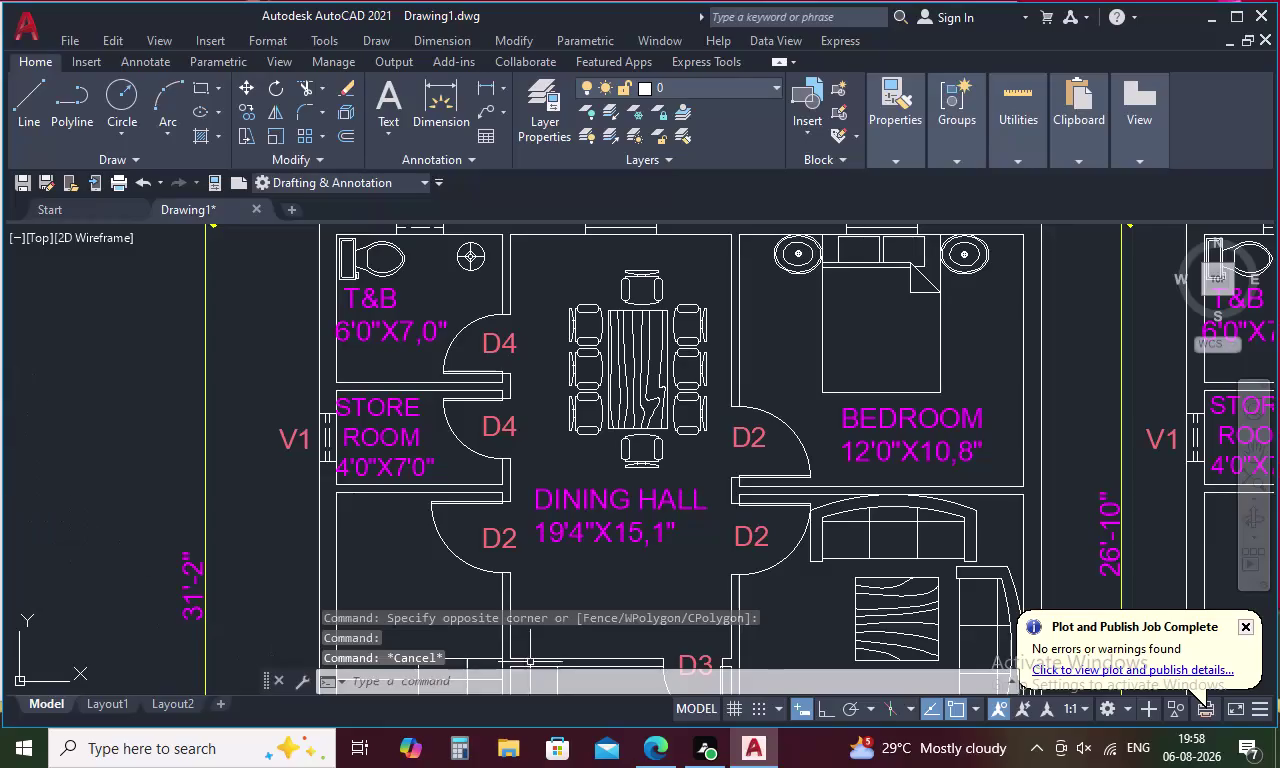
Zoom and pan around the floor plans, column marking grid and elevation.
scroll(down, 3)
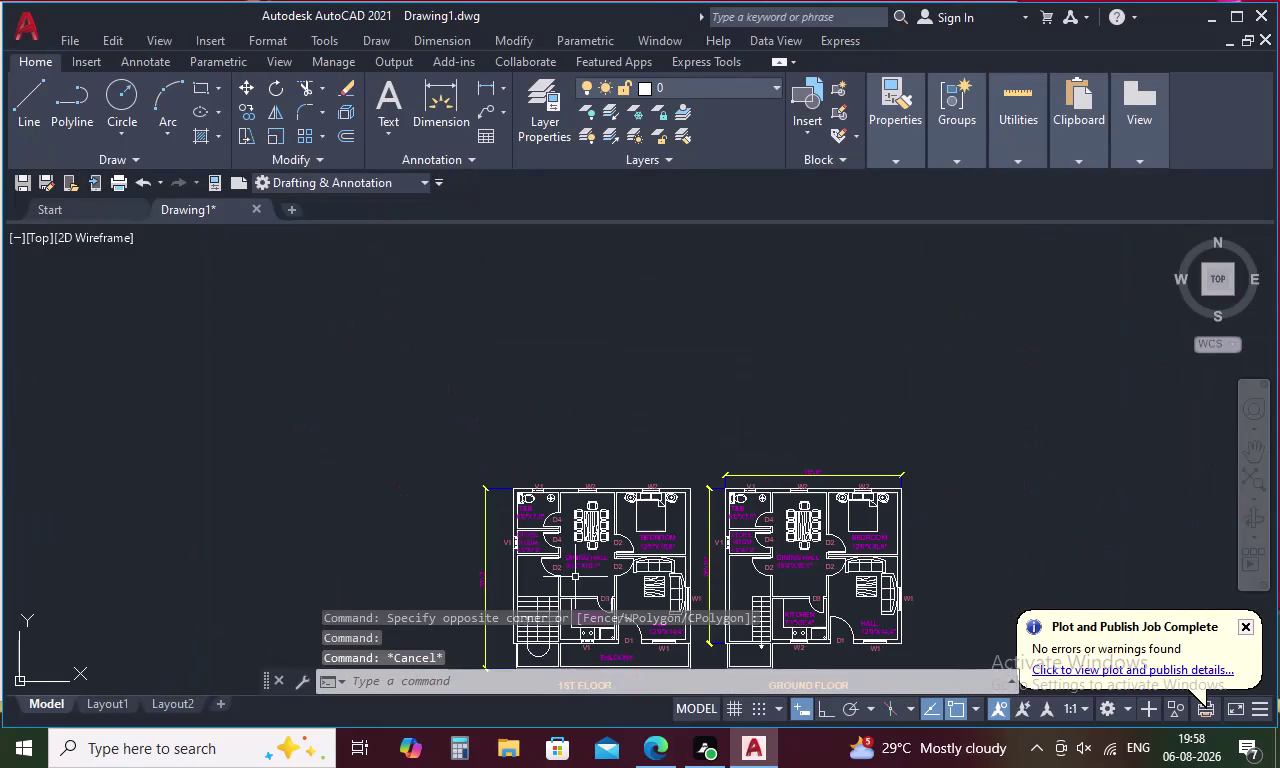
middle_drag(683, 553, 683, 338)
scroll(down, 3)
scroll(up, 3)
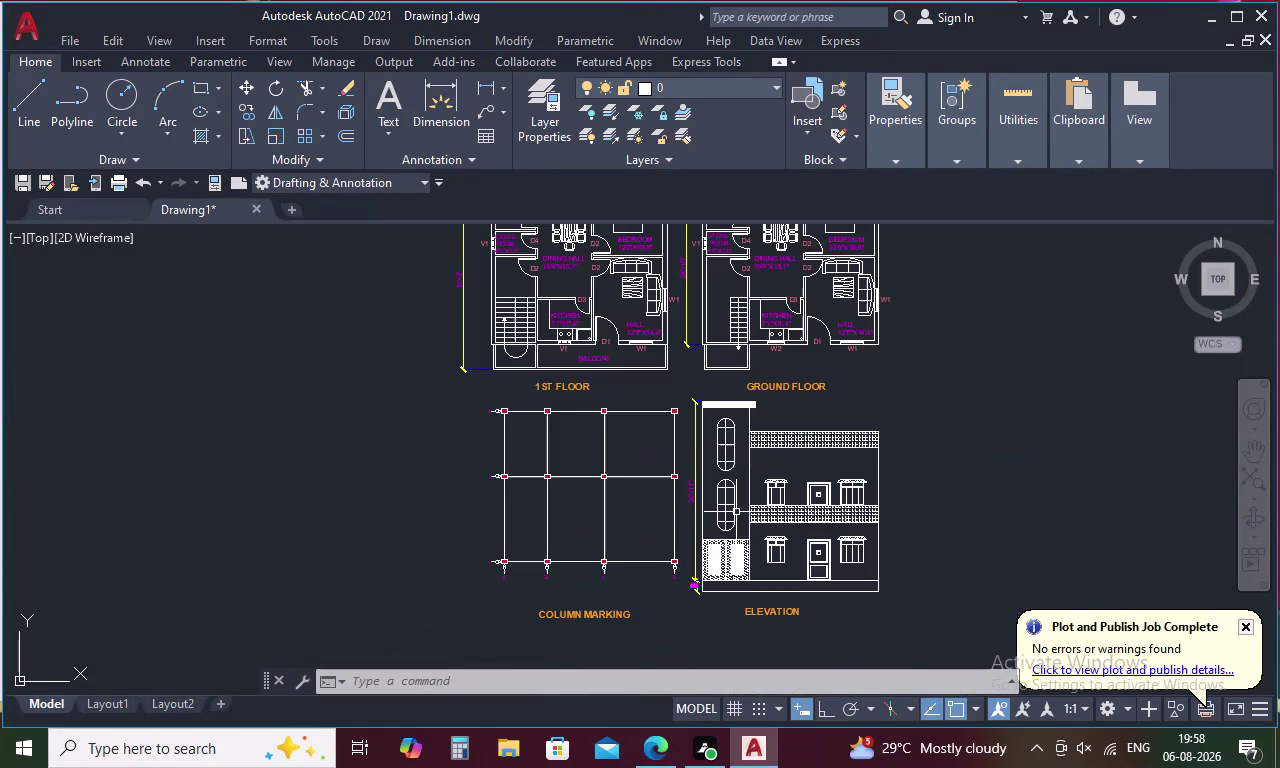
scroll(up, 3)
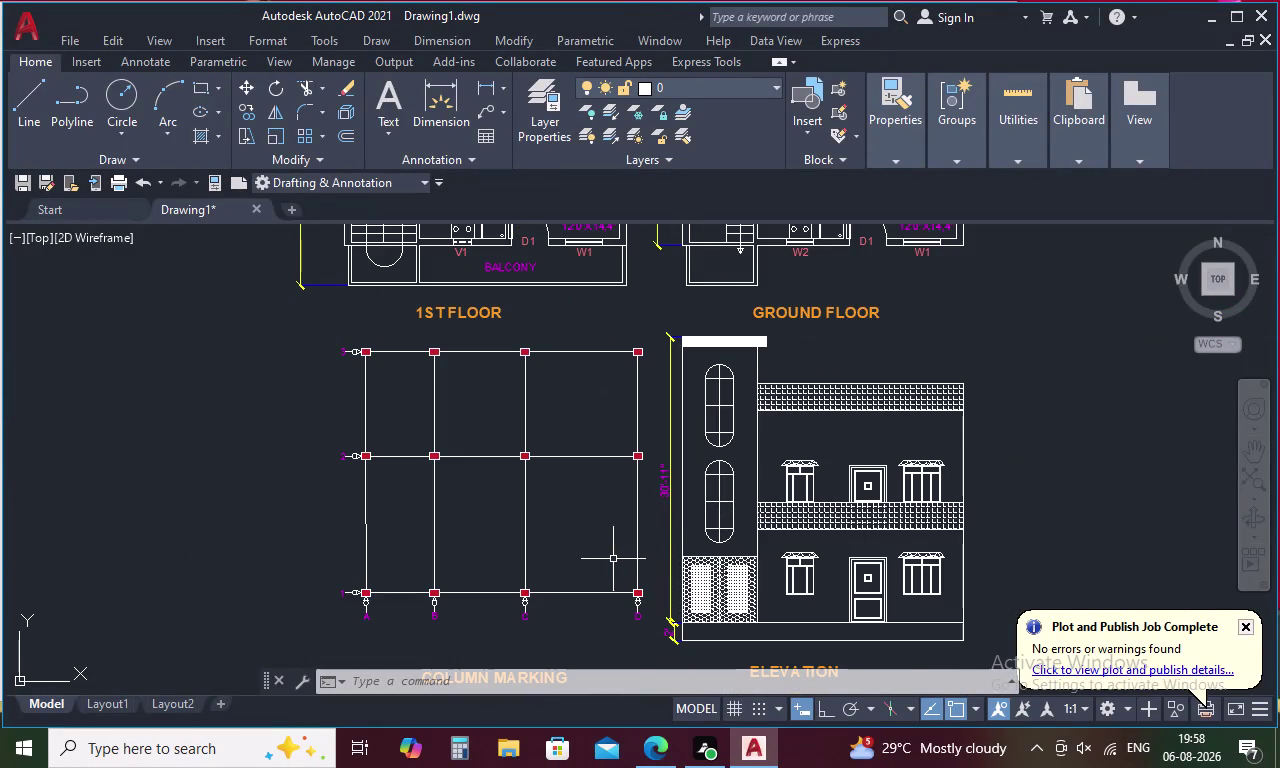
scroll(up, 3)
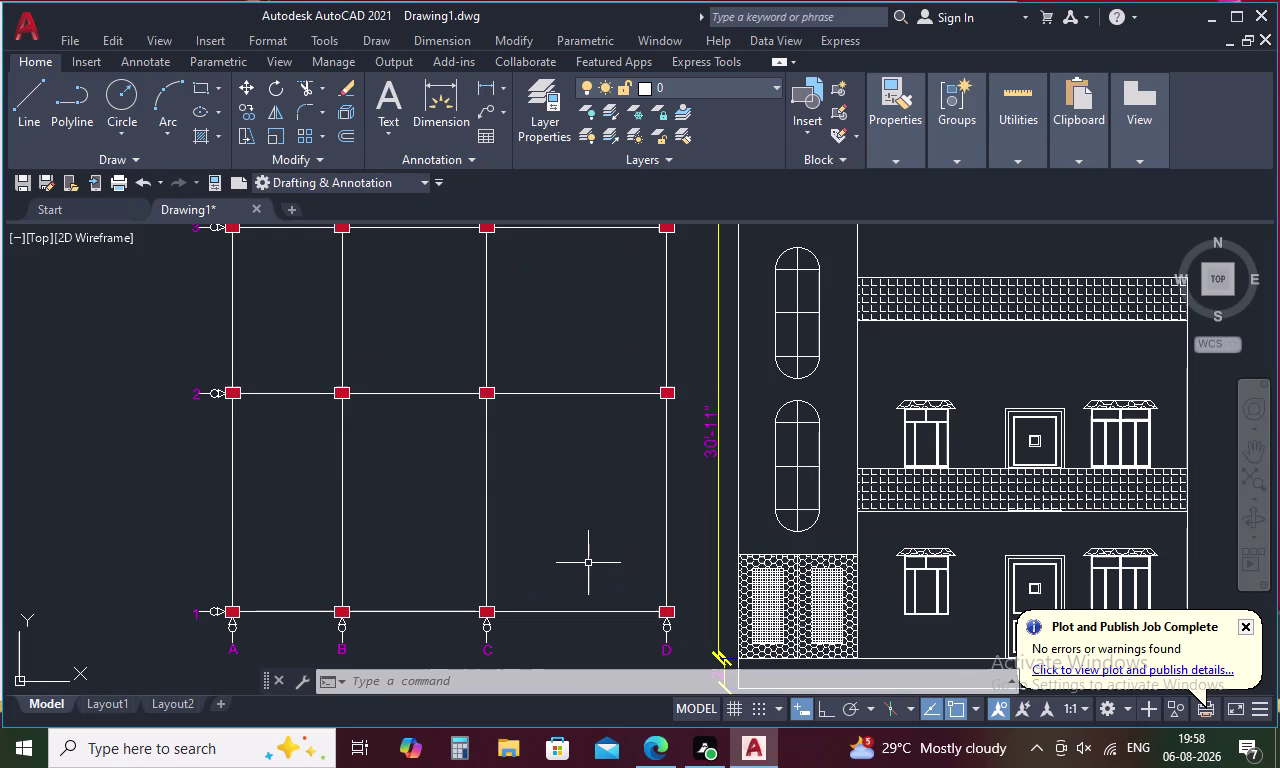
scroll(down, 3)
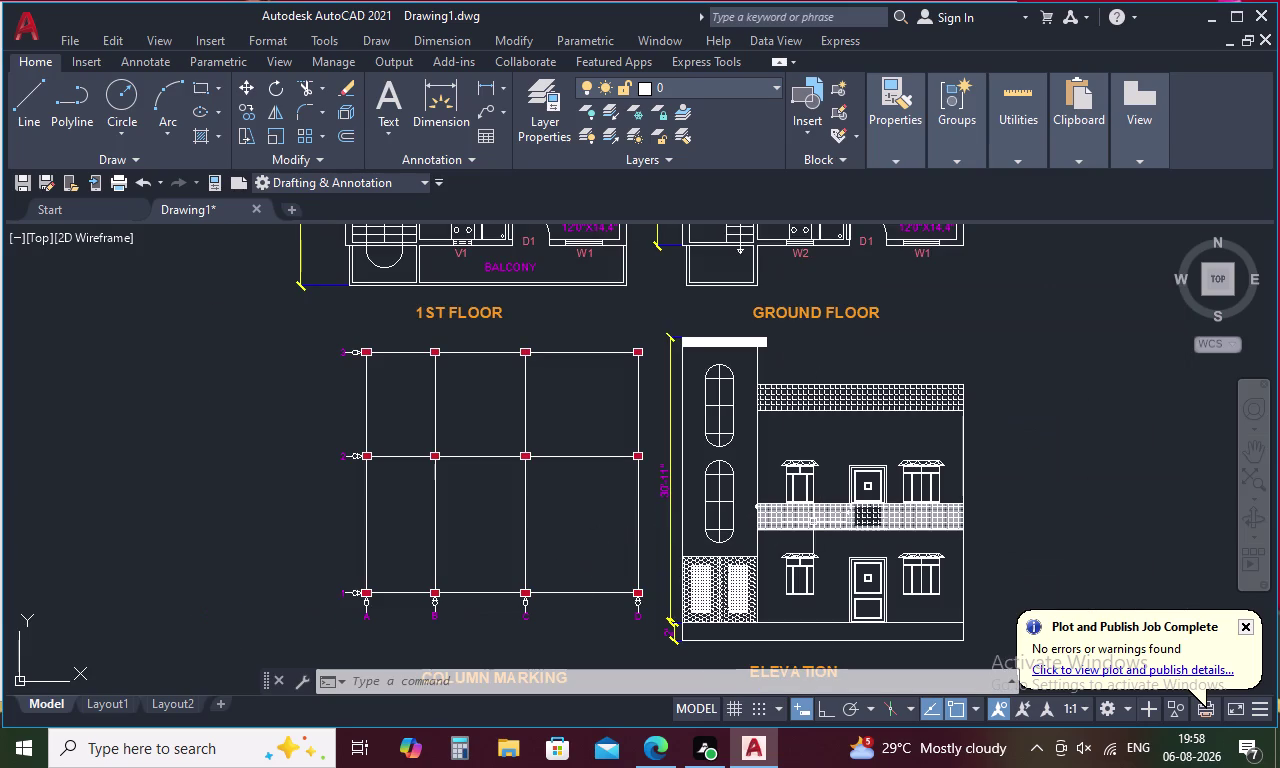
scroll(down, 3)
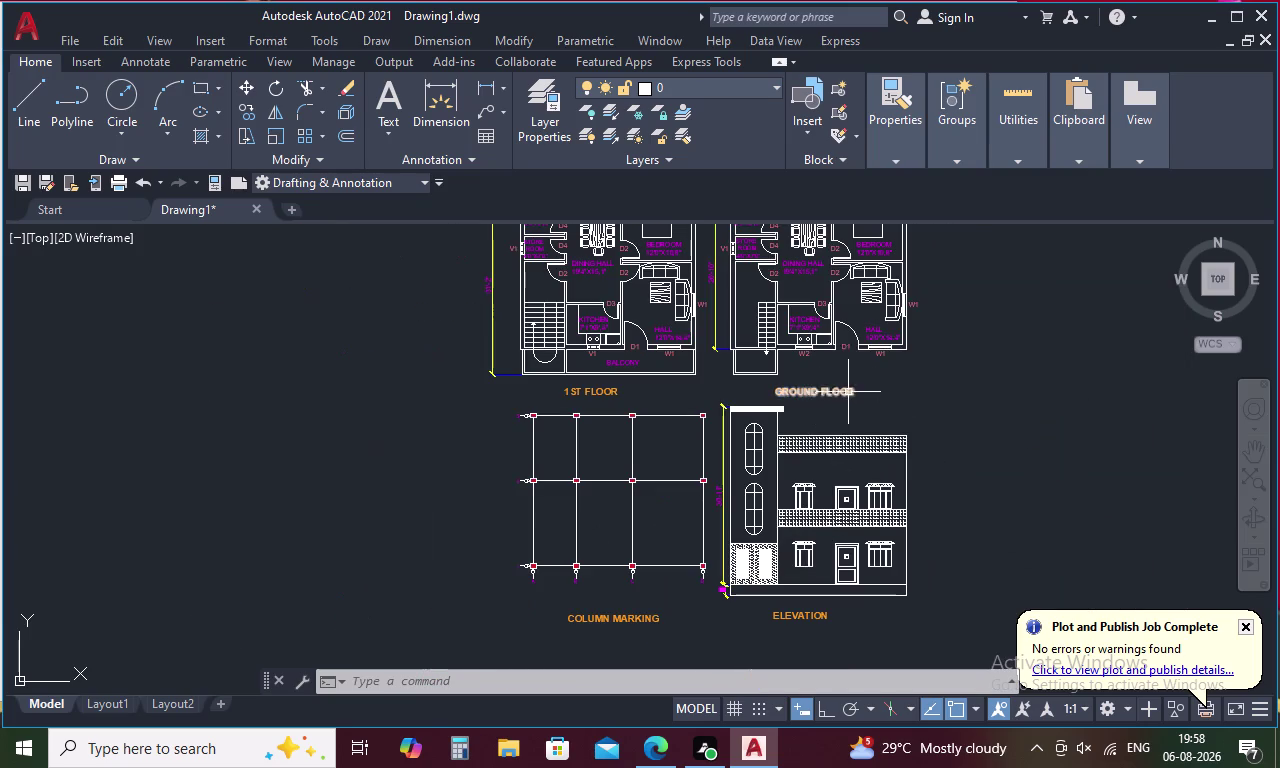
middle_drag(883, 401, 673, 435)
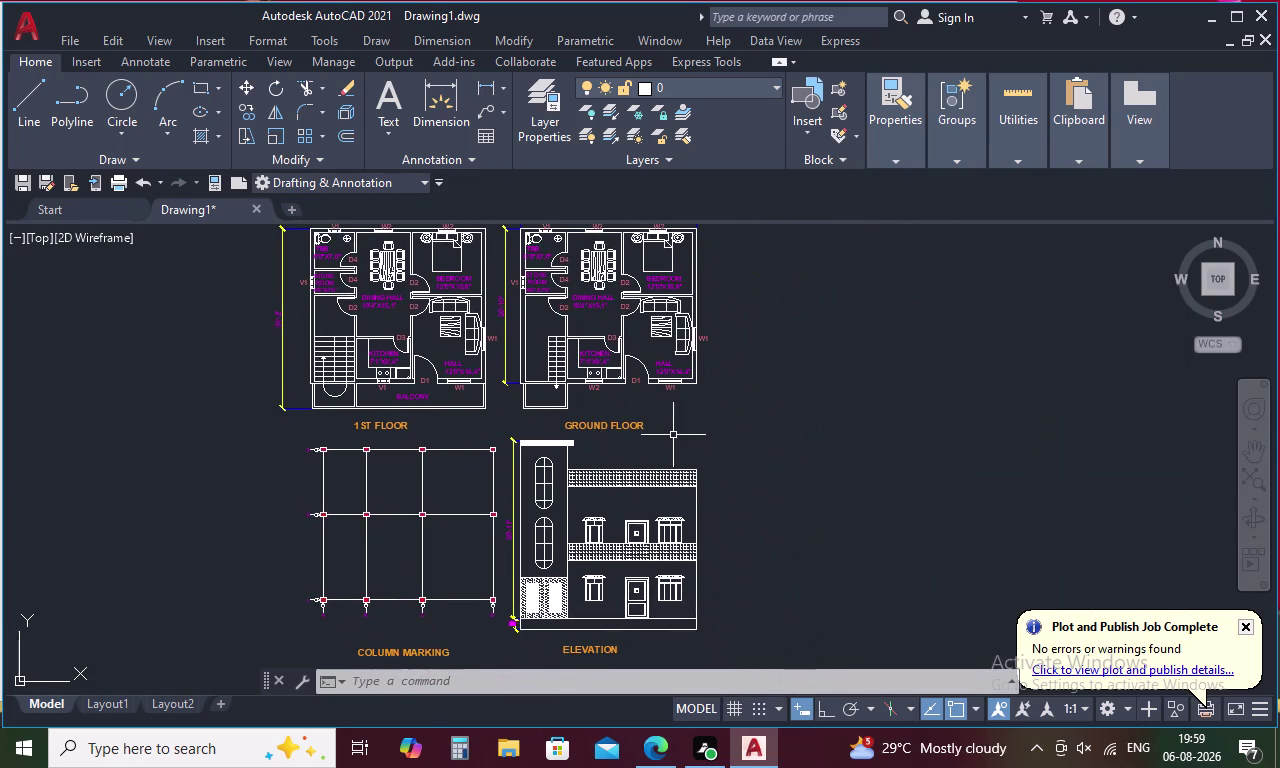
scroll(down, 3)
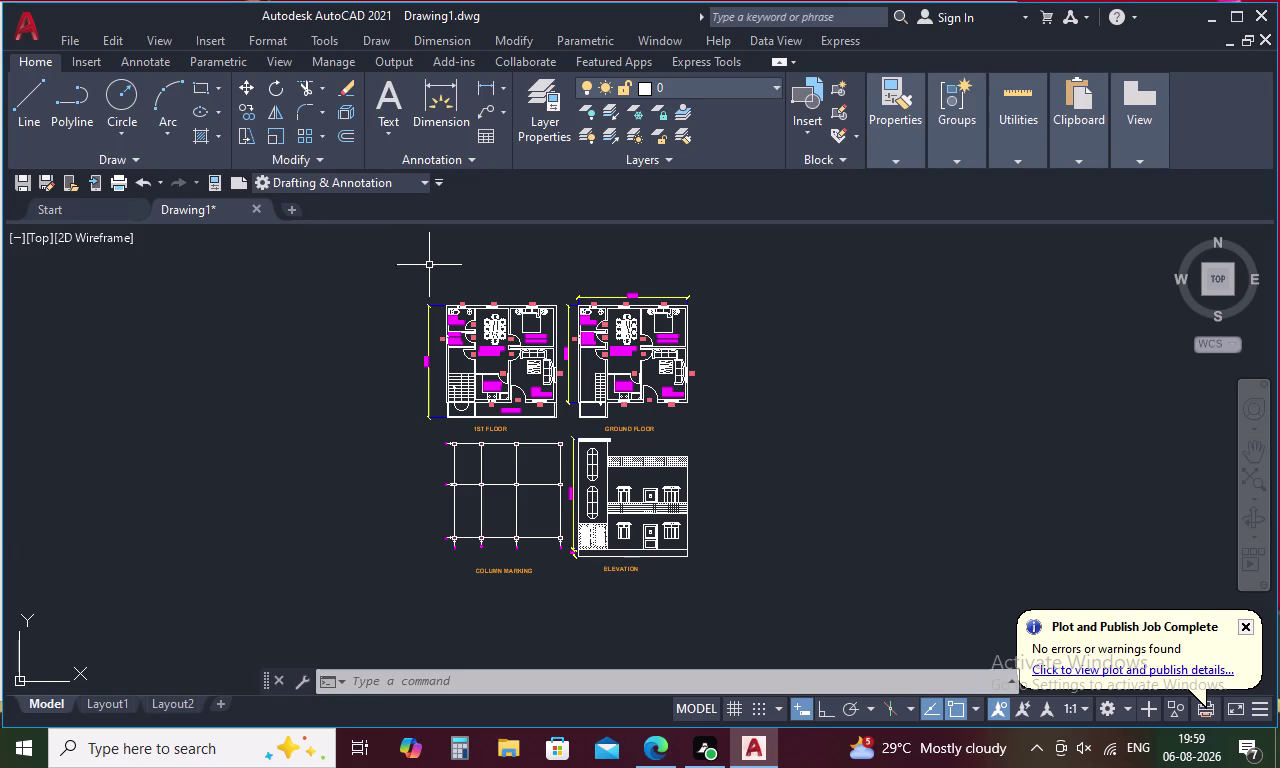
middle_drag(563, 257, 585, 306)
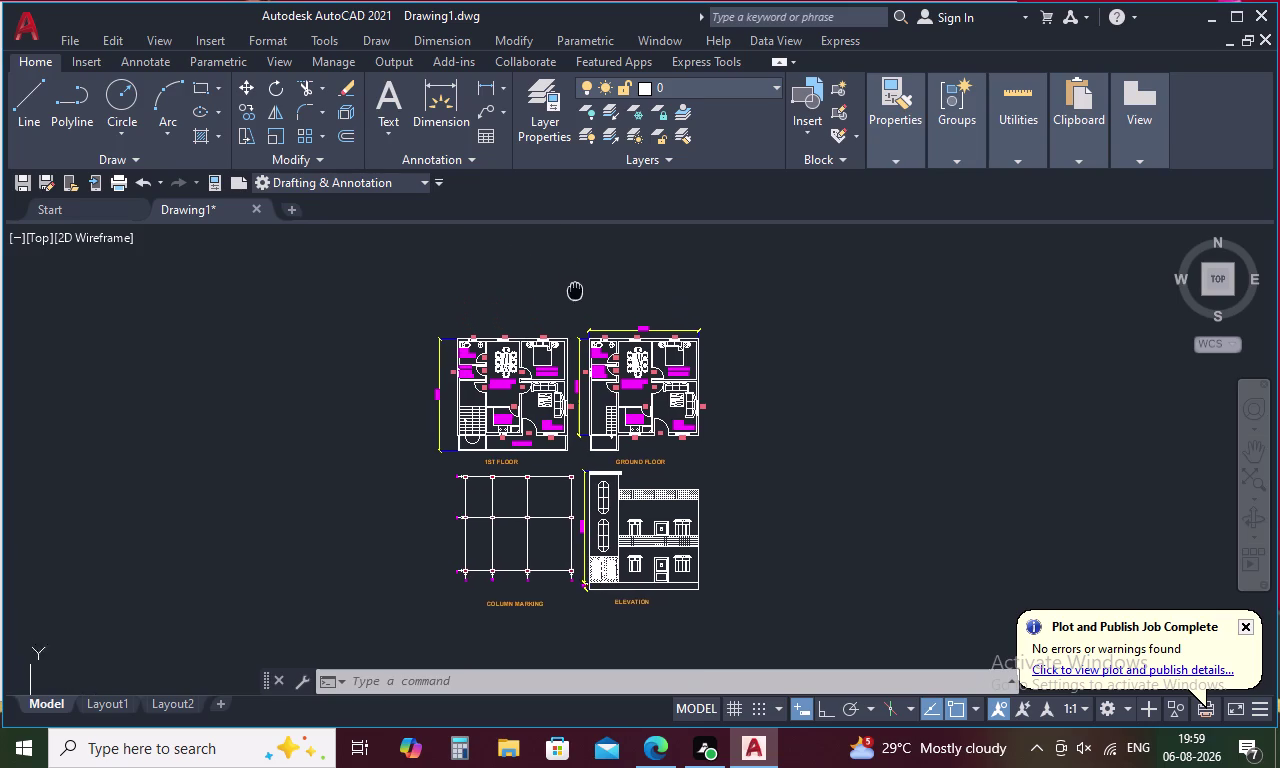
middle_drag(585, 306, 717, 317)
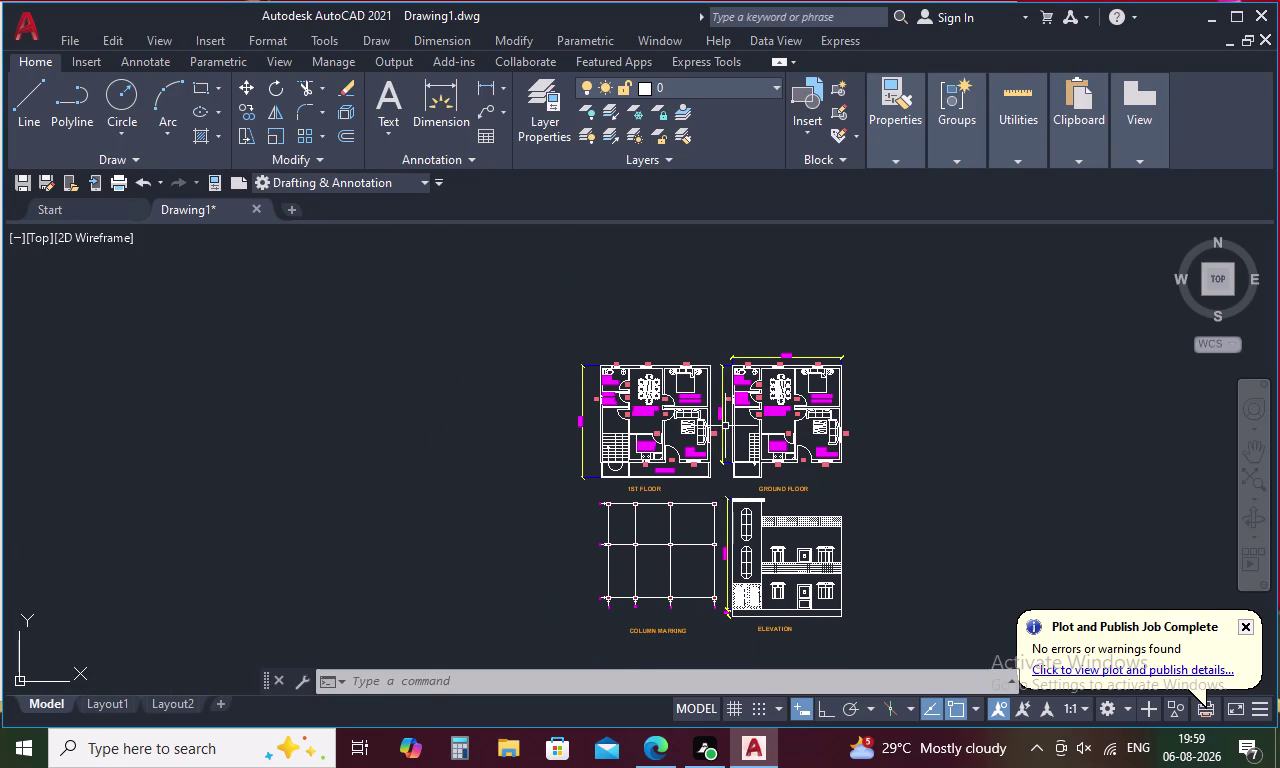
Recentre the whole sheet and turn on Clean Screen with Ctrl+0.
scroll(up, 3)
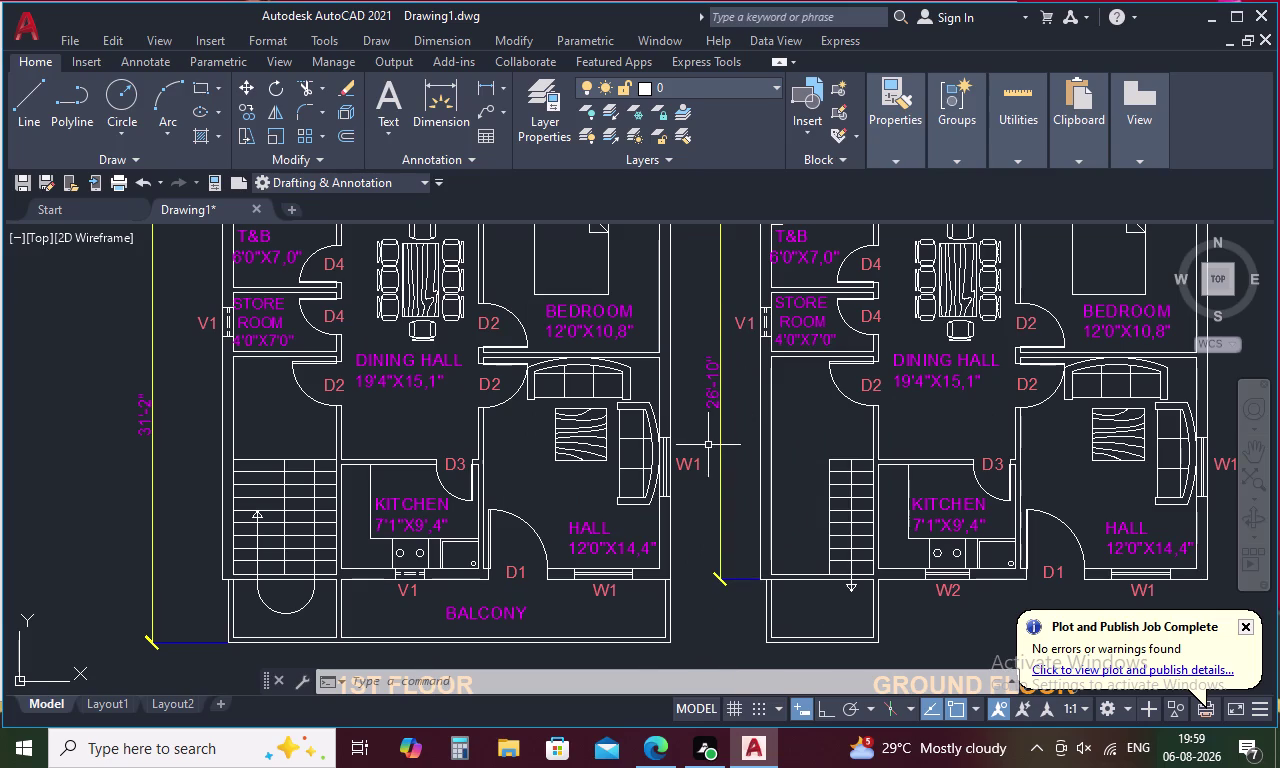
scroll(down, 3)
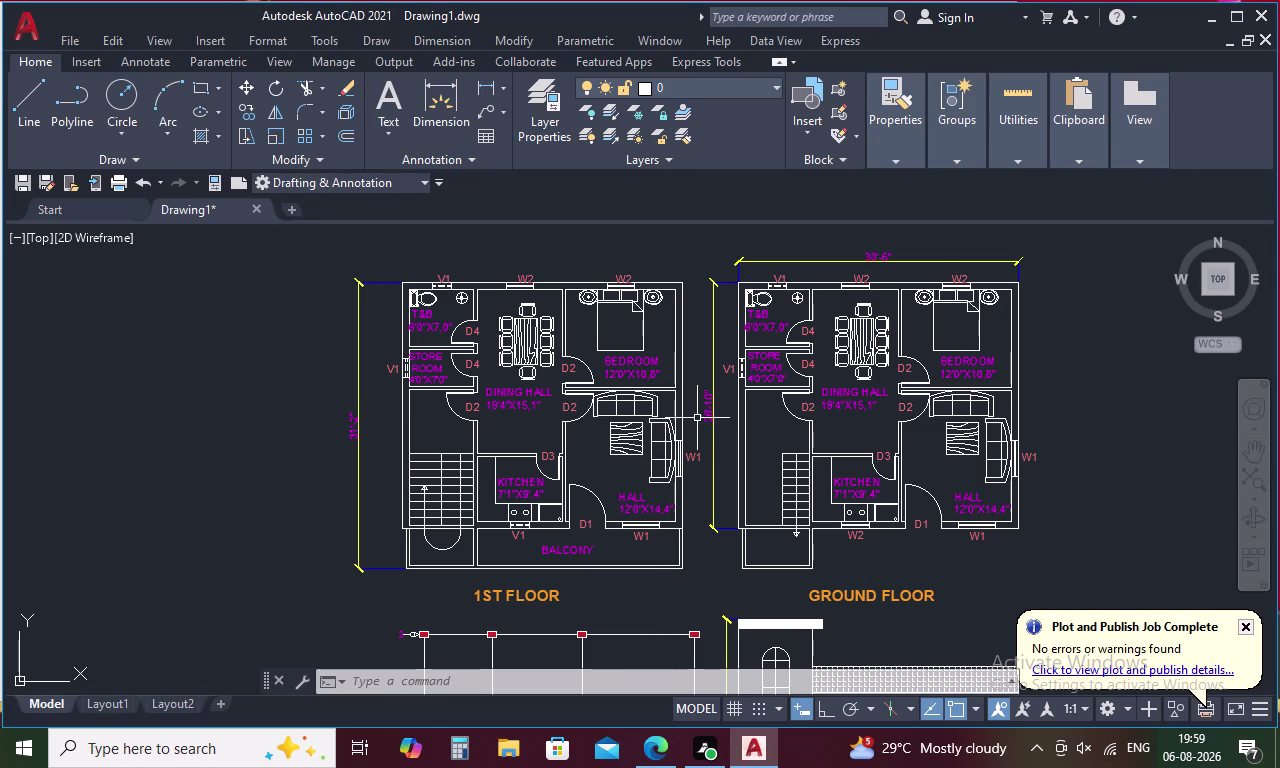
scroll(down, 3)
middle_drag(813, 530, 794, 434)
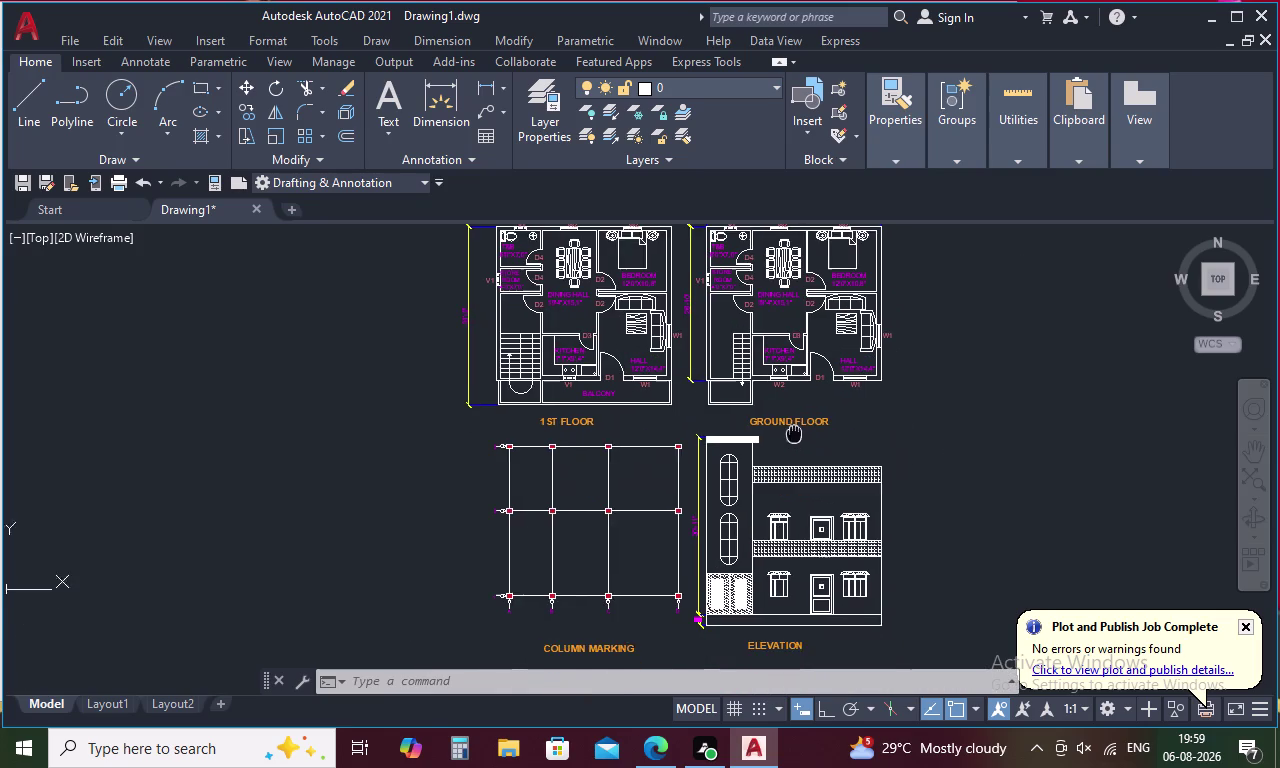
middle_drag(794, 434, 792, 423)
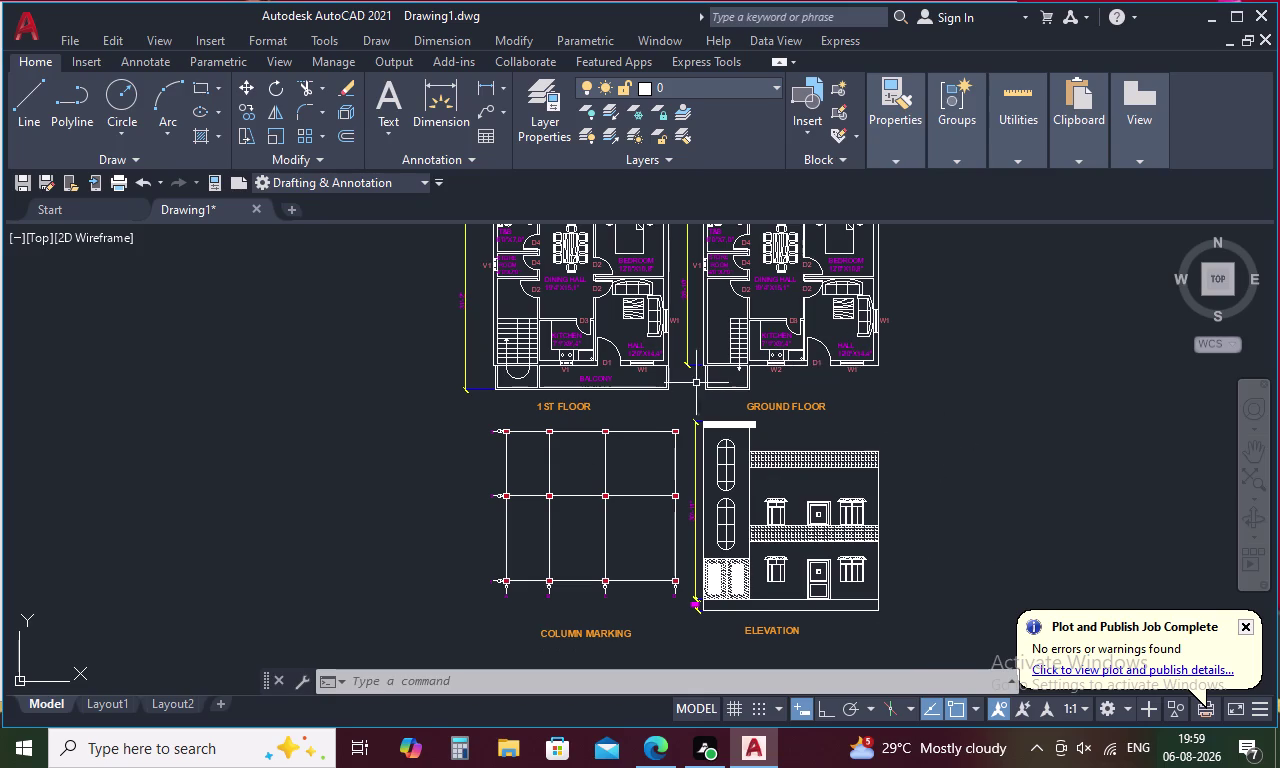
scroll(up, 3)
middle_drag(843, 503, 837, 431)
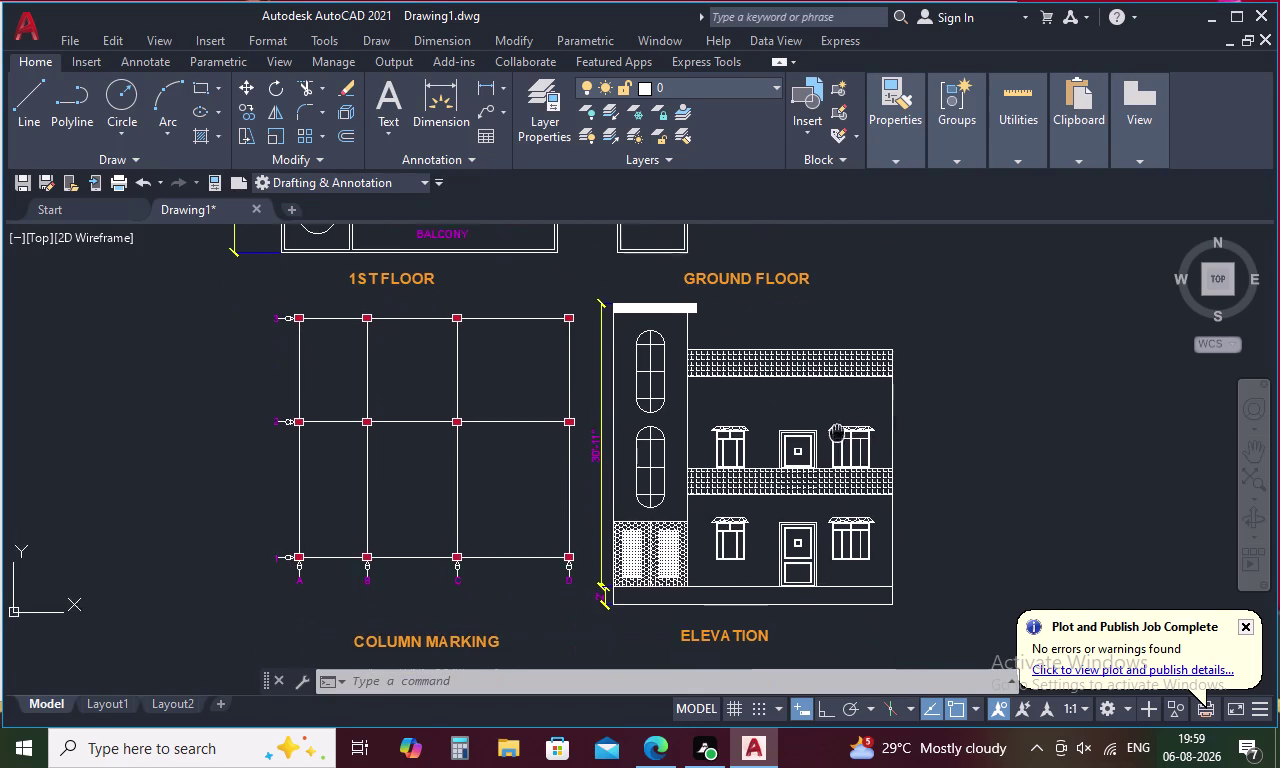
middle_drag(837, 431, 837, 428)
scroll(up, 3)
scroll(down, 3)
scroll(down, 3)
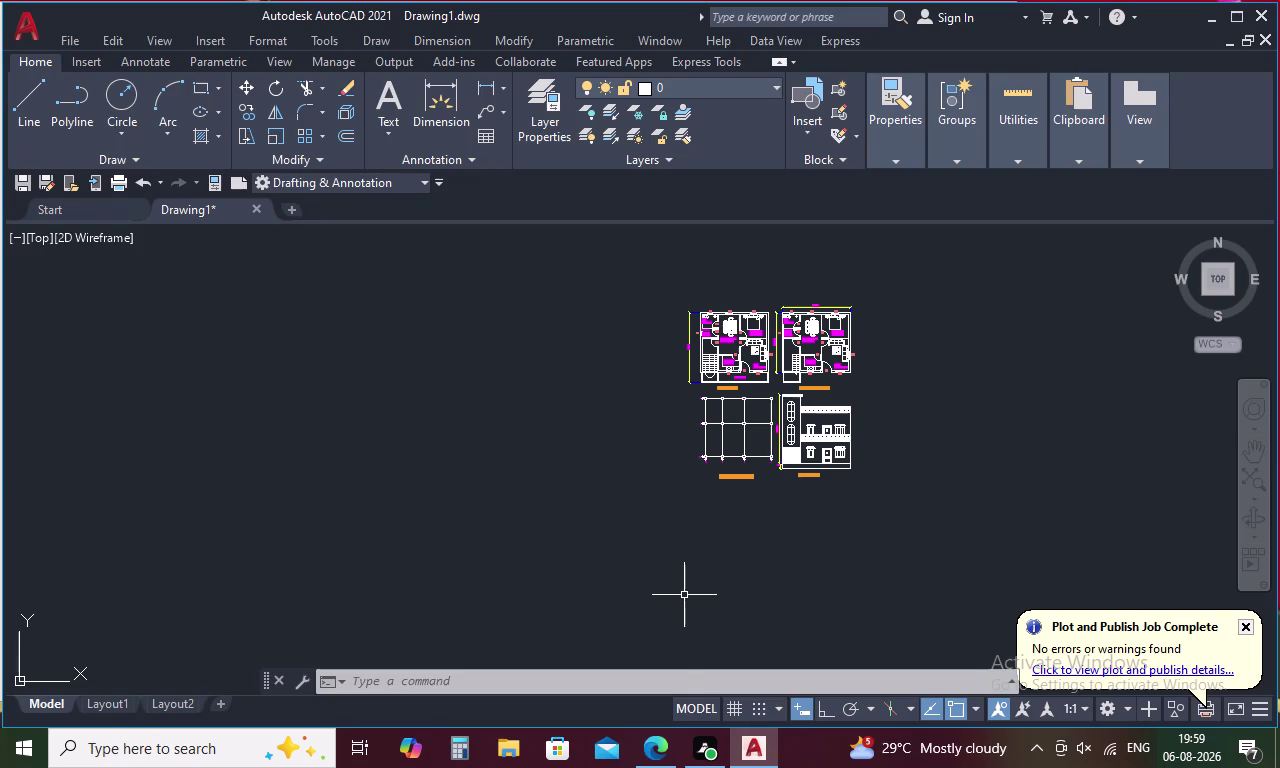
key(ctrl+0)
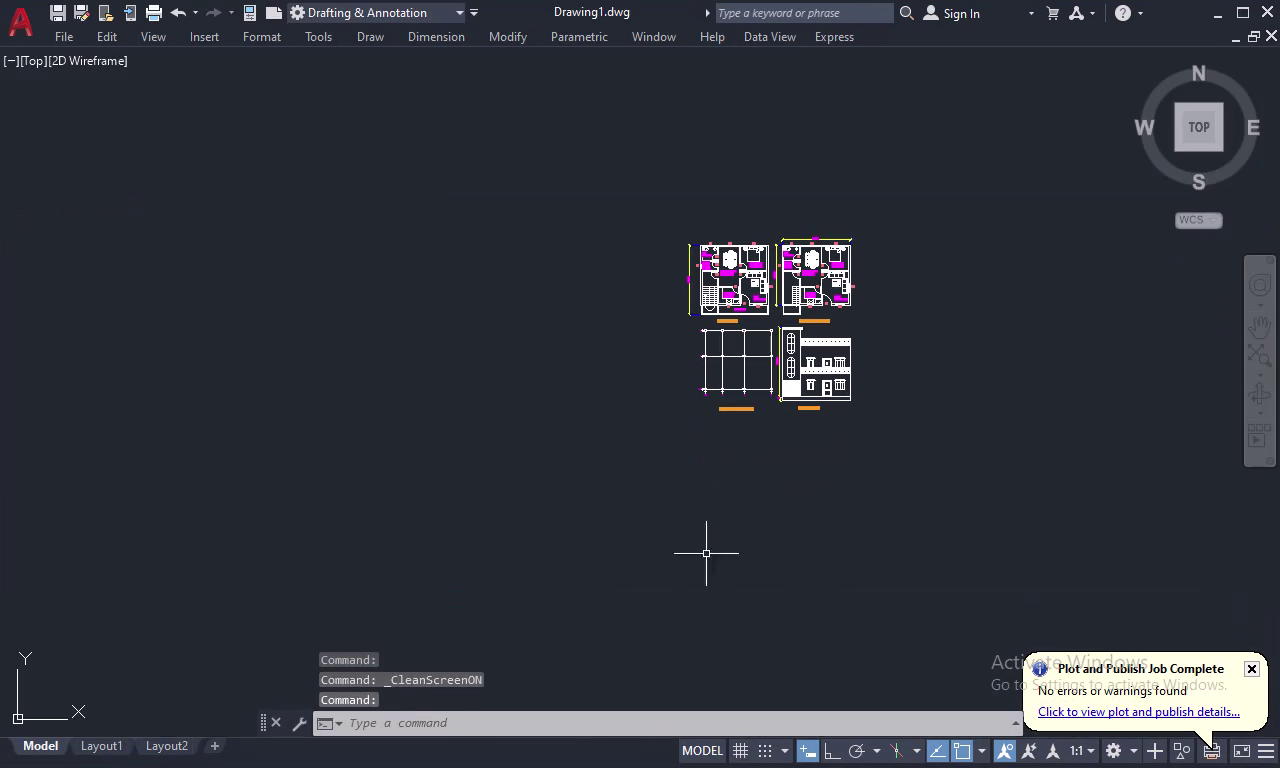
scroll(up, 3)
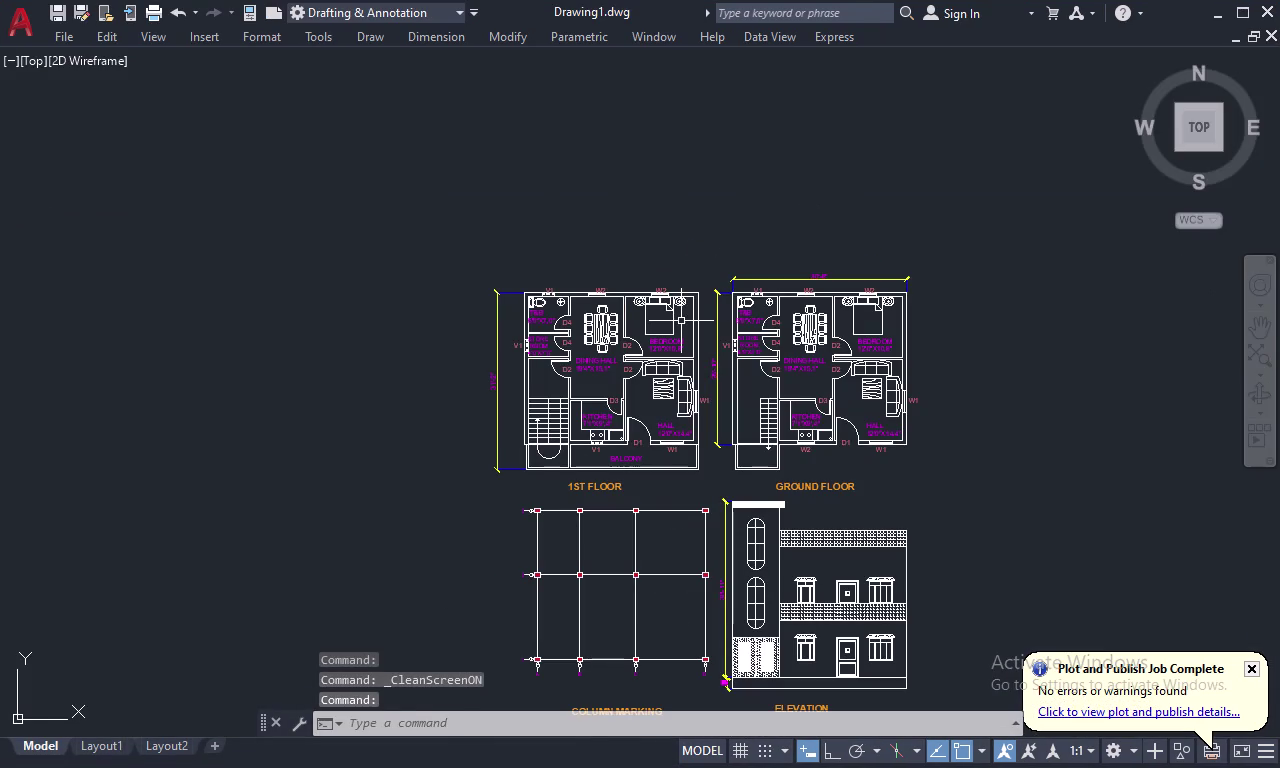
middle_drag(705, 322, 697, 152)
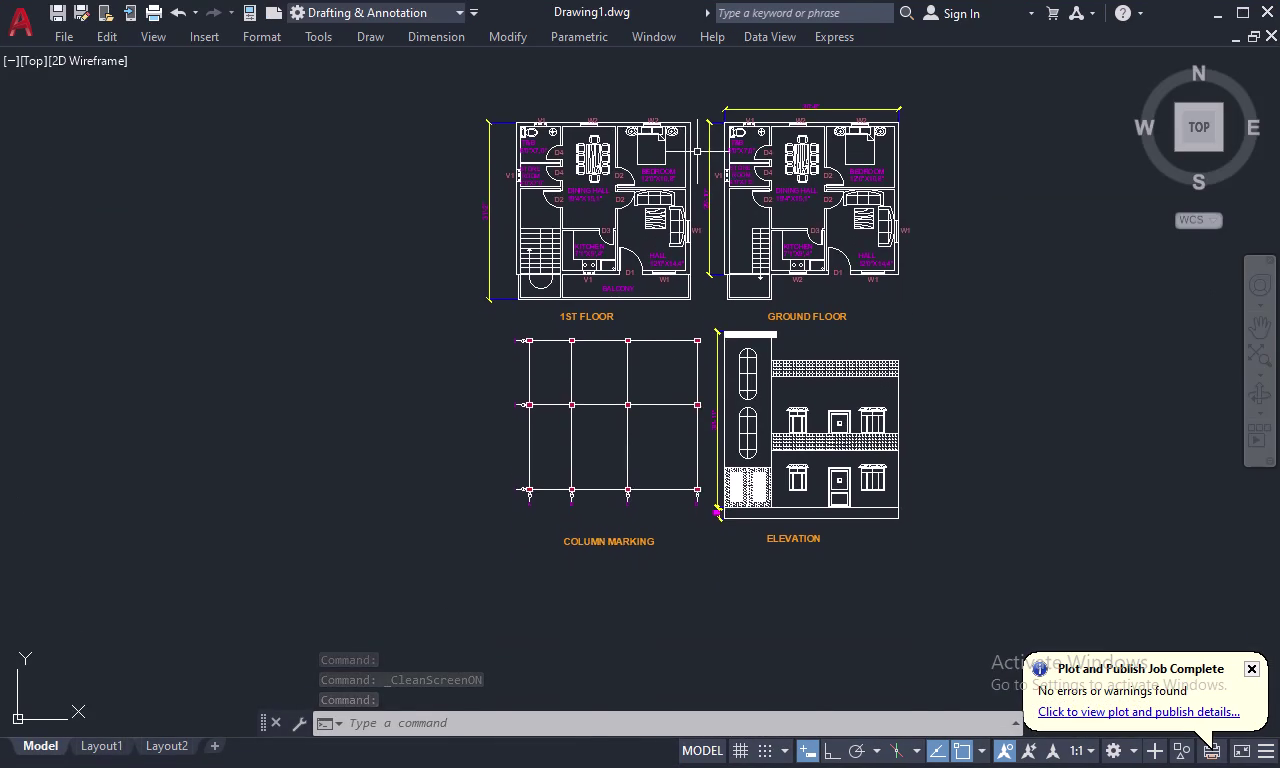
scroll(up, 3)
scroll(down, 3)
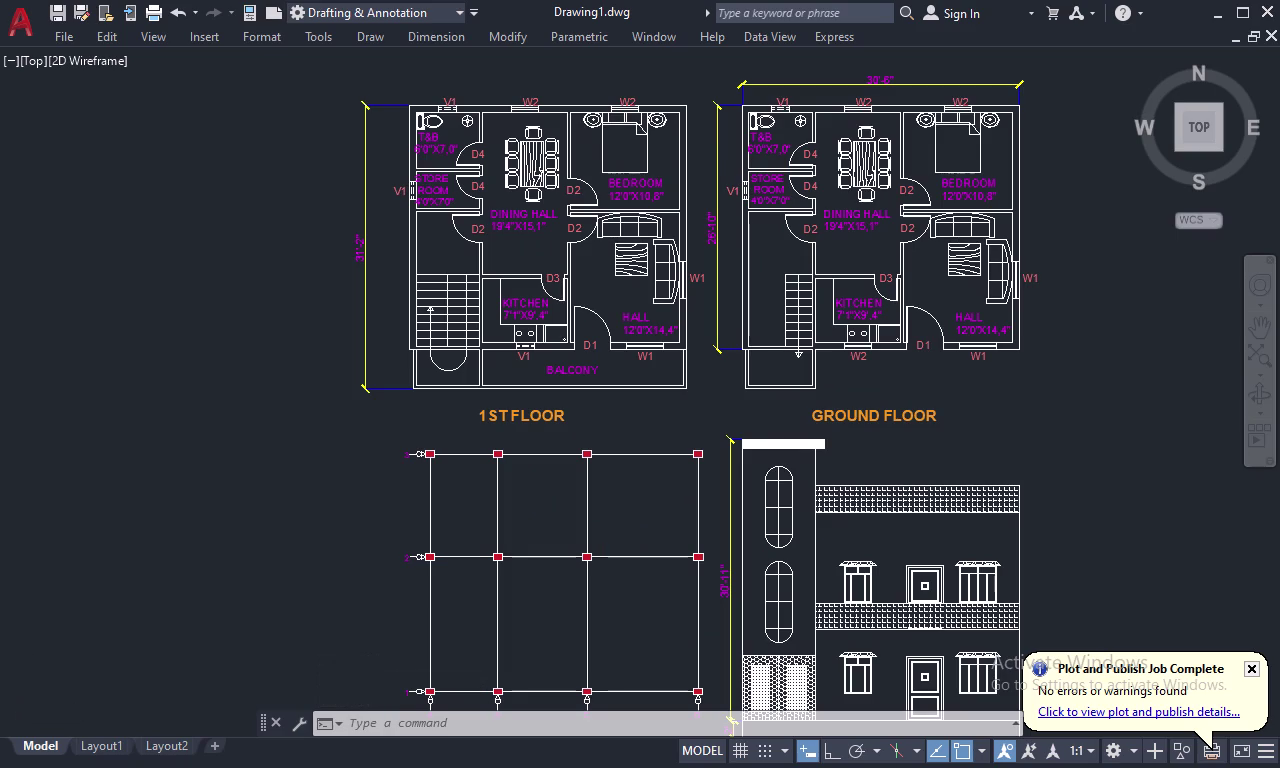
scroll(up, 3)
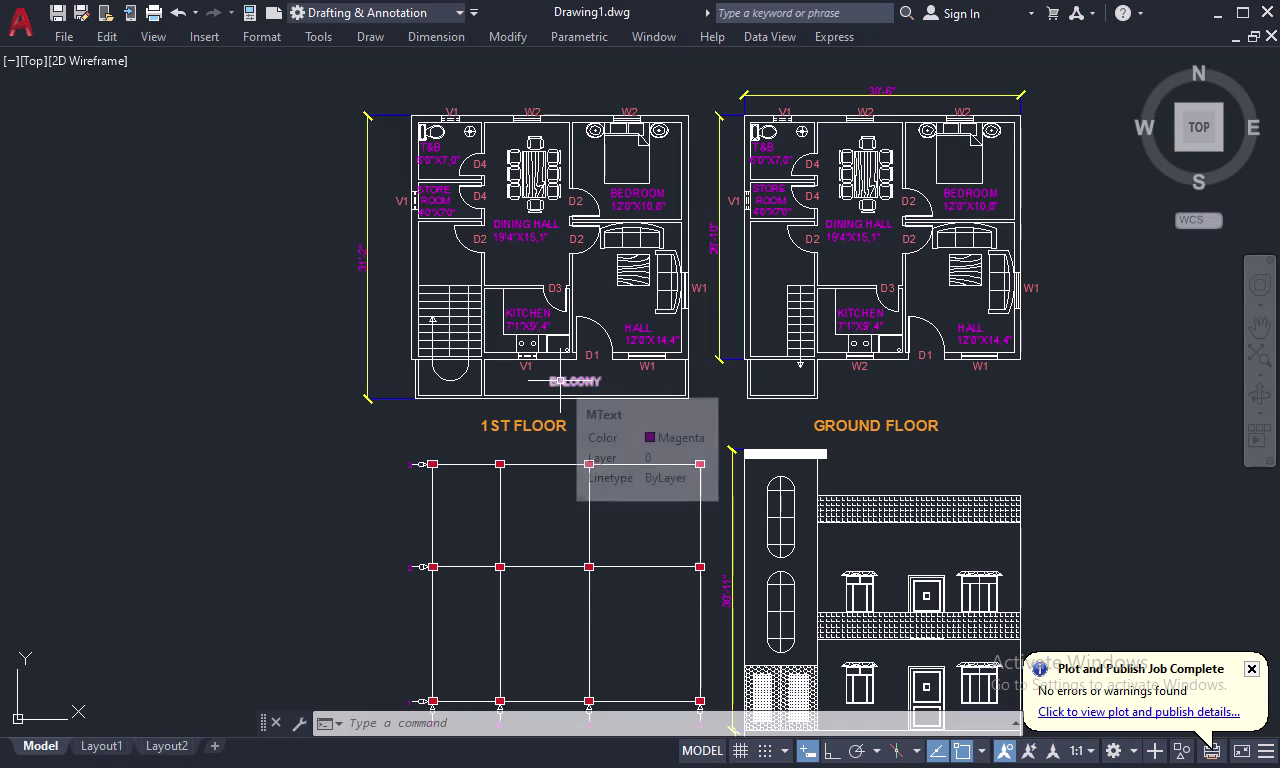
scroll(down, 3)
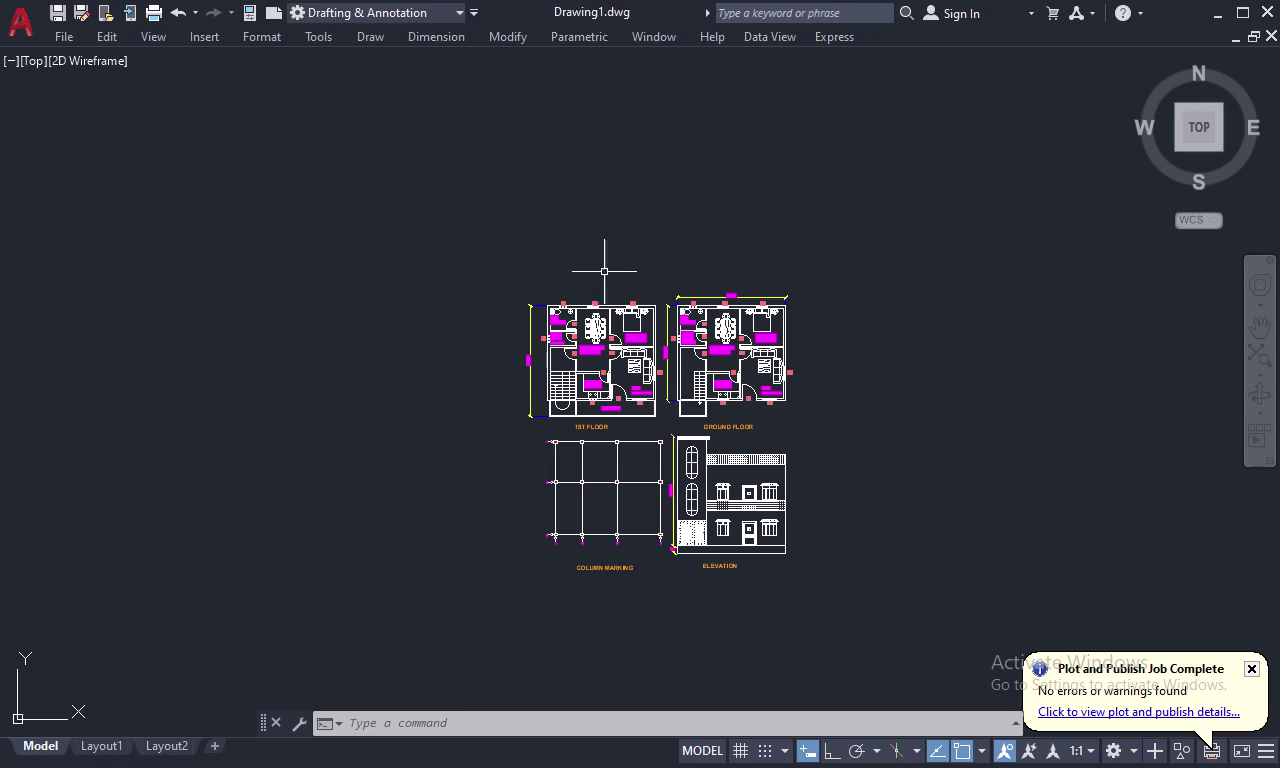
drag(893, 227, 843, 705)
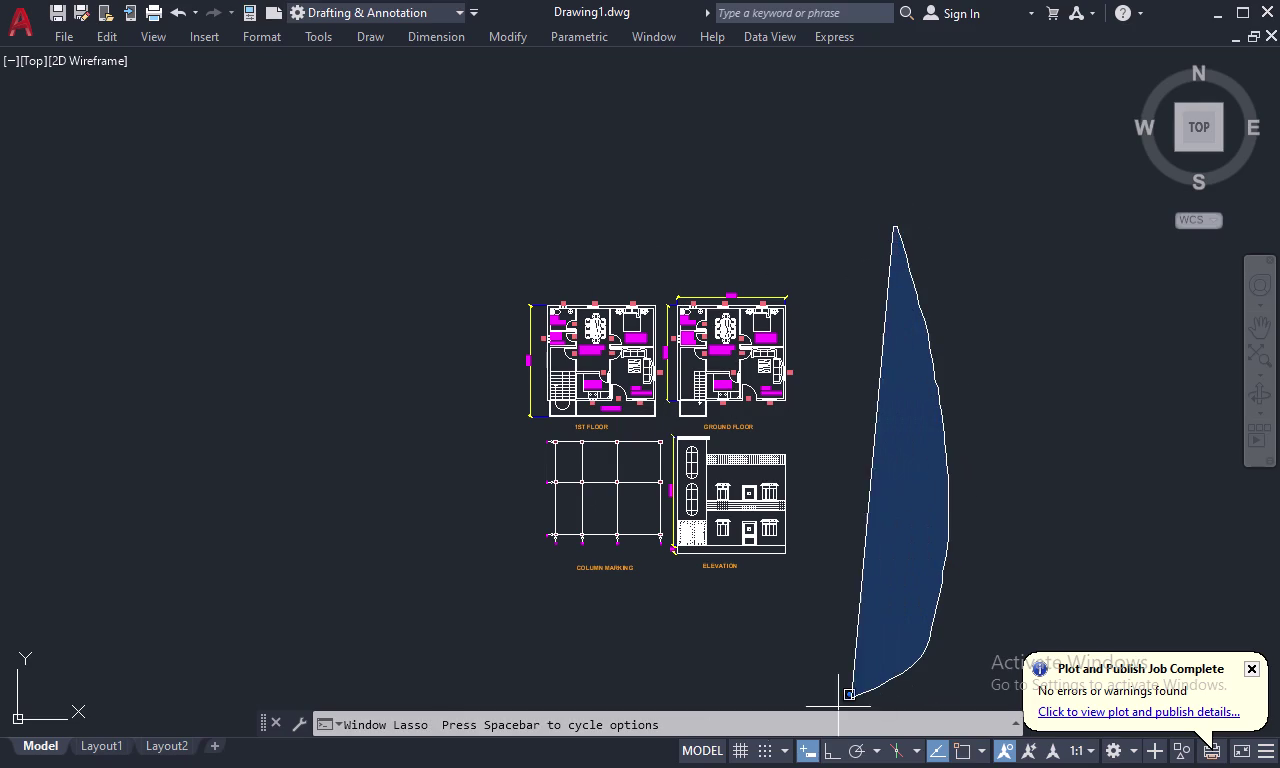
drag(843, 705, 597, 252)
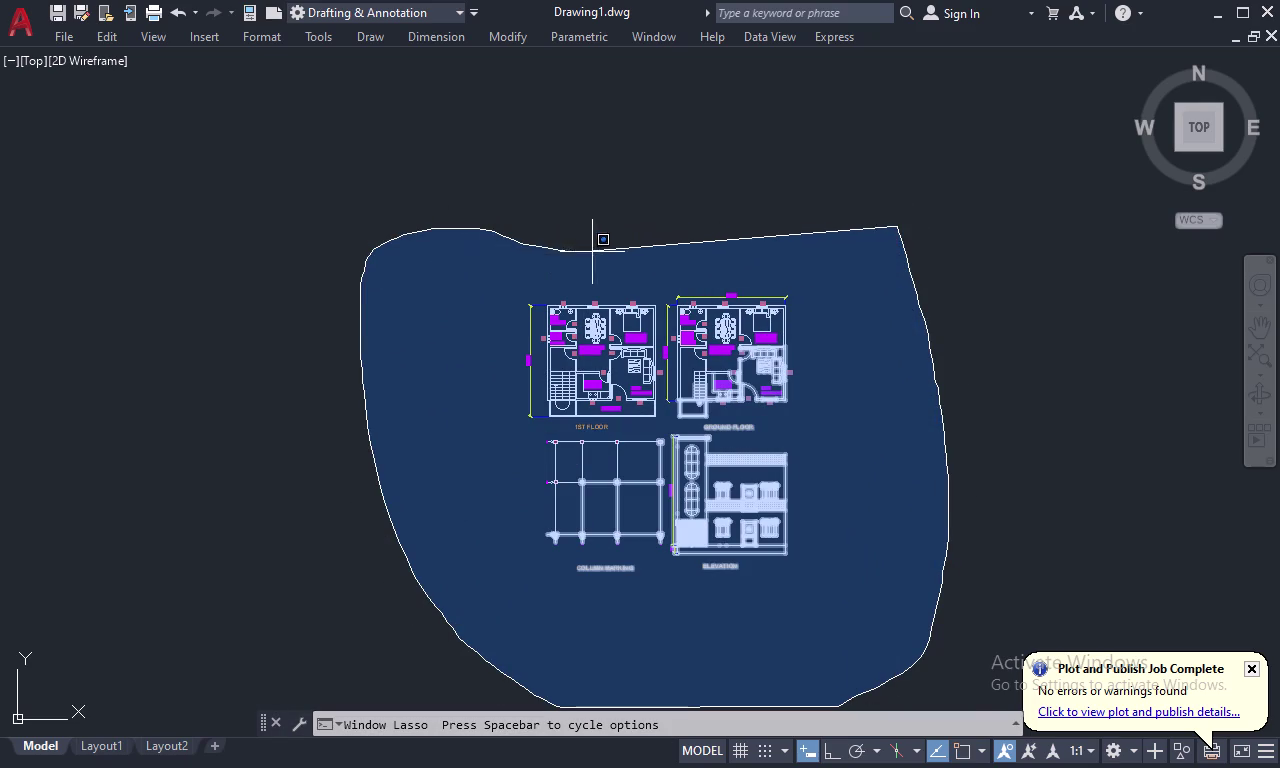
drag(597, 252, 674, 327)
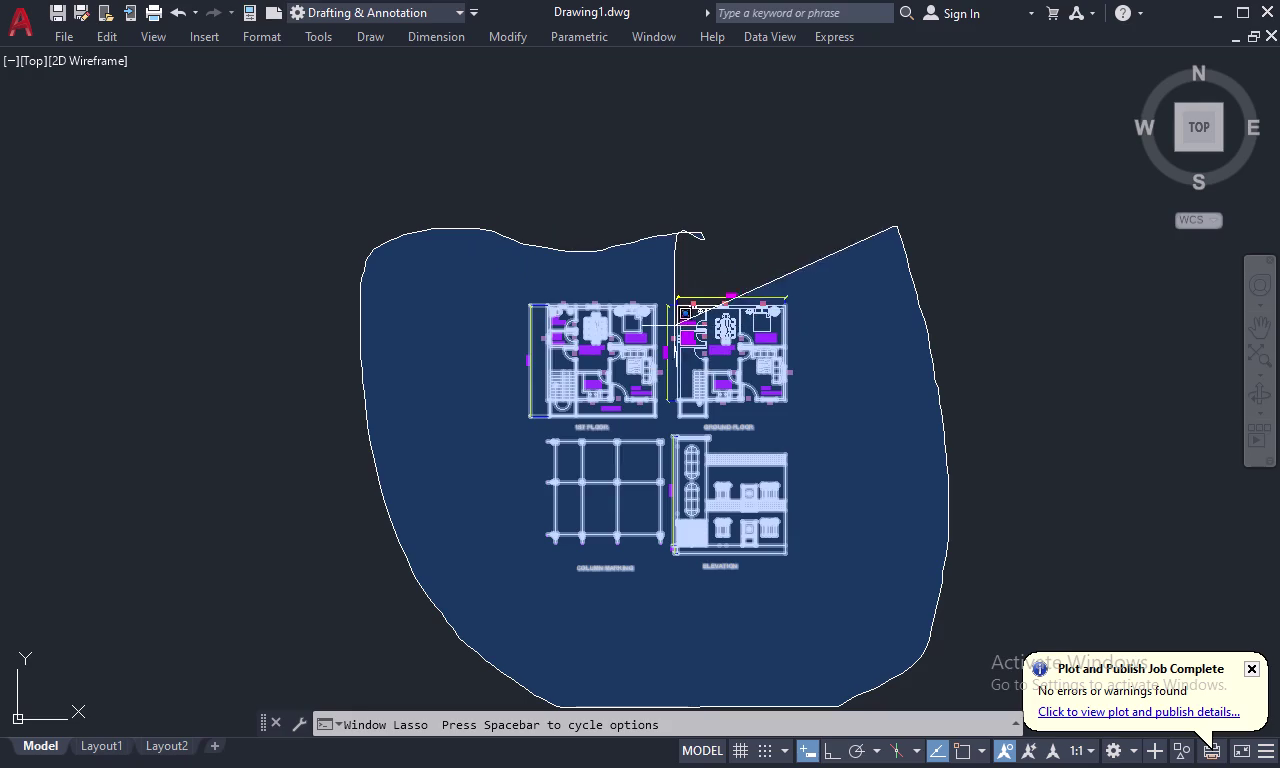
drag(674, 327, 763, 581)
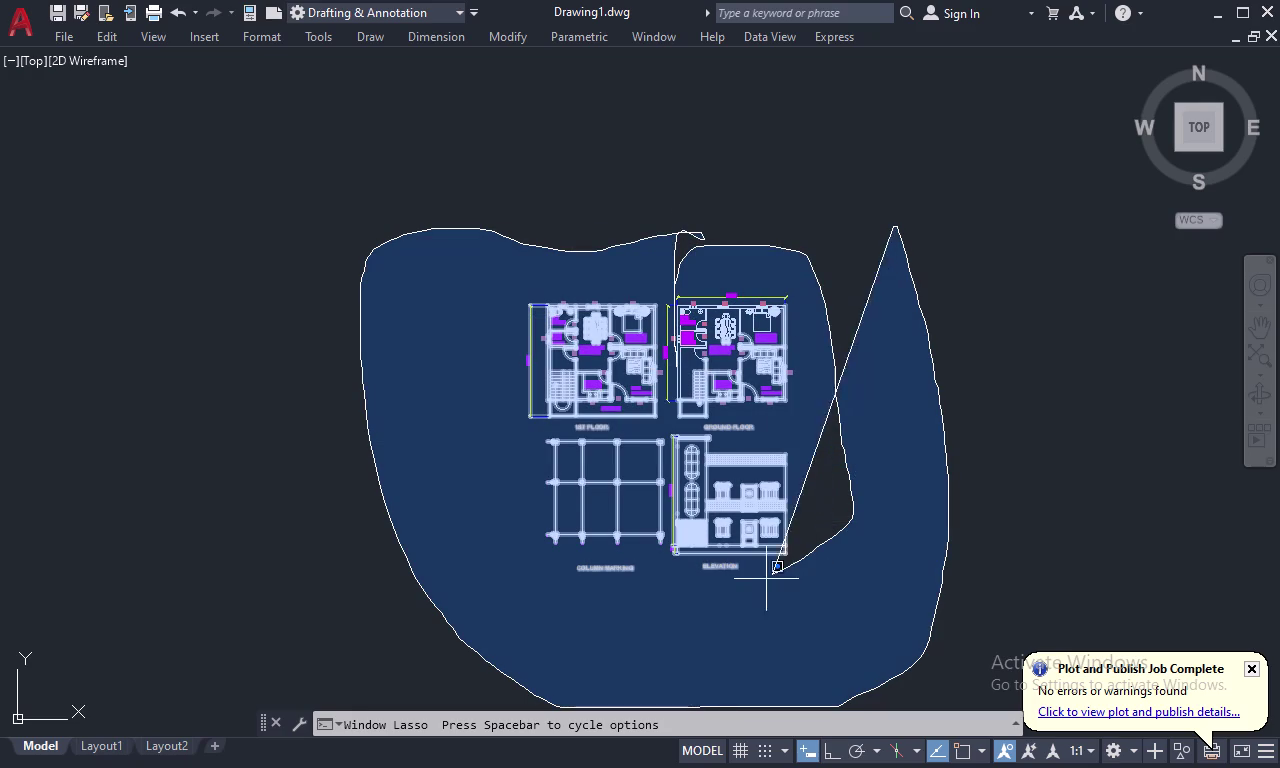
drag(763, 581, 432, 290)
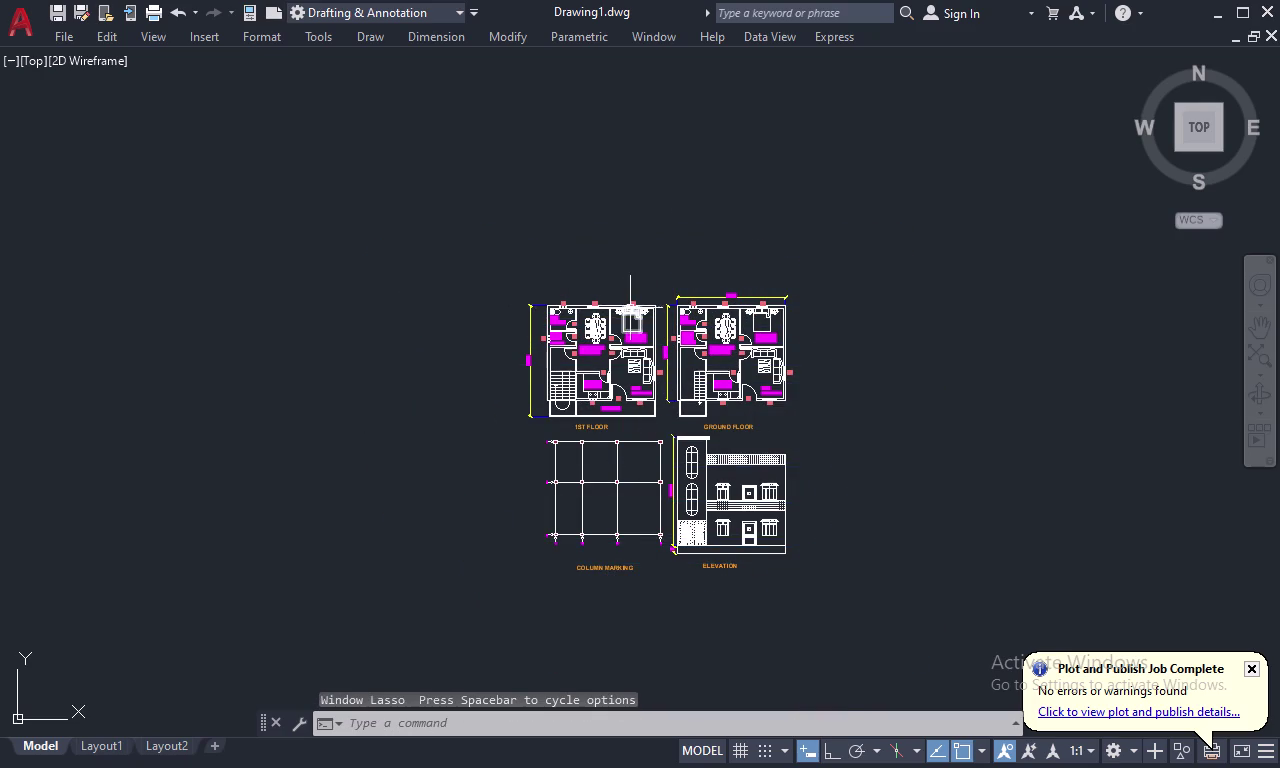
scroll(up, 3)
middle_drag(678, 342, 679, 319)
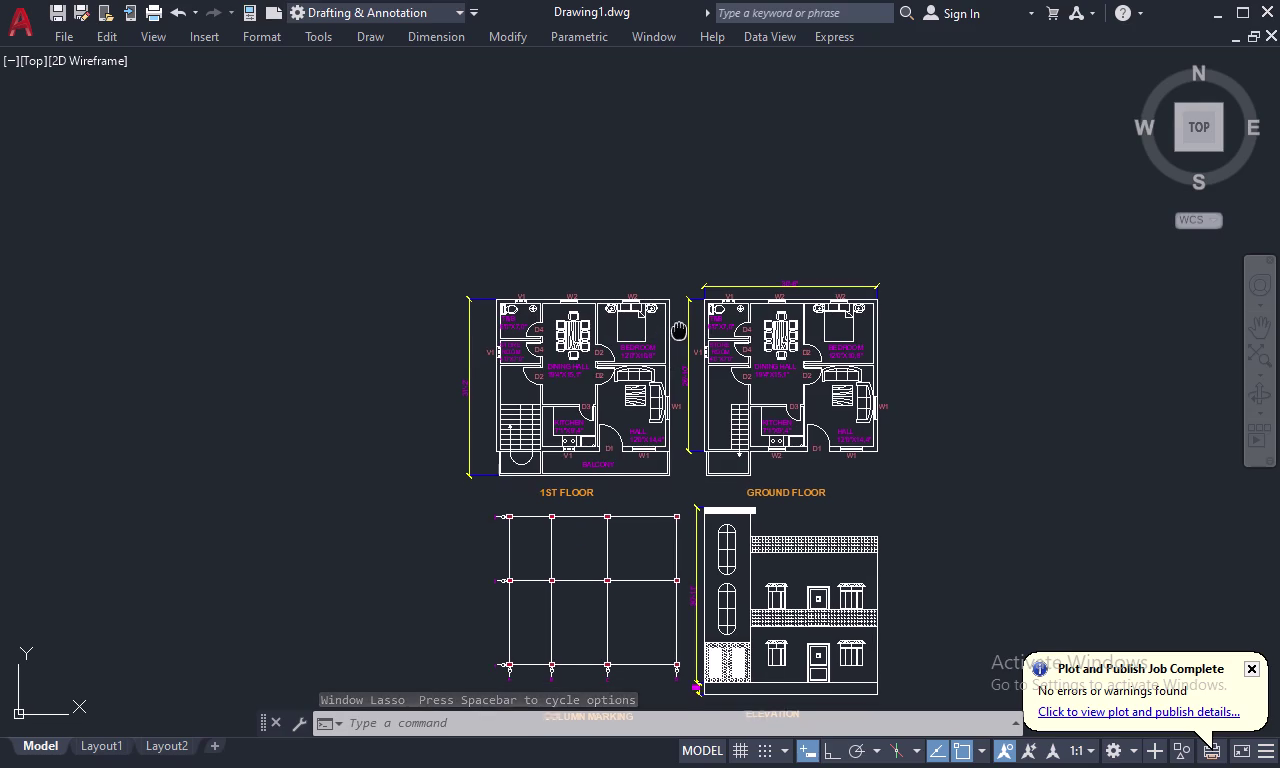
middle_drag(679, 319, 678, 272)
scroll(up, 3)
middle_drag(677, 272, 677, 219)
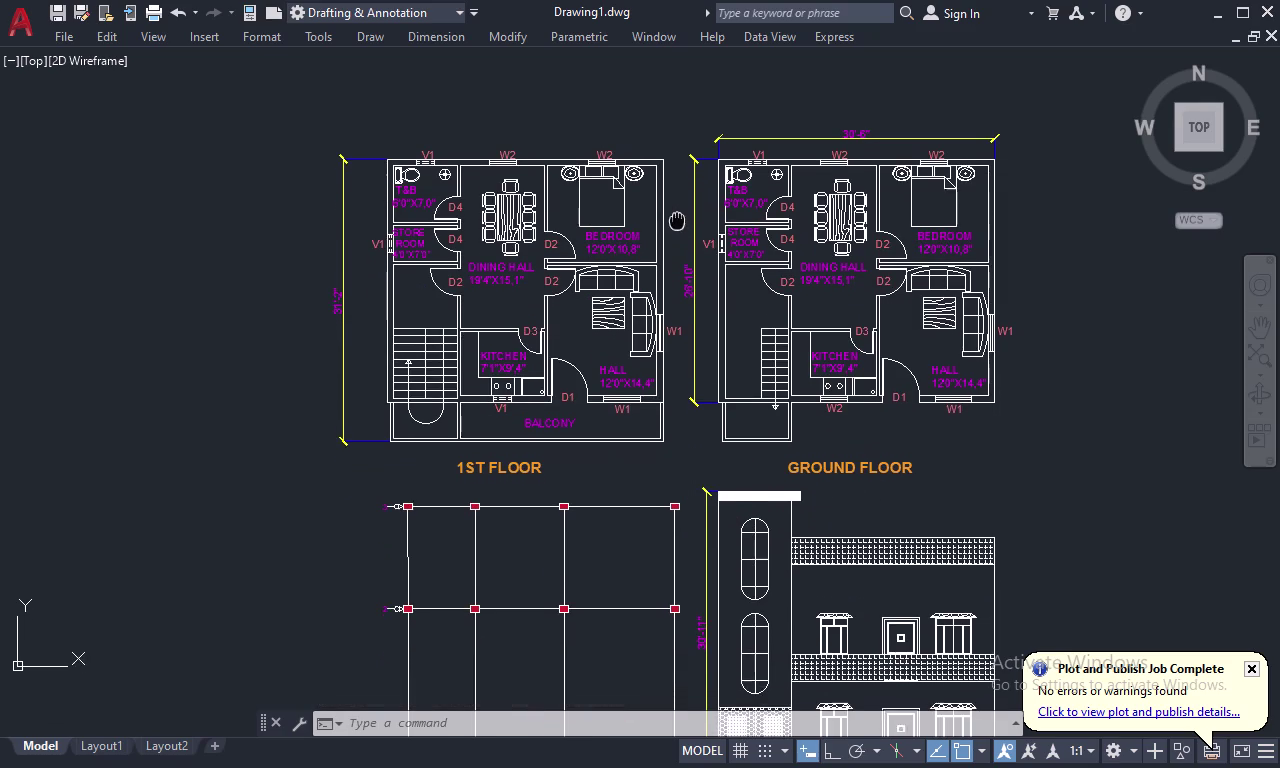
middle_drag(677, 219, 680, 198)
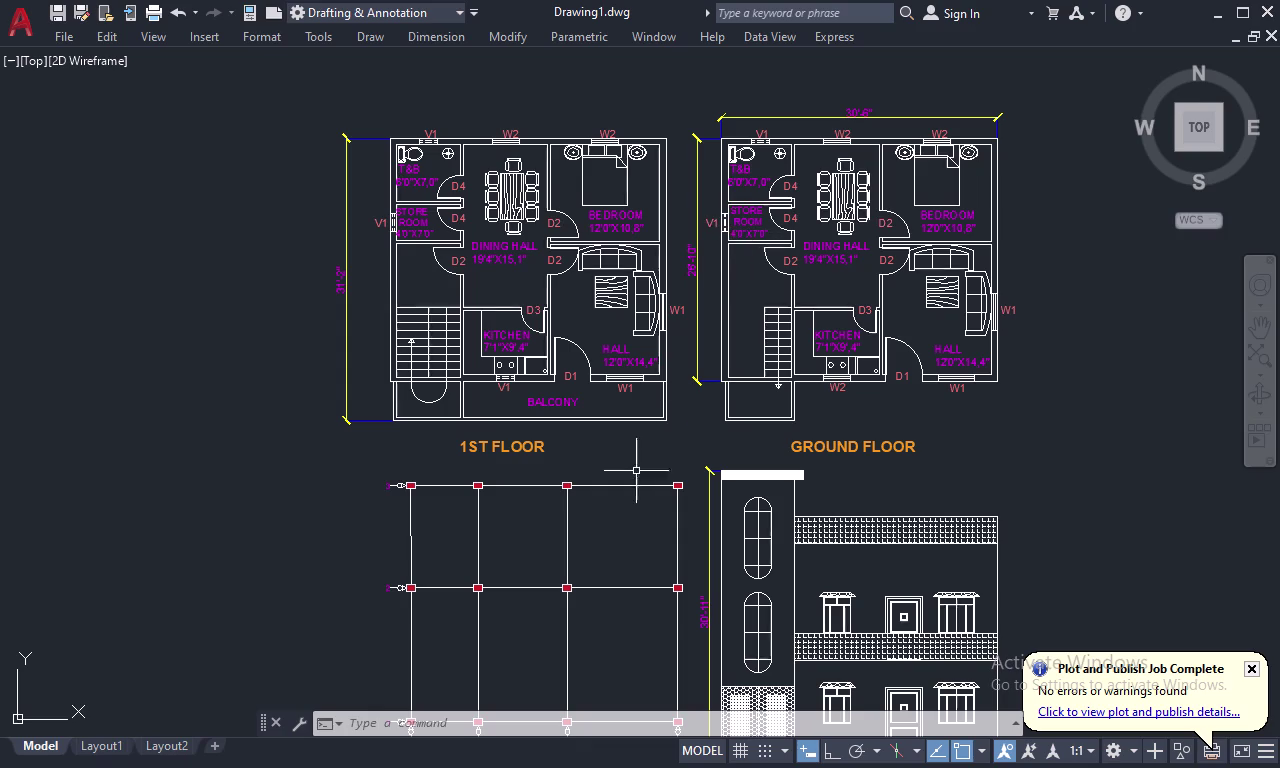
middle_drag(364, 510, 429, 369)
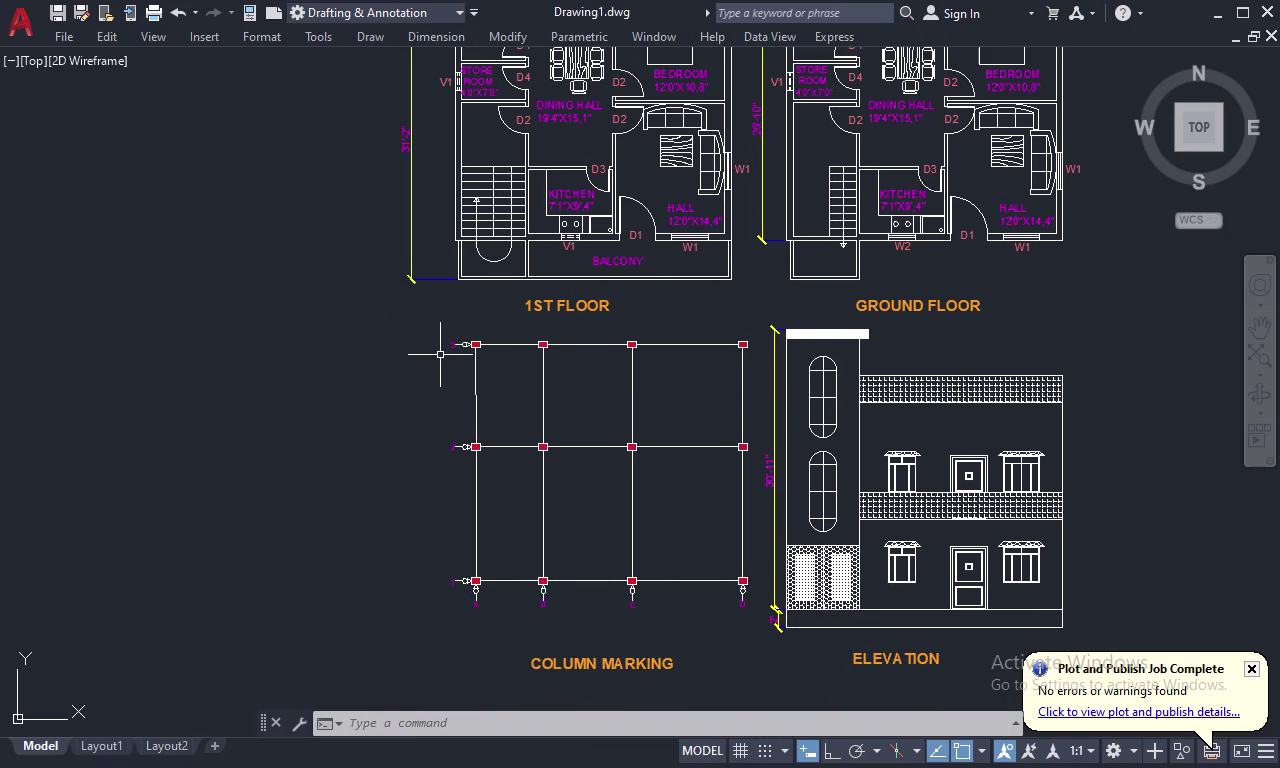
scroll(up, 3)
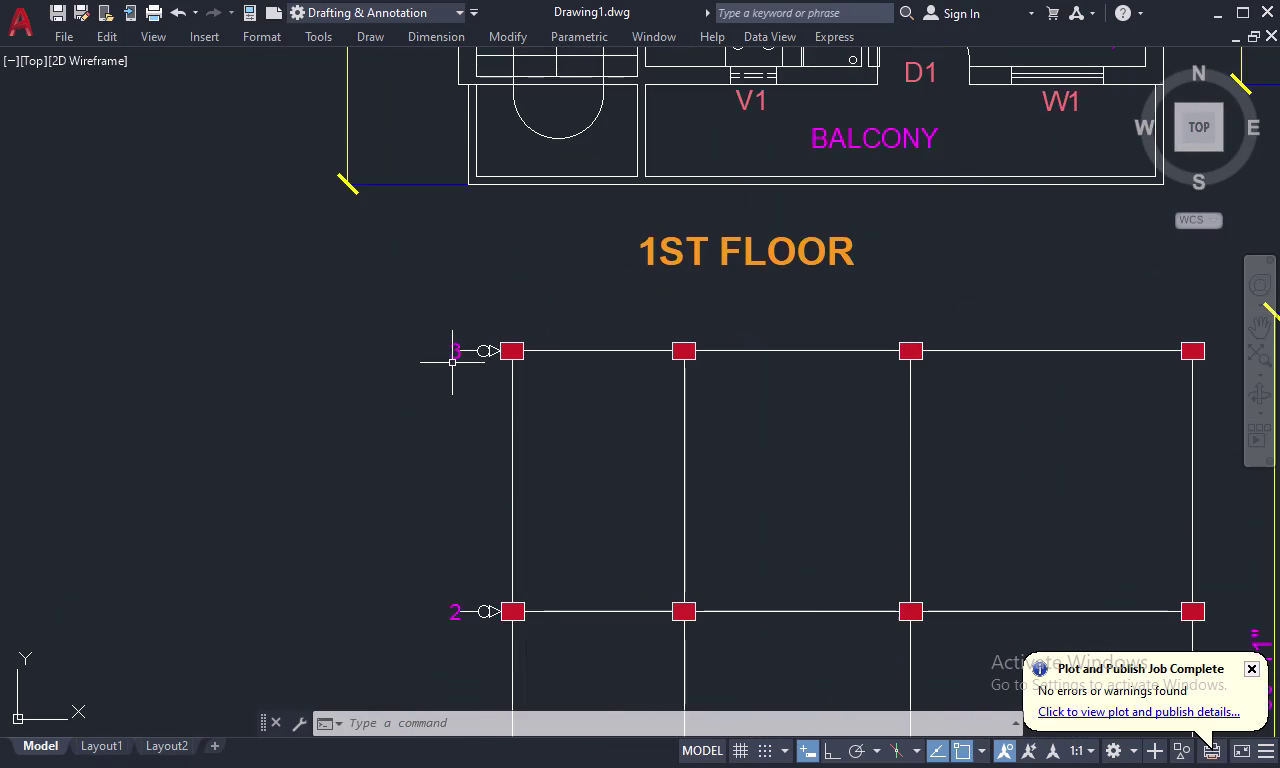
Change grid label 3 to a 10-inch text height.
double_click(452, 360)
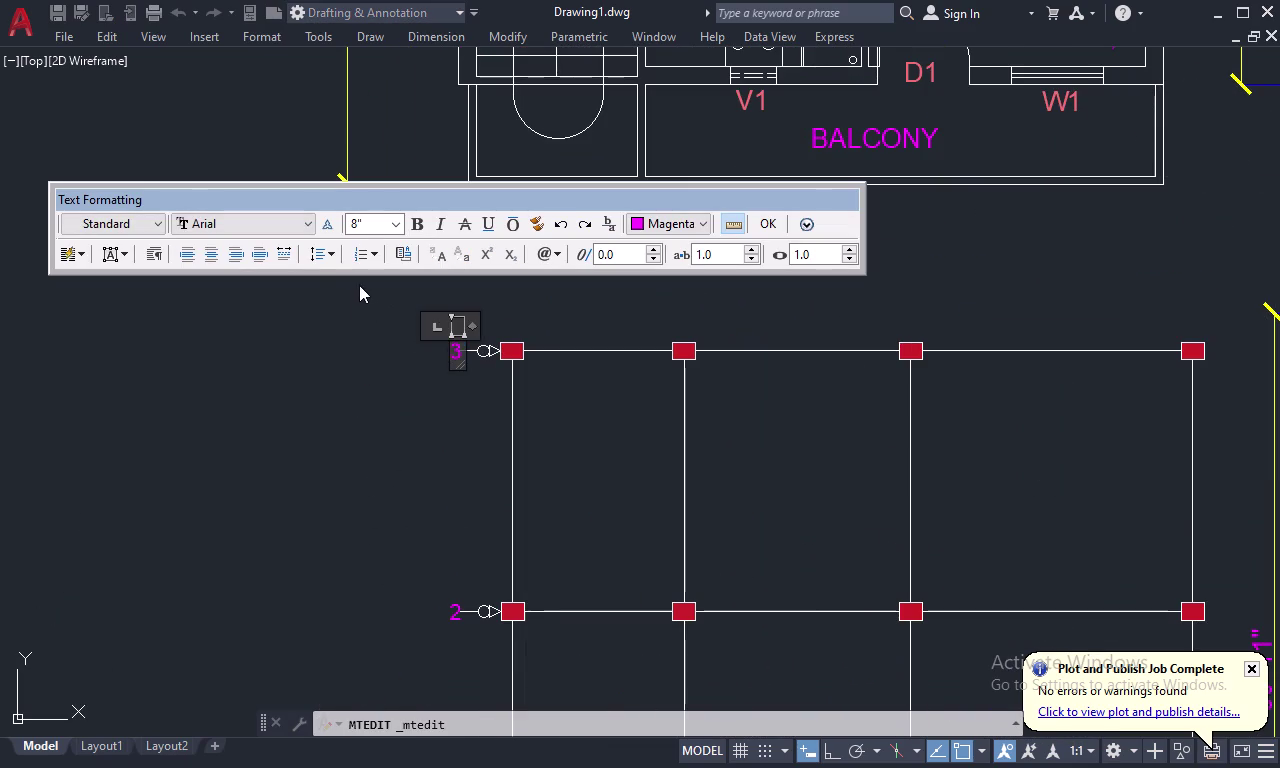
click(368, 225)
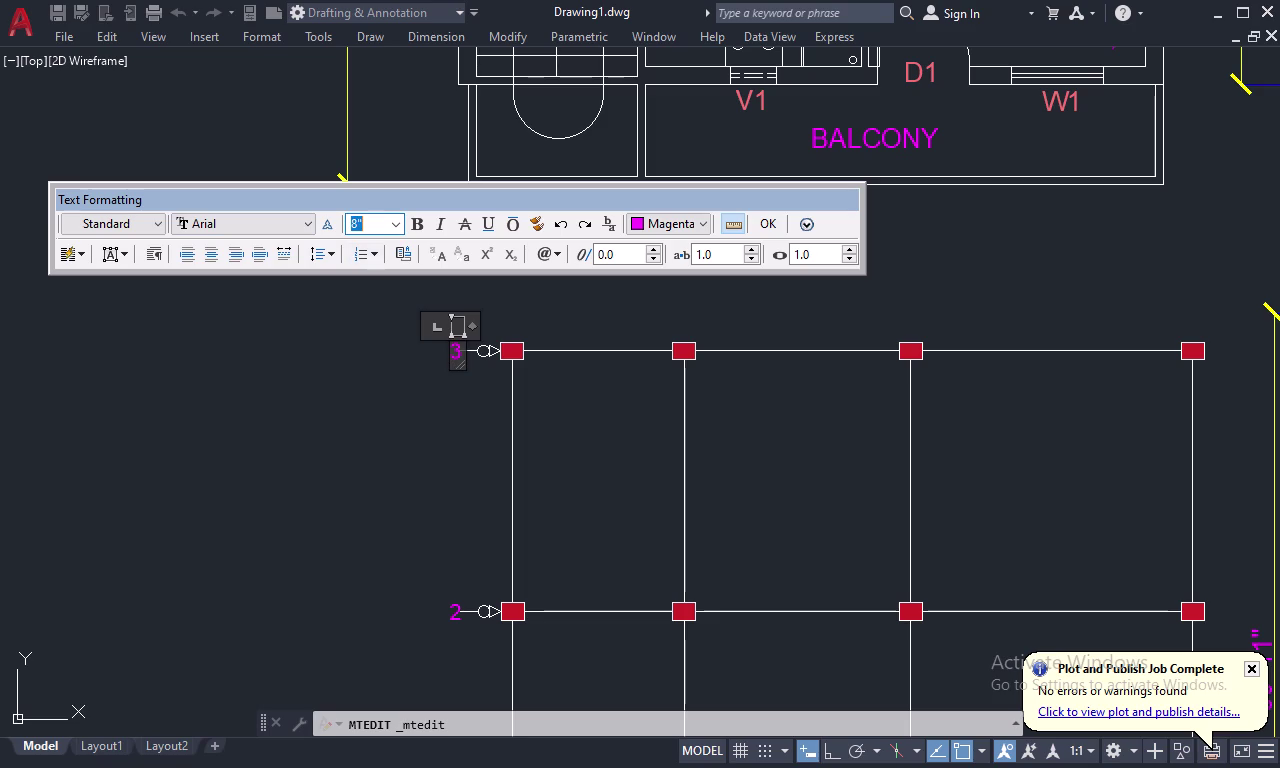
key(BackSpace)
text(10)
key(Return)
click(471, 467)
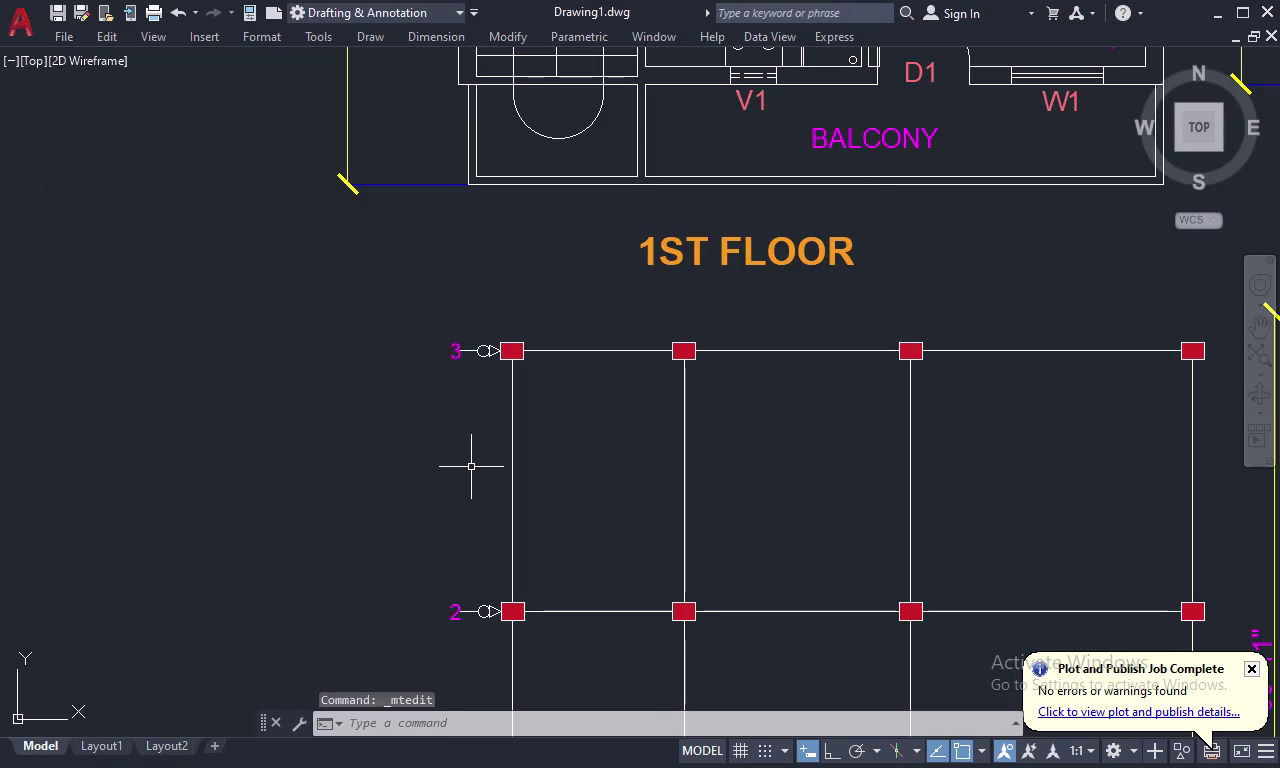
Change grid label 2 to a 10-inch text height.
double_click(459, 620)
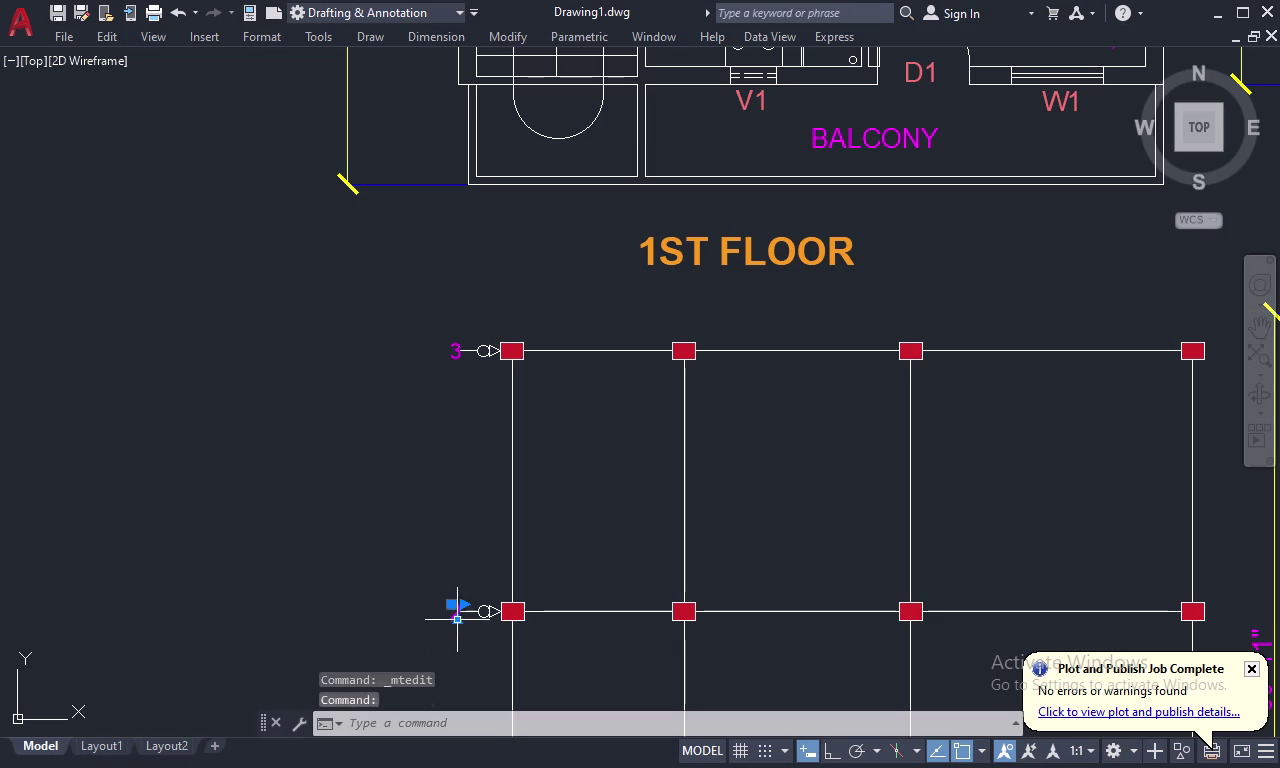
drag(459, 618, 423, 616)
click(379, 485)
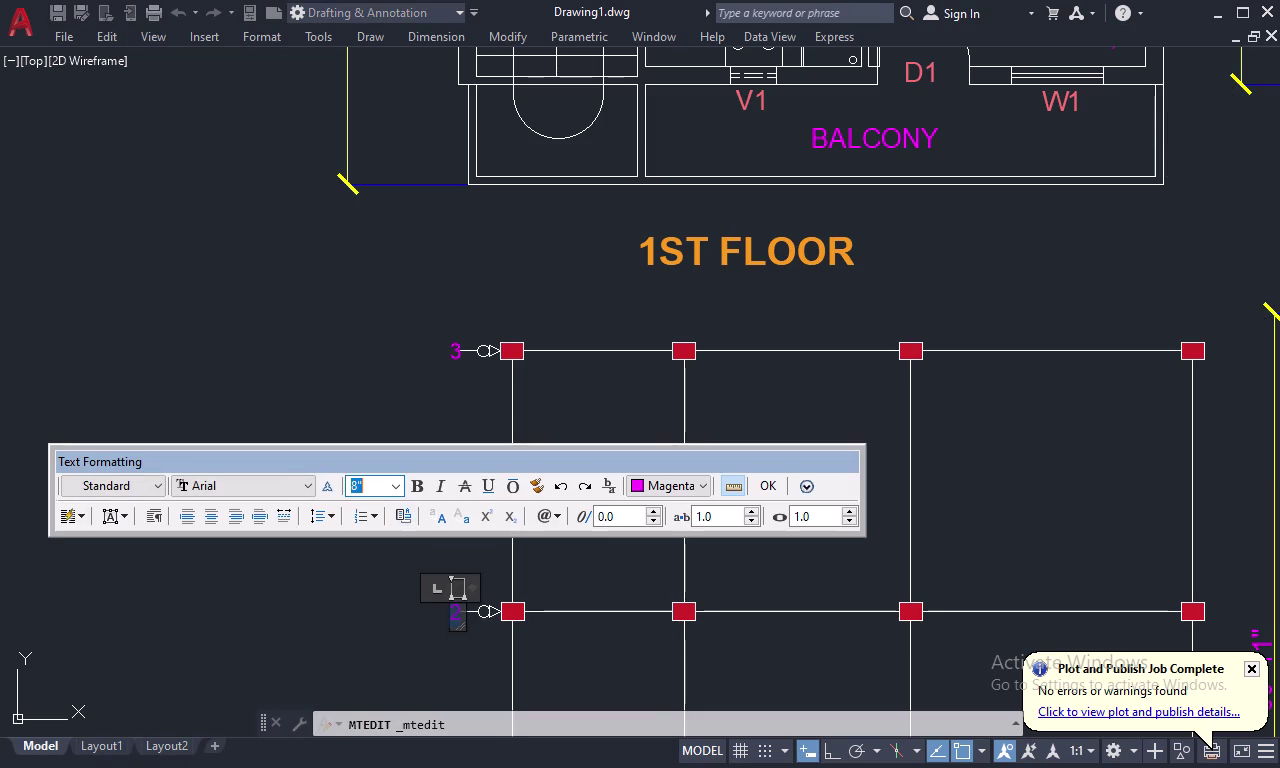
key(BackSpace)
text(10)
key(Return)
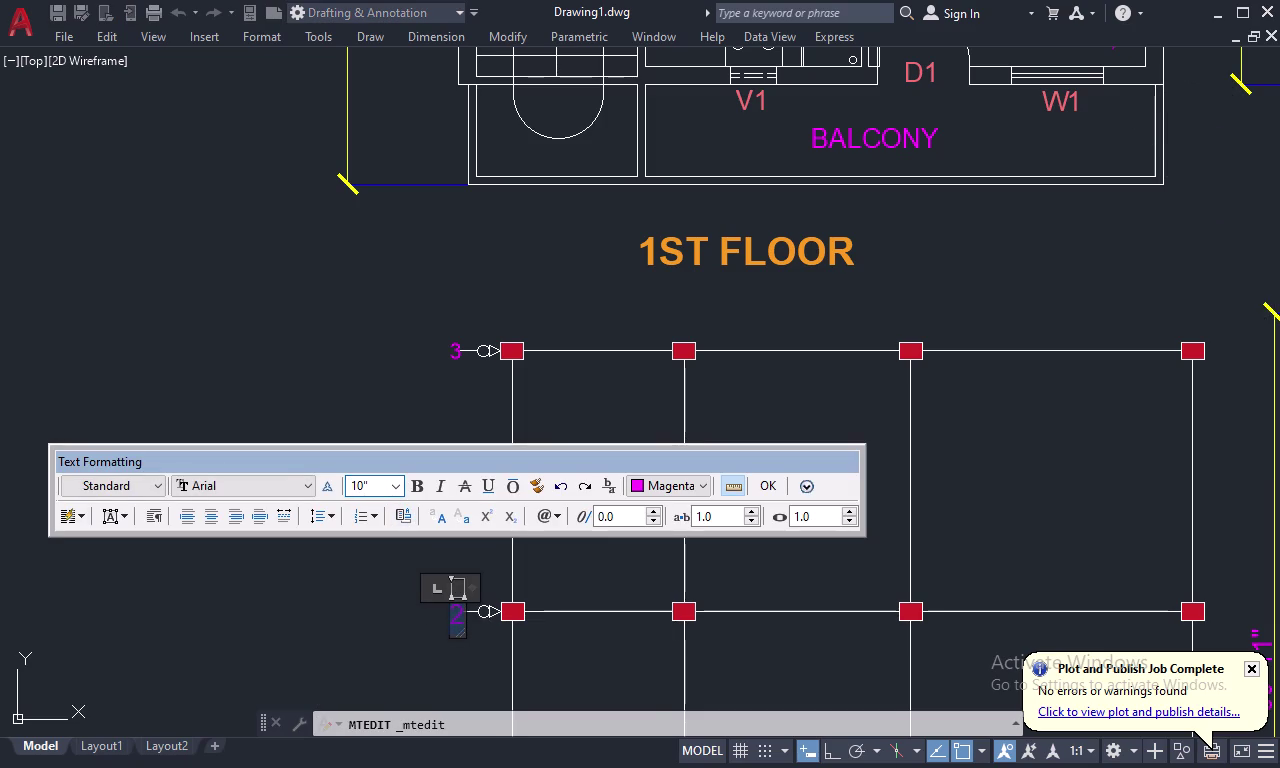
click(387, 640)
Reselect the number in grid label 3 and reapply the 10-inch height.
double_click(454, 347)
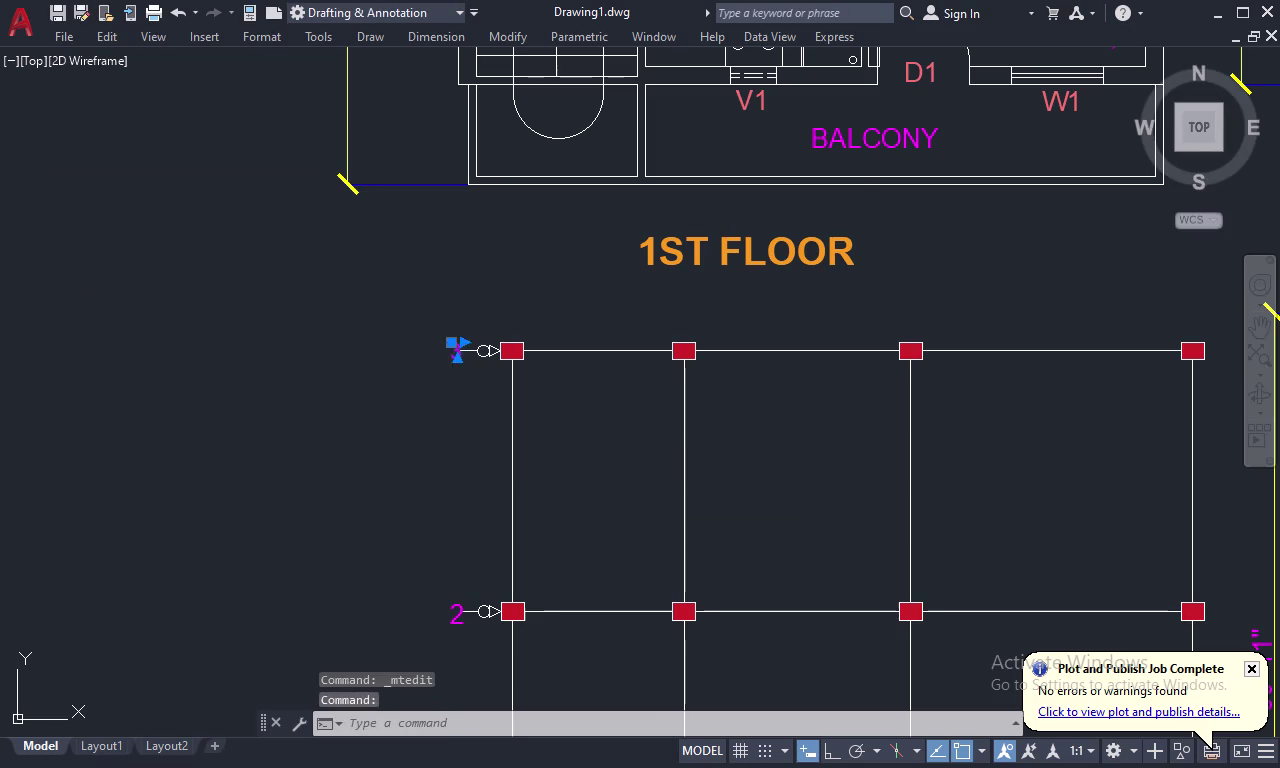
click(379, 232)
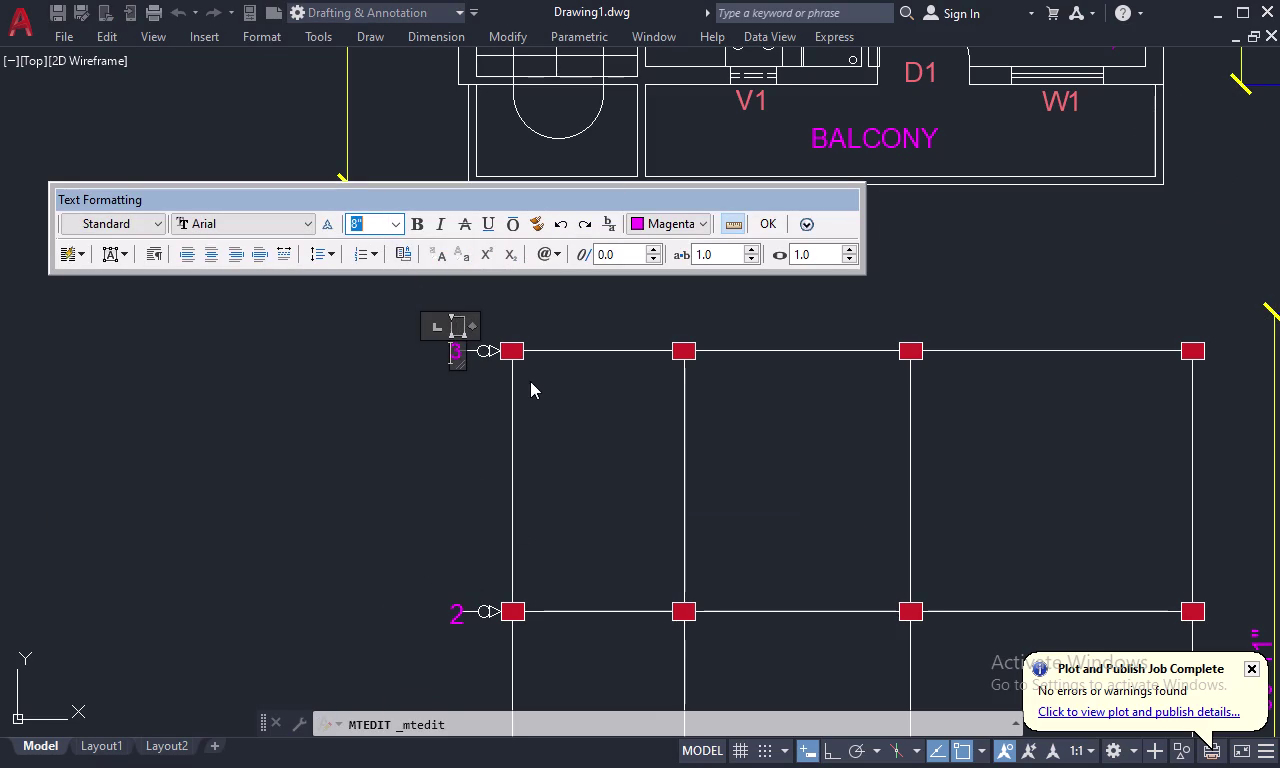
drag(459, 342, 440, 352)
scroll(up, 3)
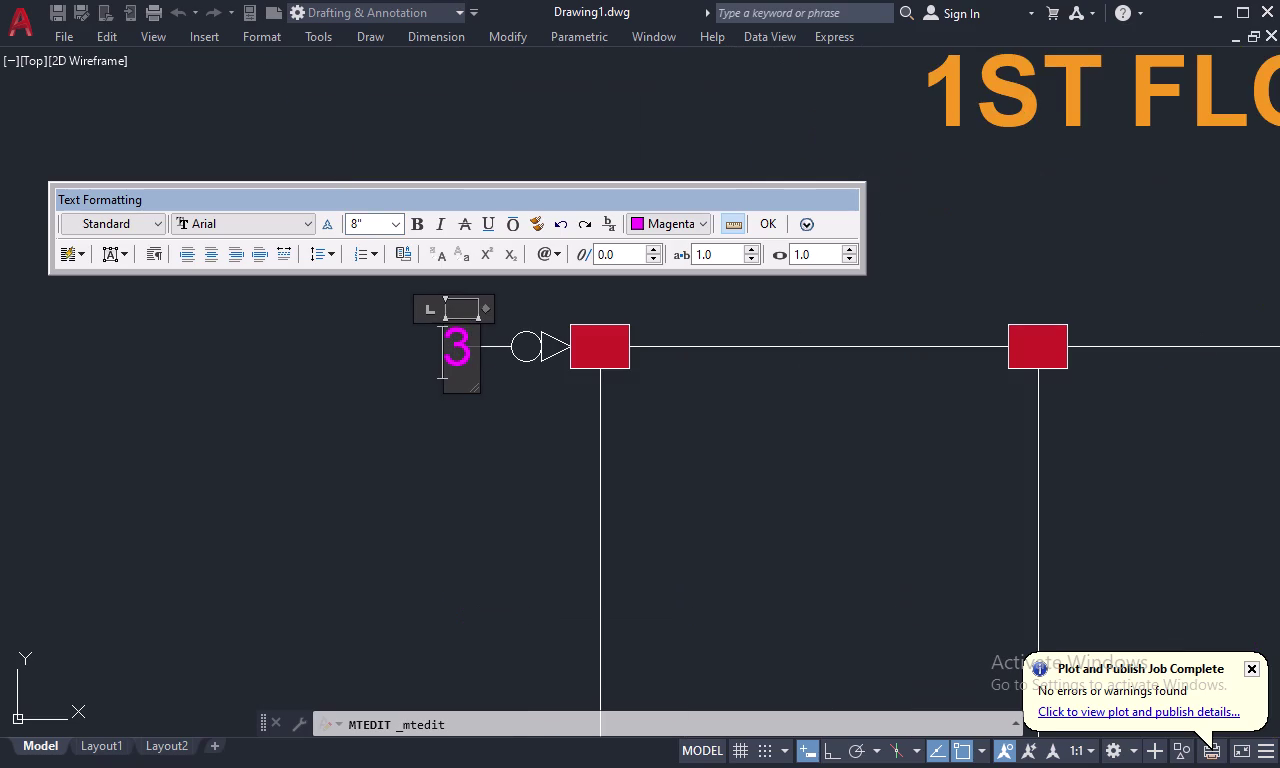
click(465, 349)
drag(470, 342, 433, 349)
click(358, 216)
key(BackSpace)
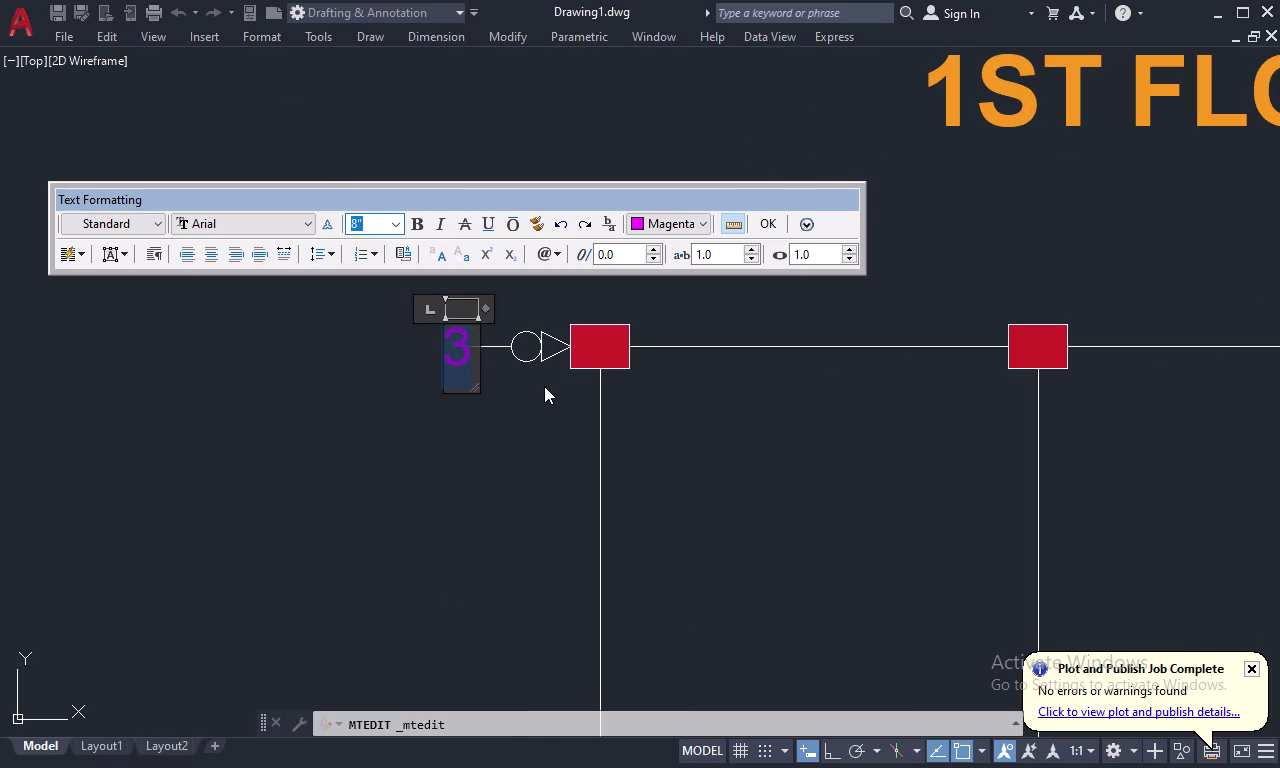
text(10)
key(Return)
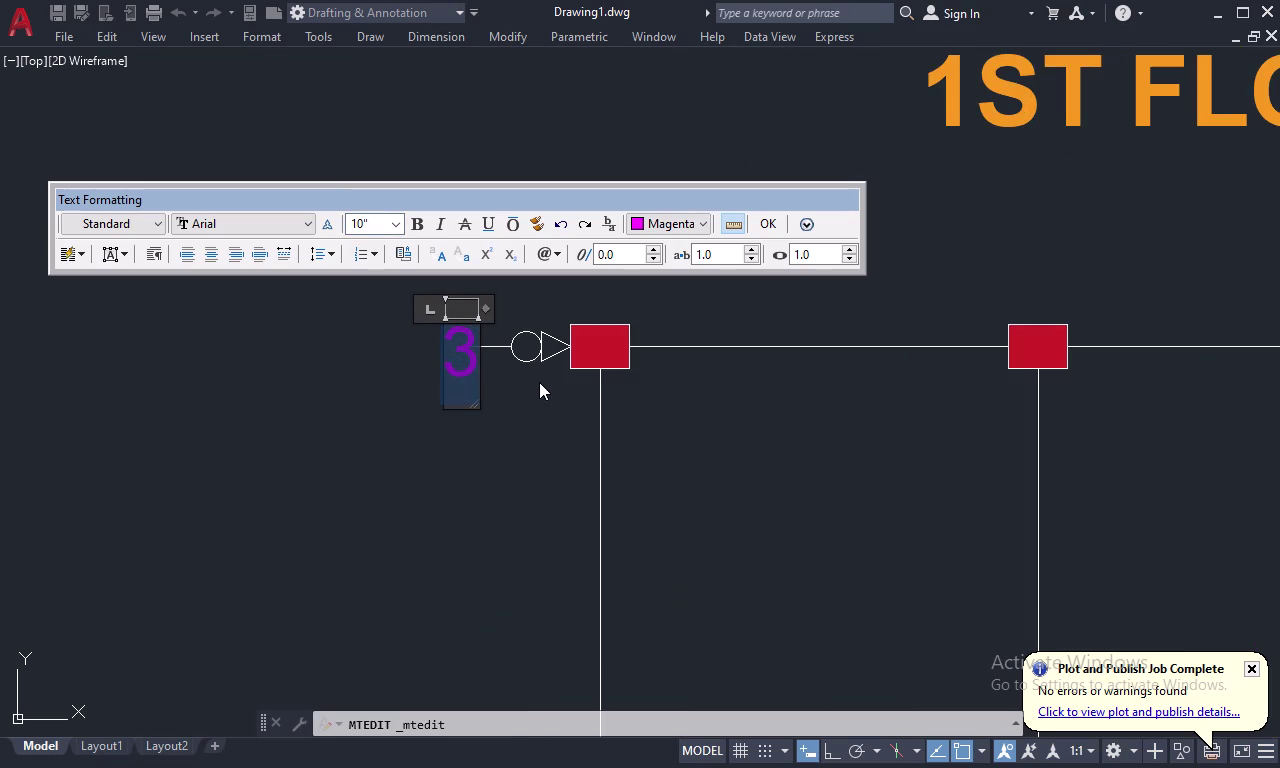
click(463, 487)
Pan down the column grid and give label 1 a 10-inch text height.
scroll(down, 3)
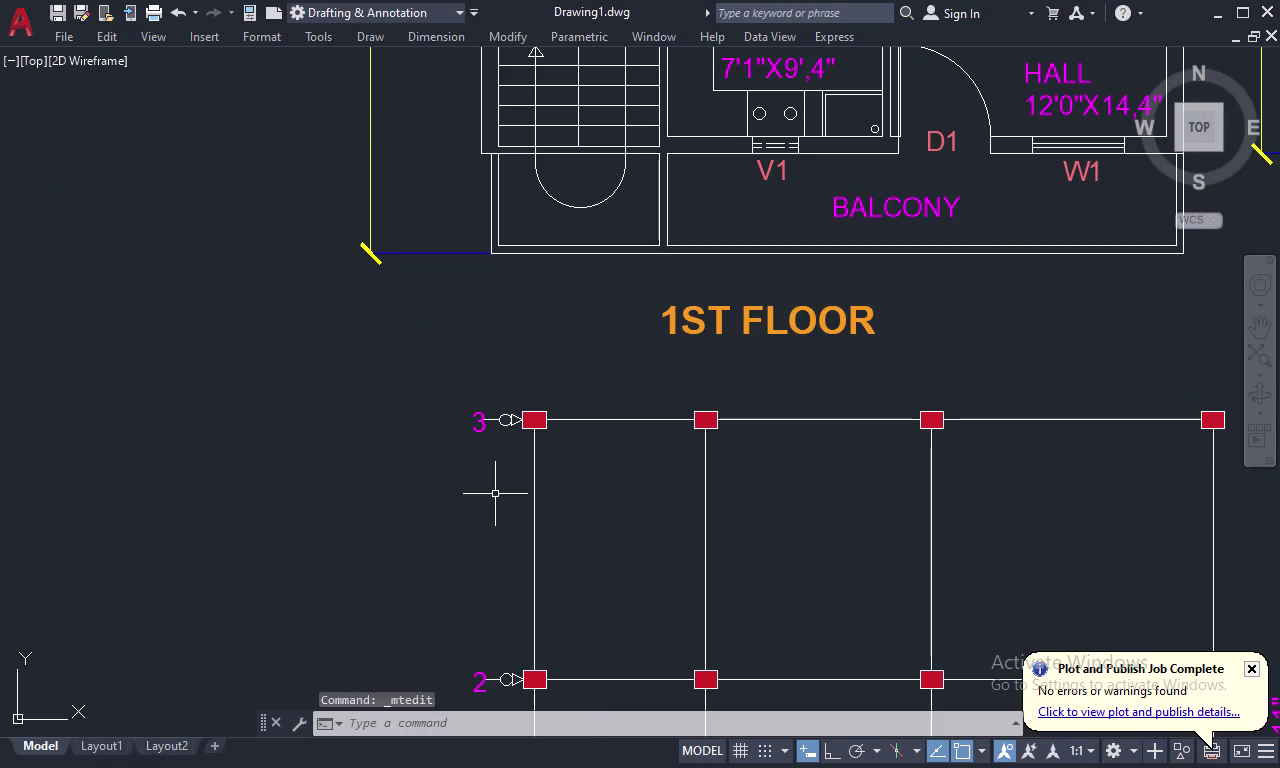
middle_drag(495, 498, 512, 334)
middle_drag(502, 430, 517, 301)
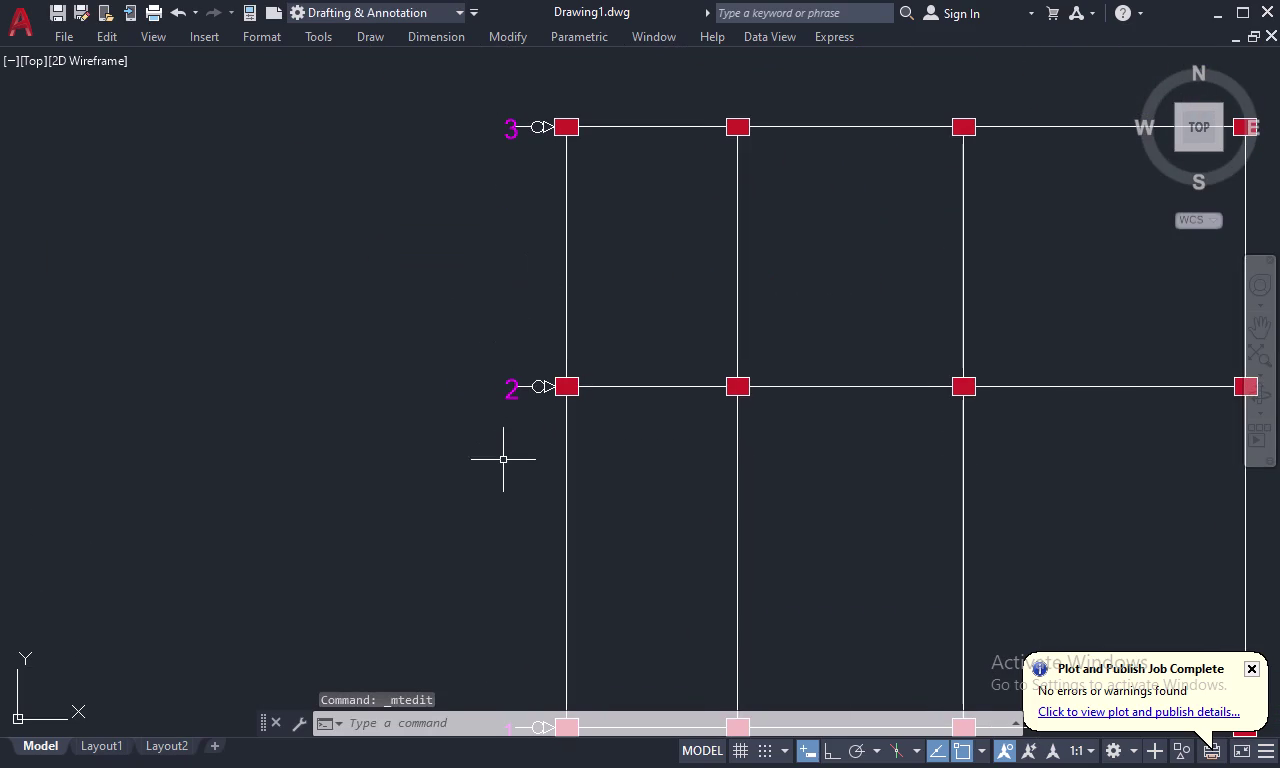
middle_drag(503, 460, 542, 242)
scroll(up, 3)
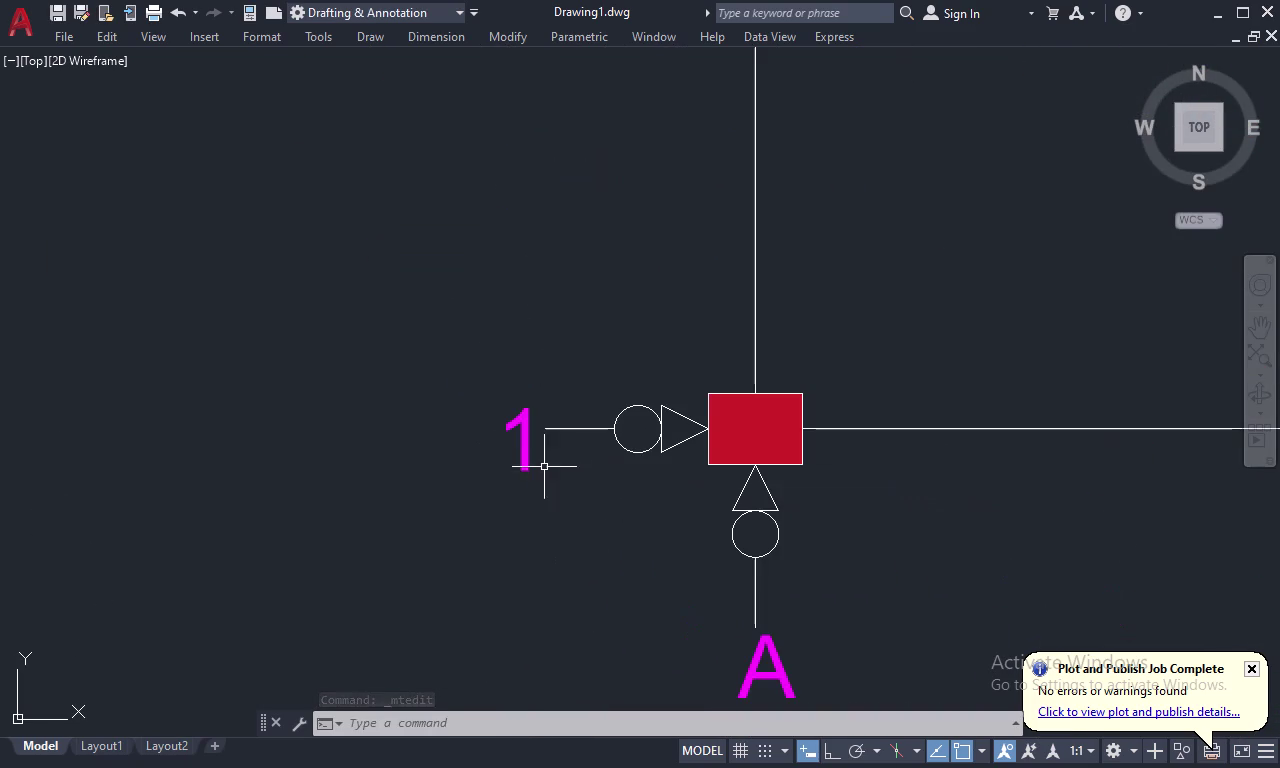
double_click(526, 443)
double_click(525, 443)
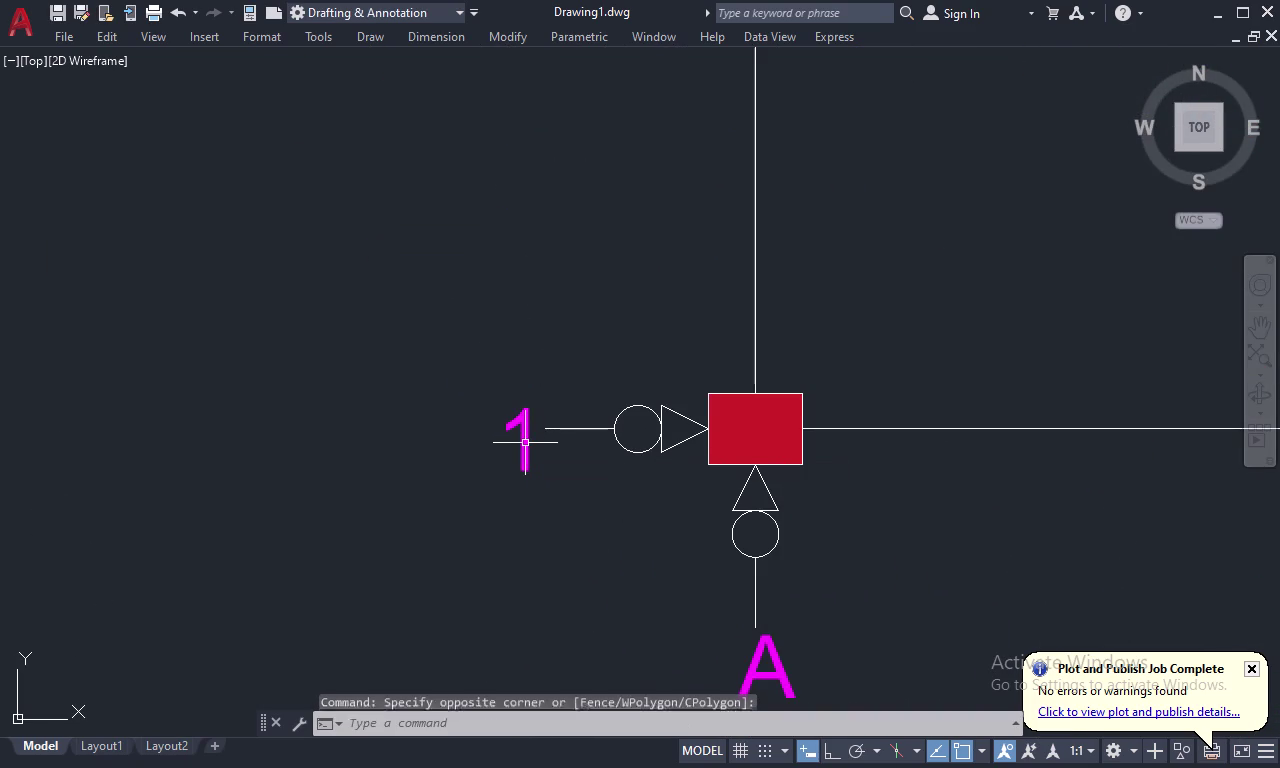
double_click(525, 443)
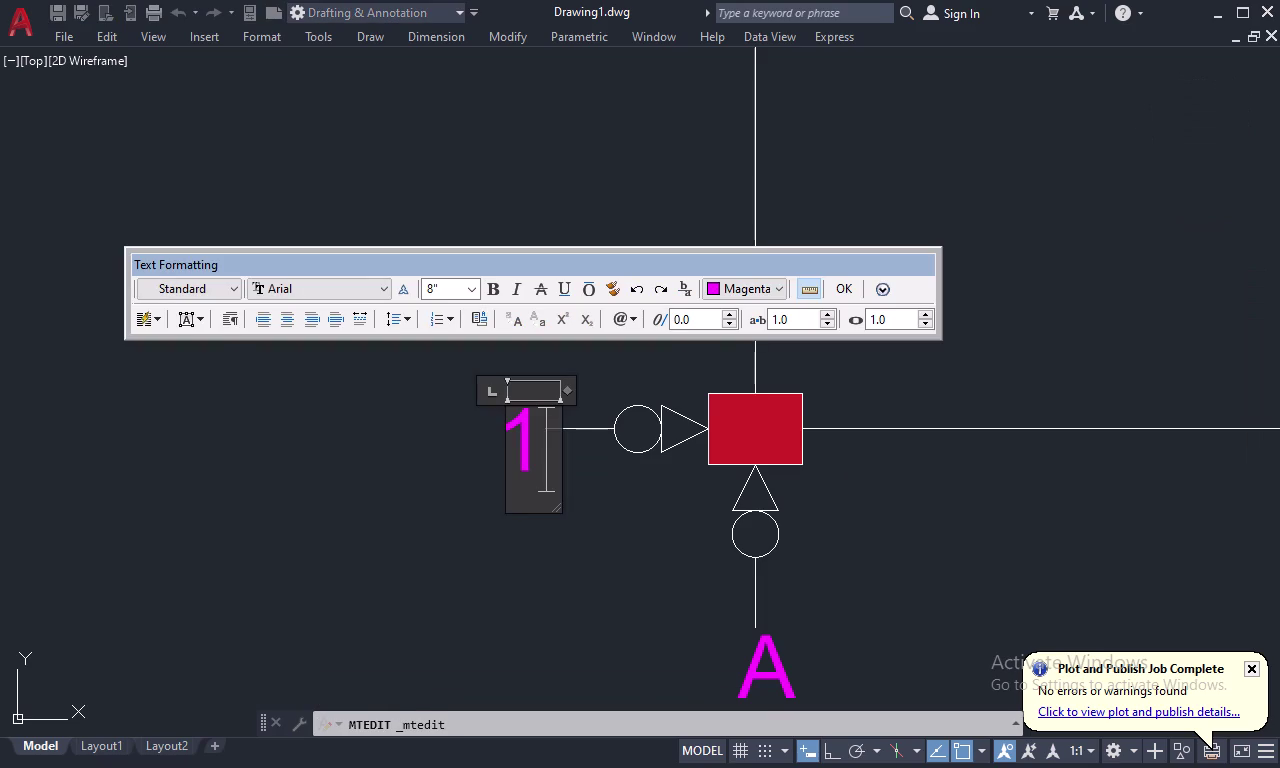
drag(538, 430, 470, 444)
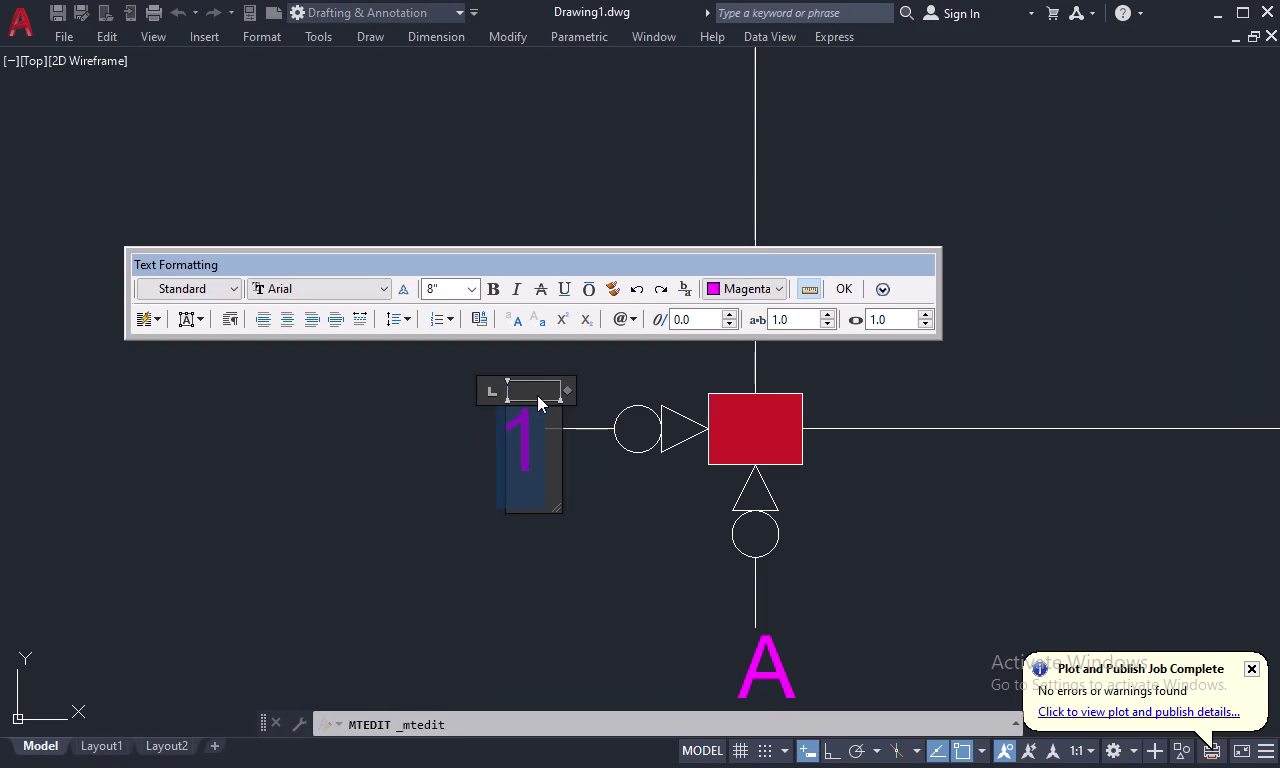
click(460, 286)
key(BackSpace)
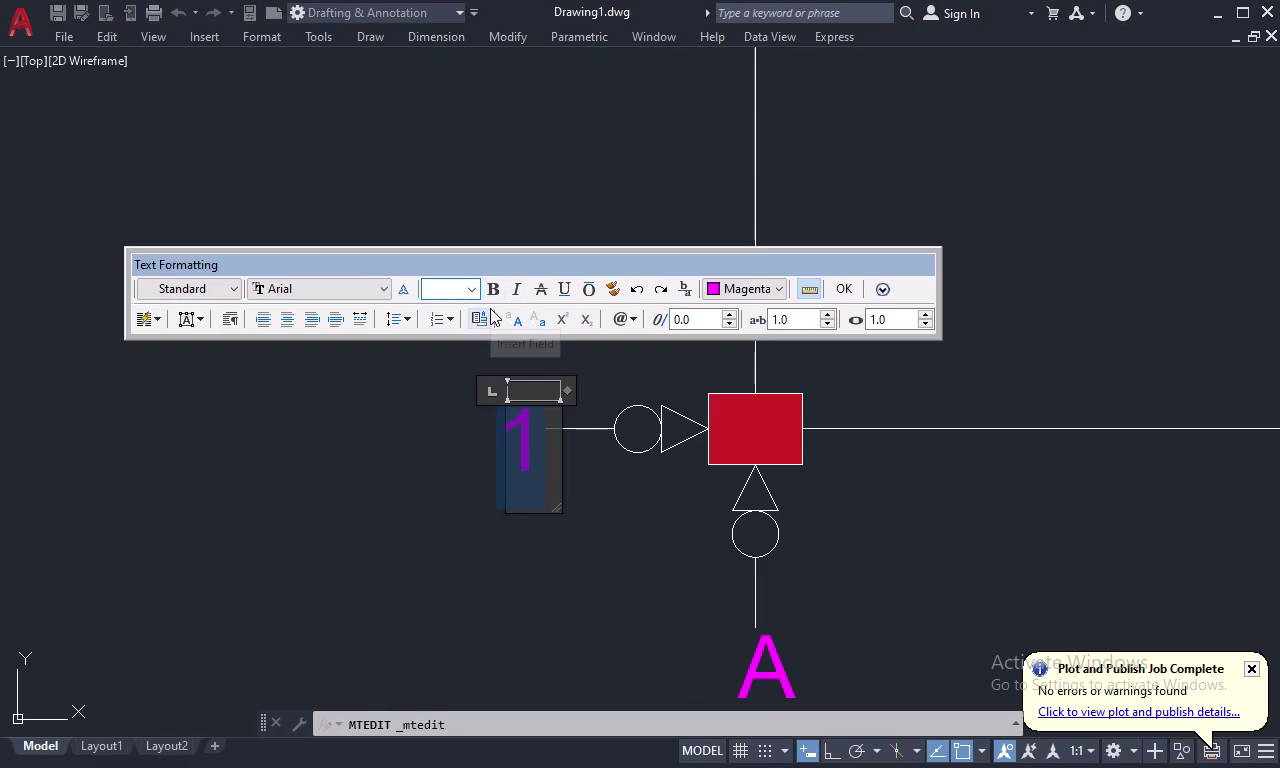
text(10)
key(Return)
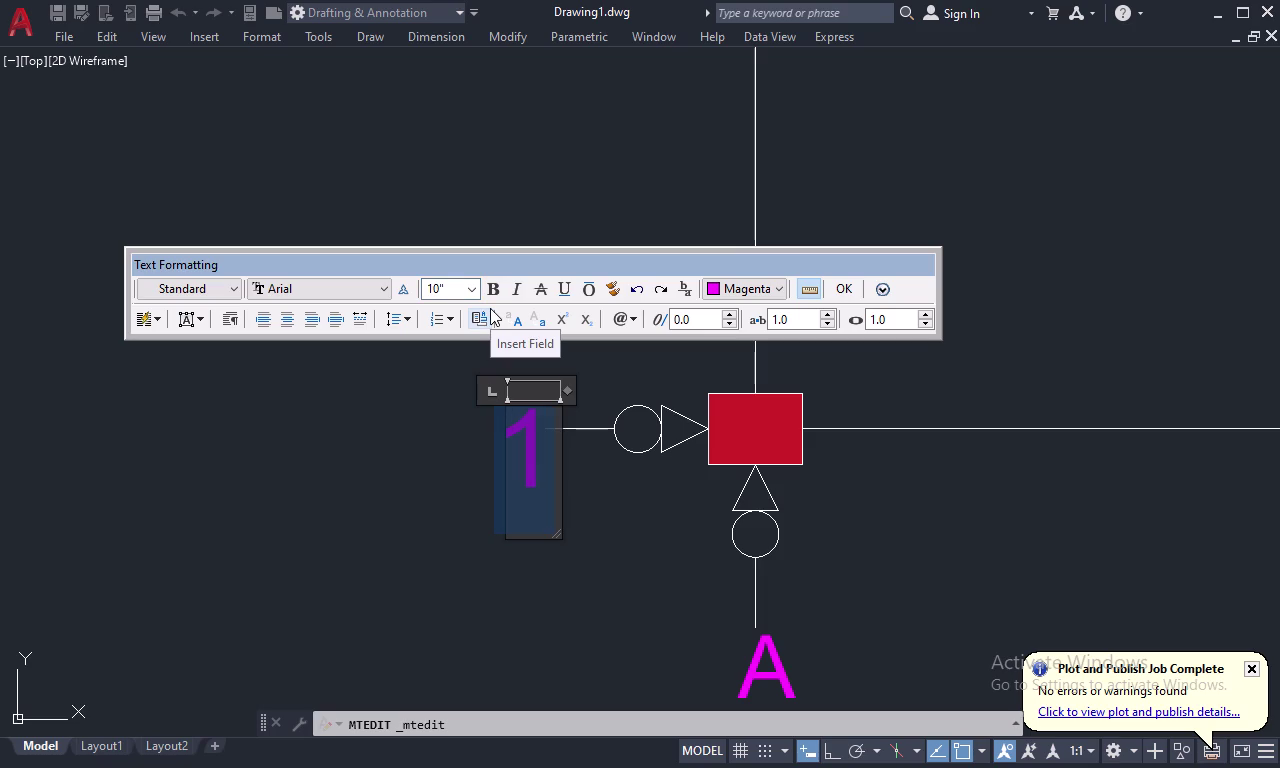
click(464, 466)
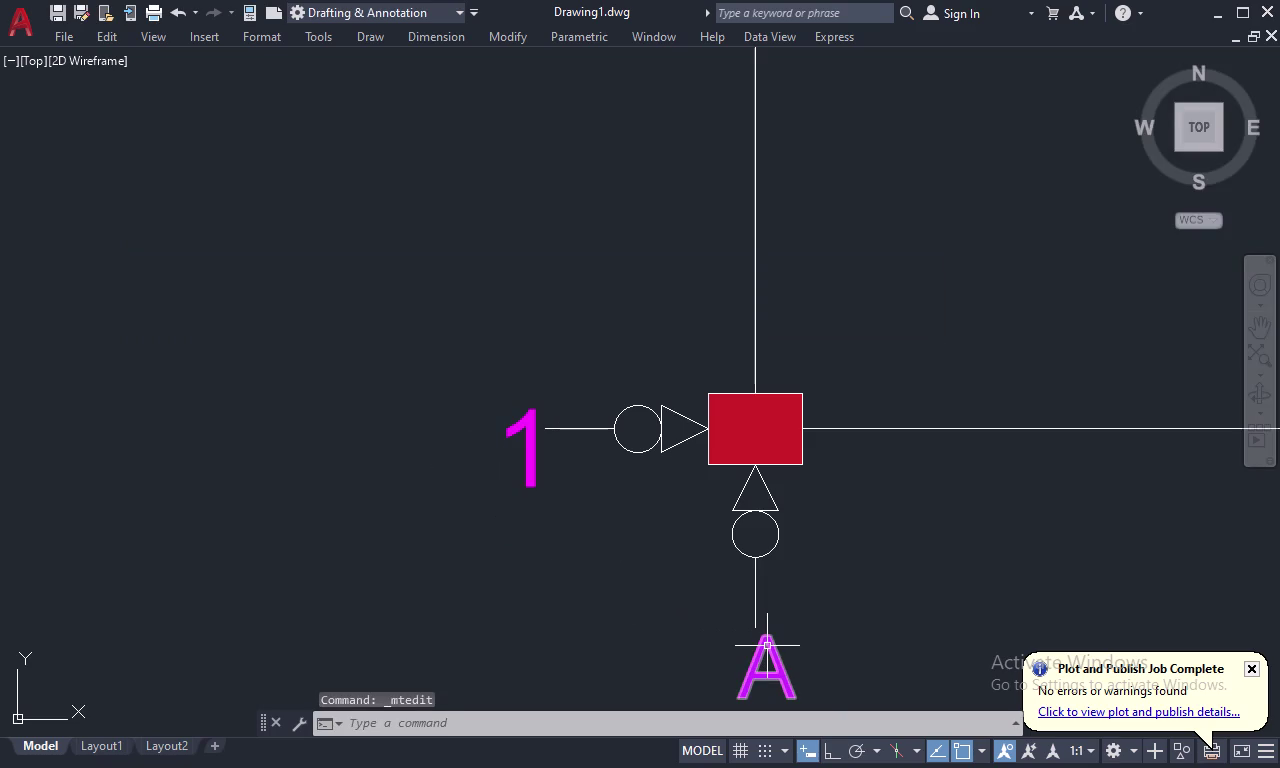
Change grid label A to a 10-inch text height.
double_click(767, 646)
drag(780, 647, 773, 546)
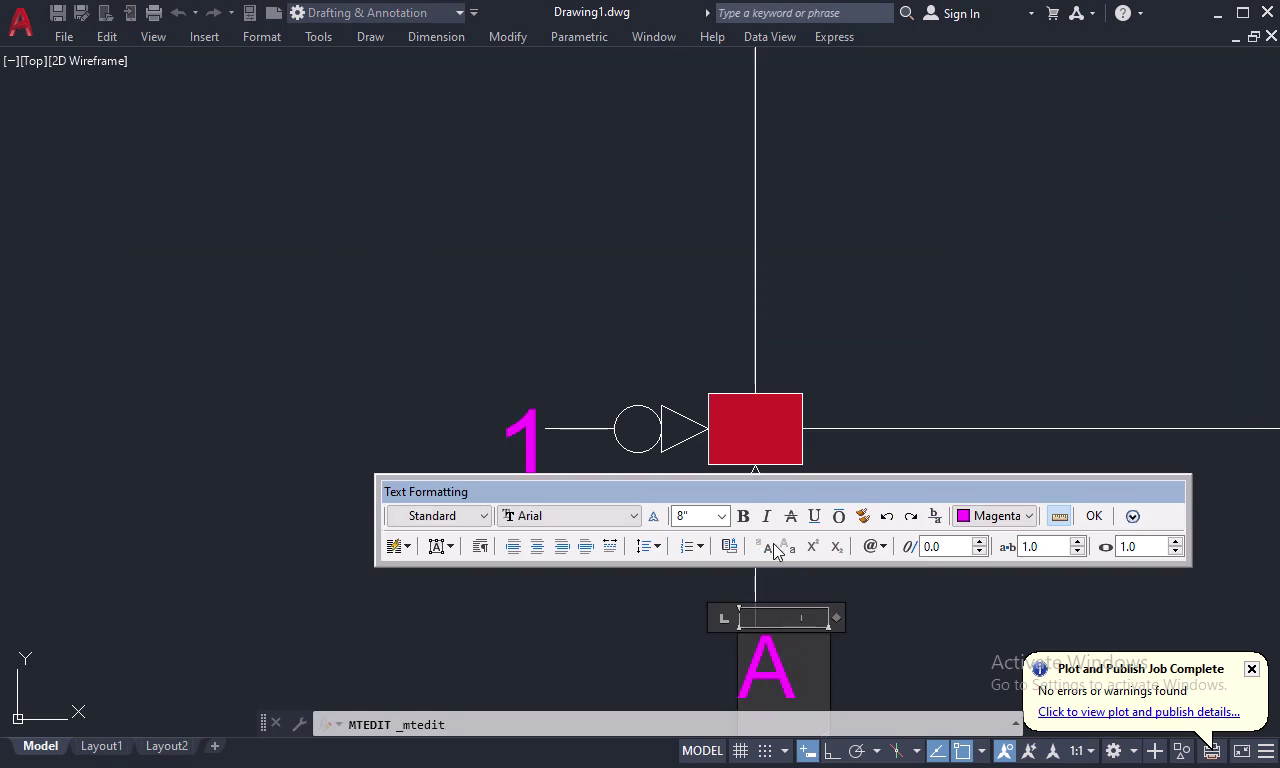
middle_drag(796, 631, 784, 401)
drag(790, 420, 716, 441)
click(693, 520)
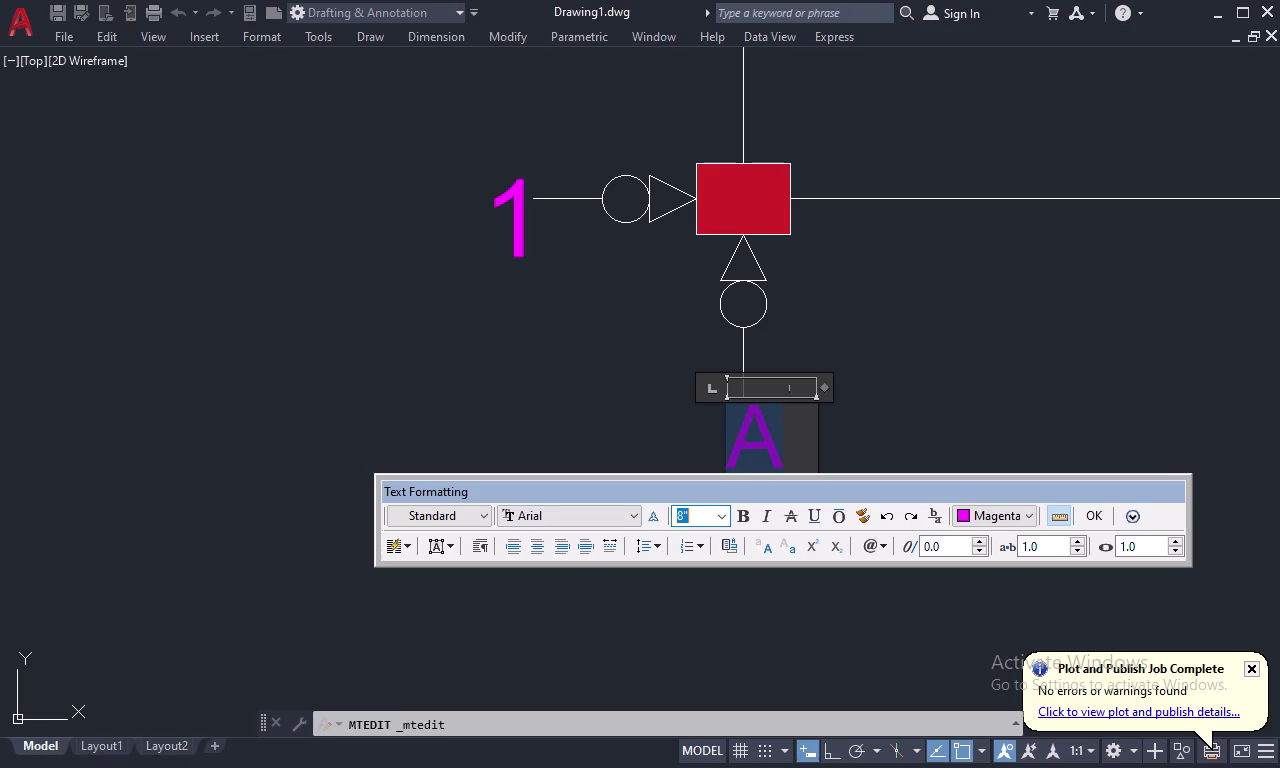
key(BackSpace)
text(10)
key(Return)
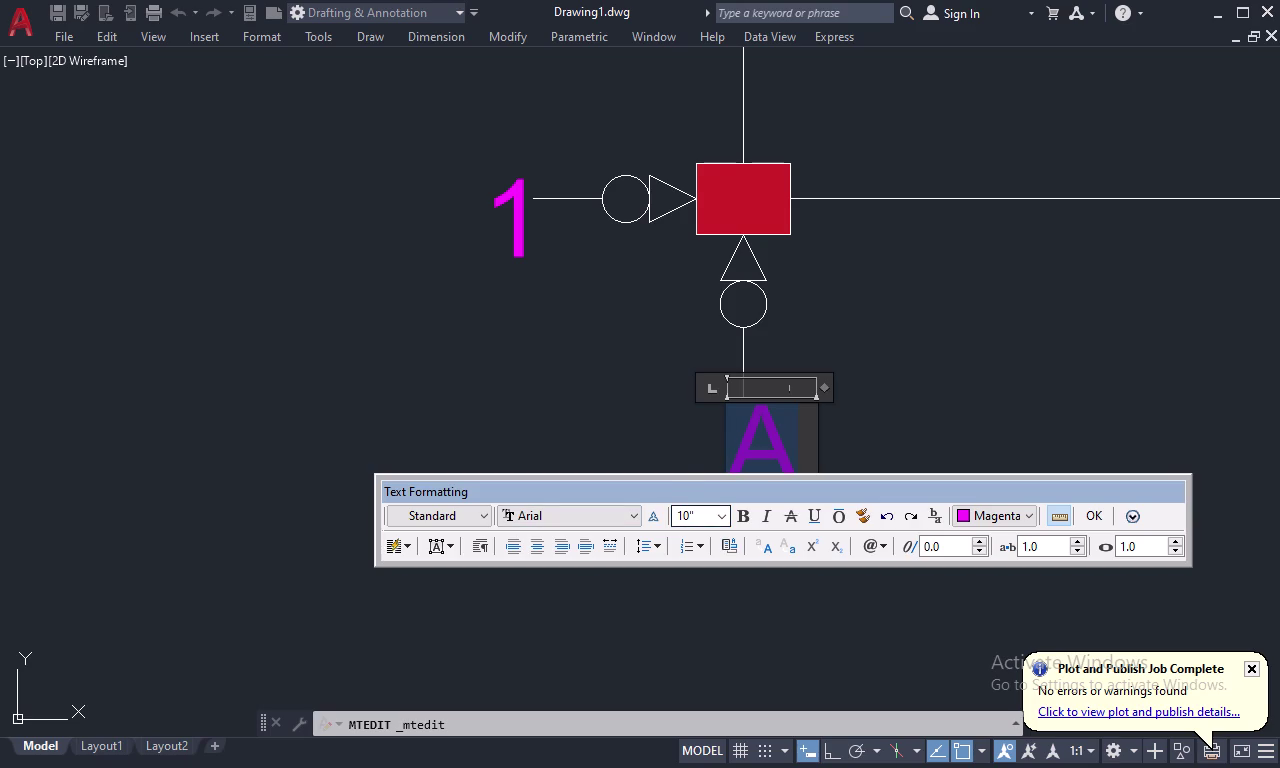
click(657, 423)
scroll(down, 3)
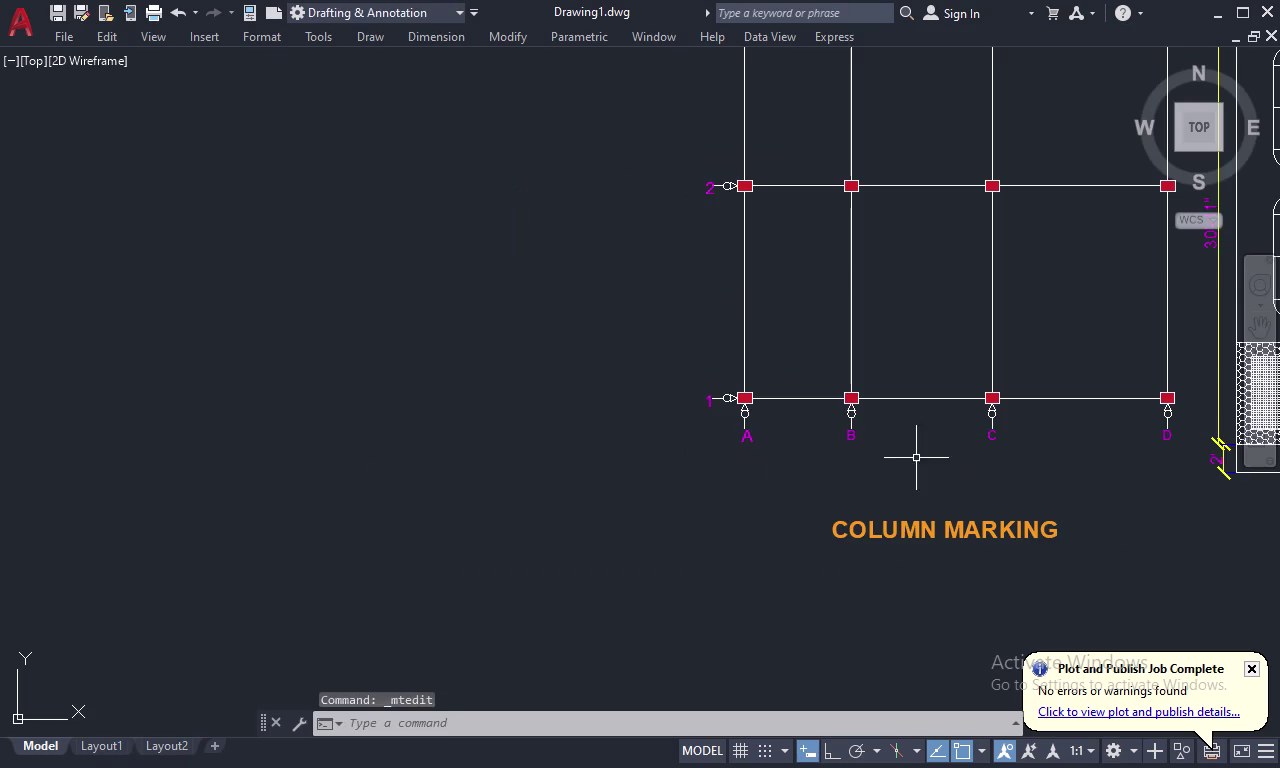
Change grid label B to a 10-inch text height.
scroll(up, 3)
double_click(811, 431)
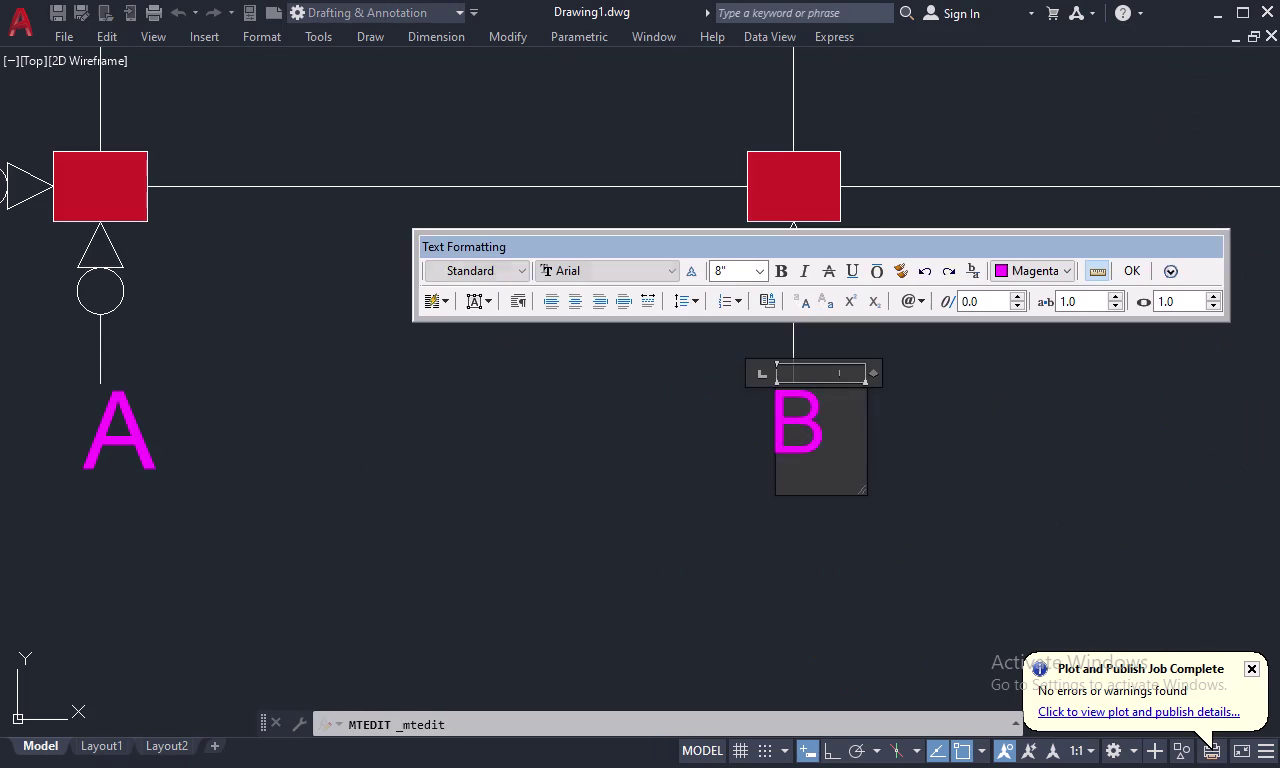
drag(817, 430, 731, 457)
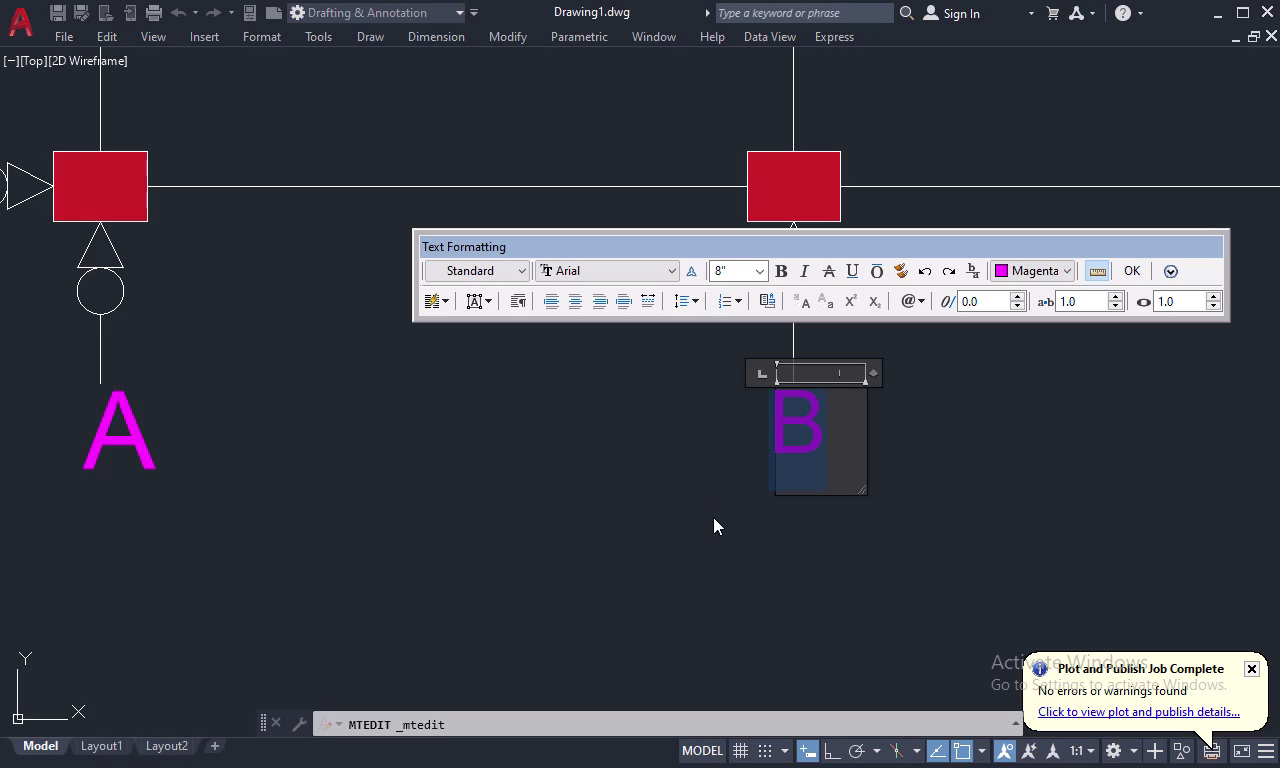
click(727, 269)
key(BackSpace)
text(10)
key(Return)
click(629, 433)
Change column label C to a 10-inch text height.
scroll(down, 3)
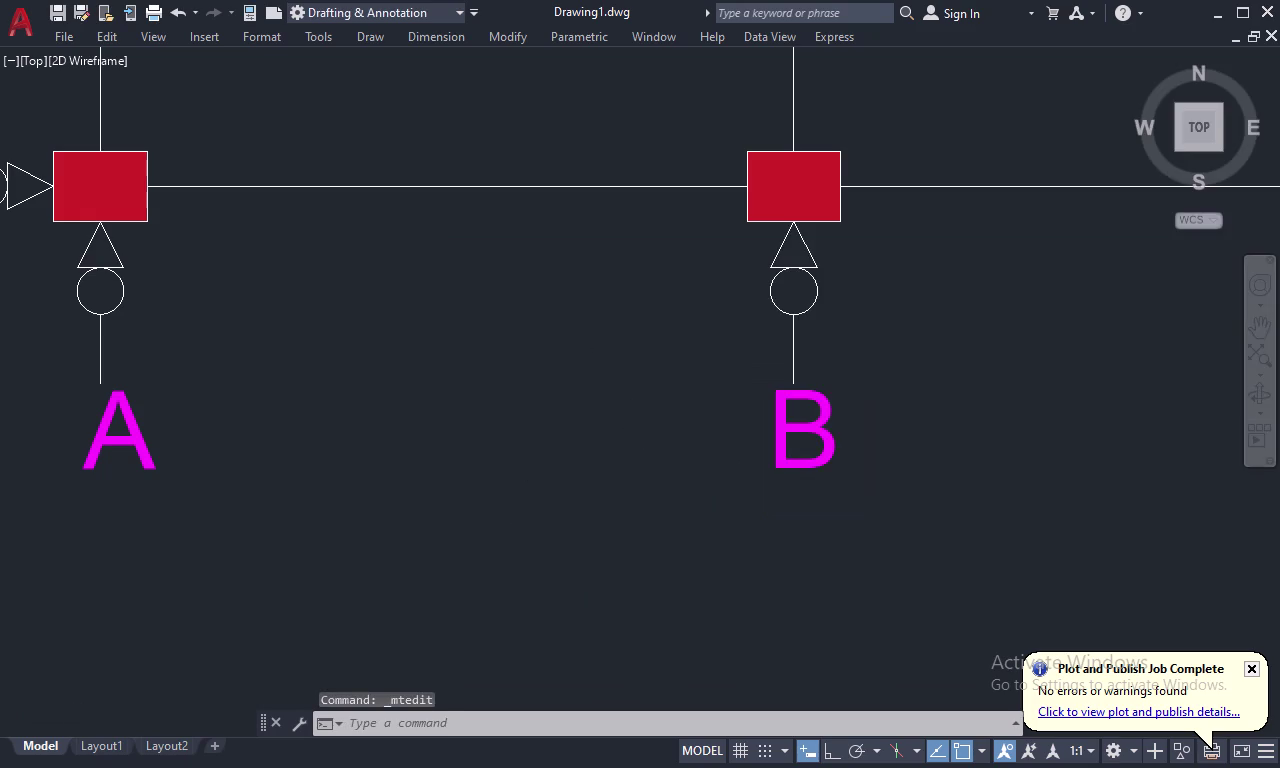
scroll(down, 3)
scroll(up, 3)
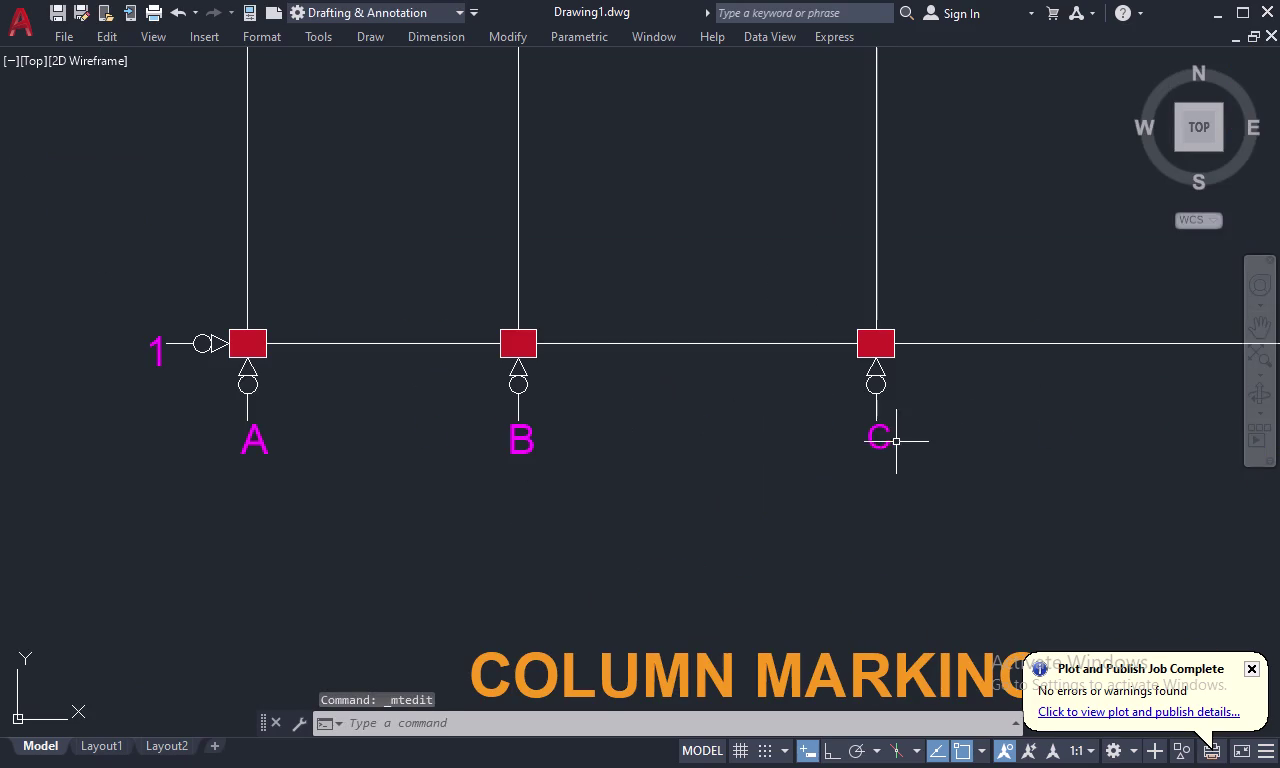
double_click(880, 441)
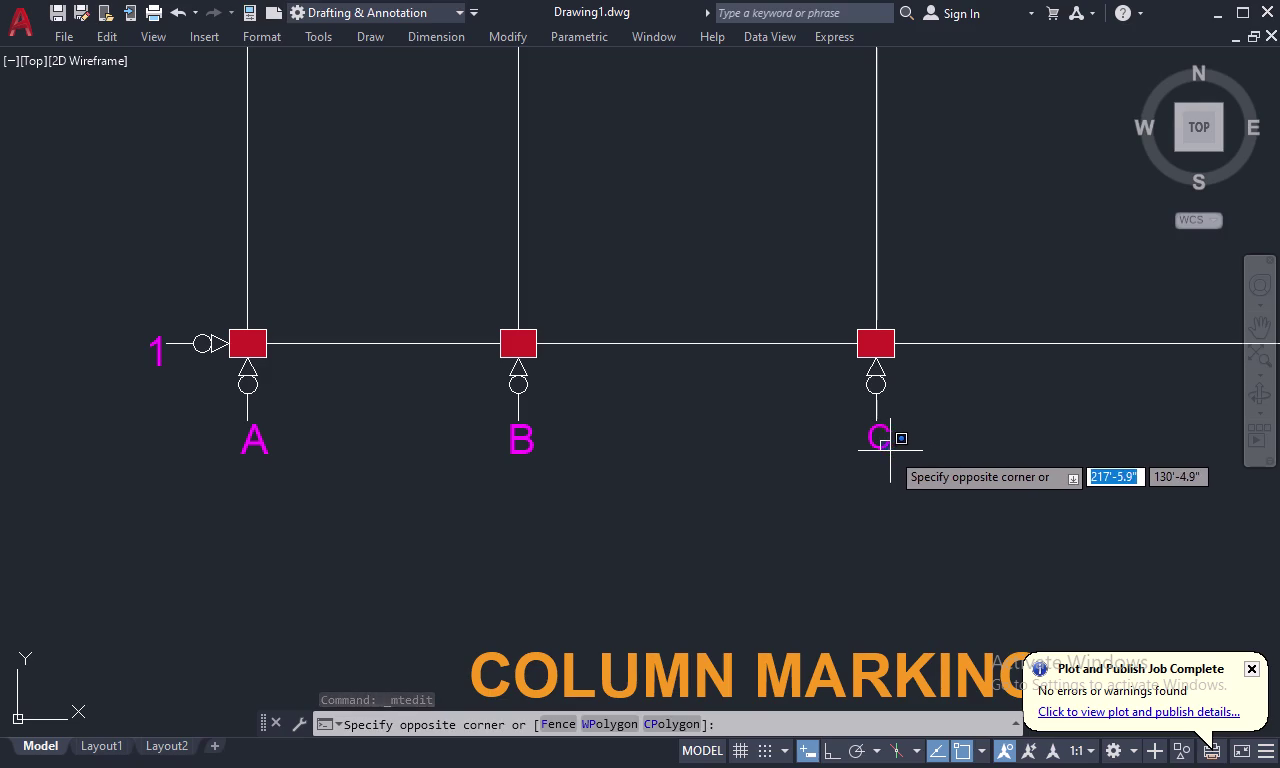
click(918, 465)
double_click(890, 447)
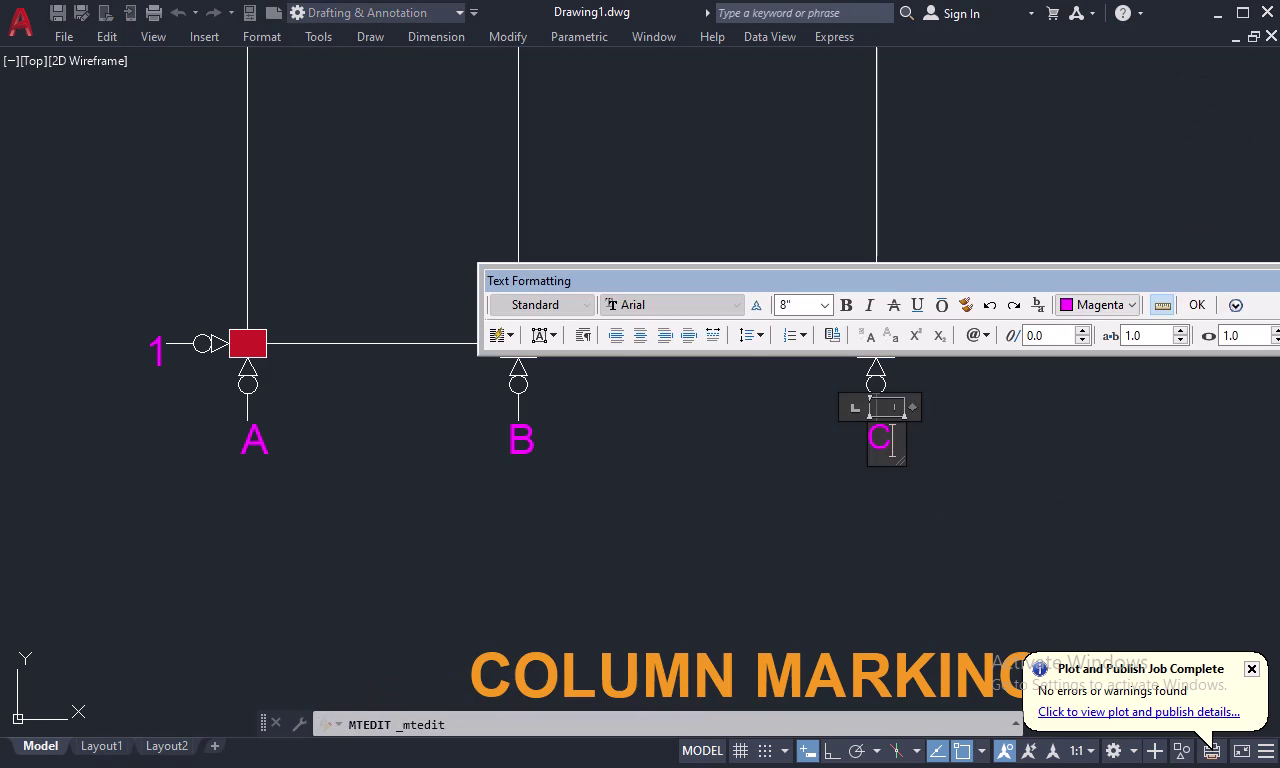
drag(895, 421, 840, 435)
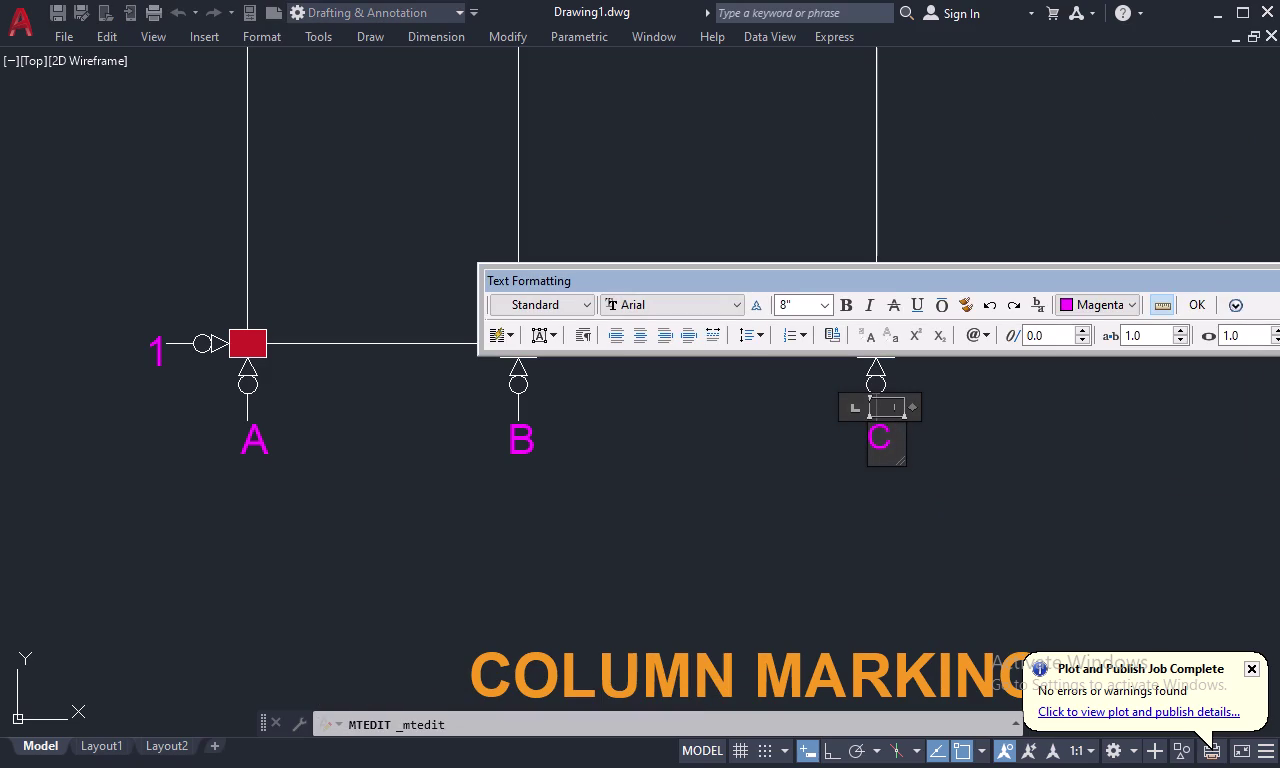
drag(893, 439, 840, 440)
click(795, 306)
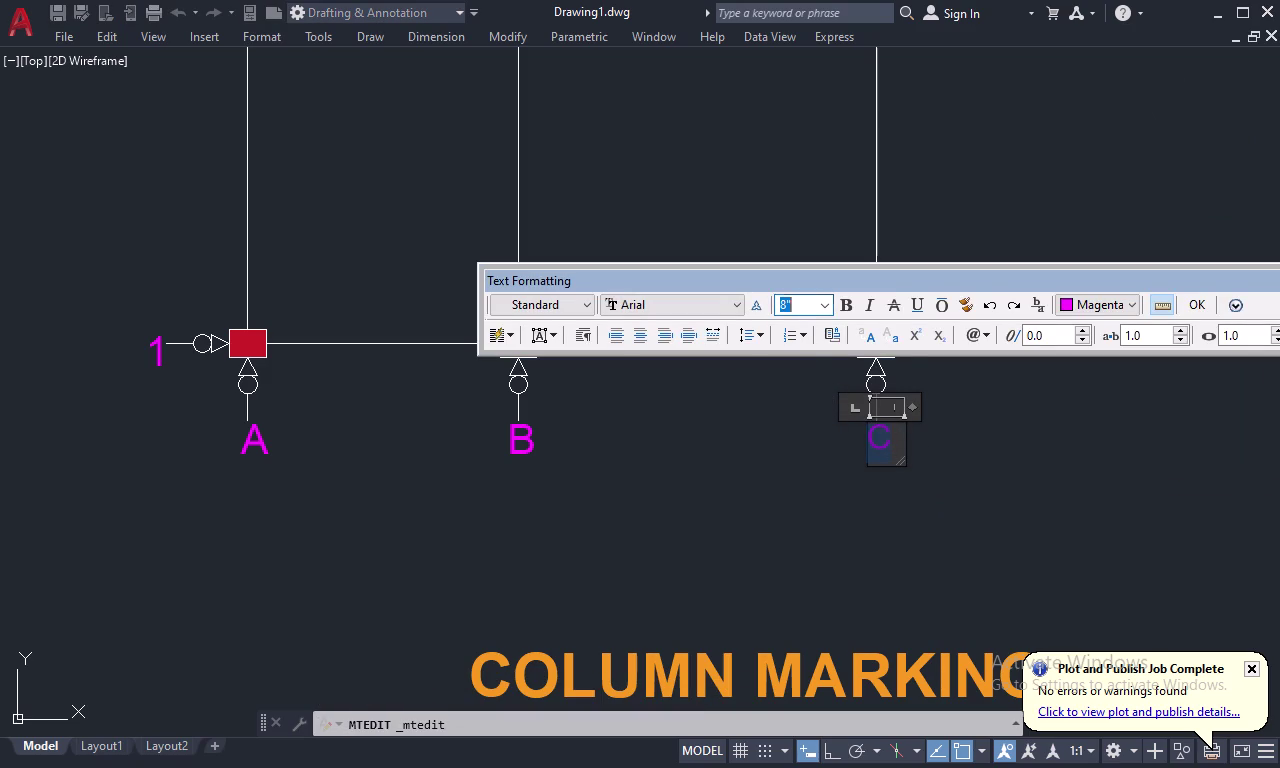
key(BackSpace)
text(10)
key(Return)
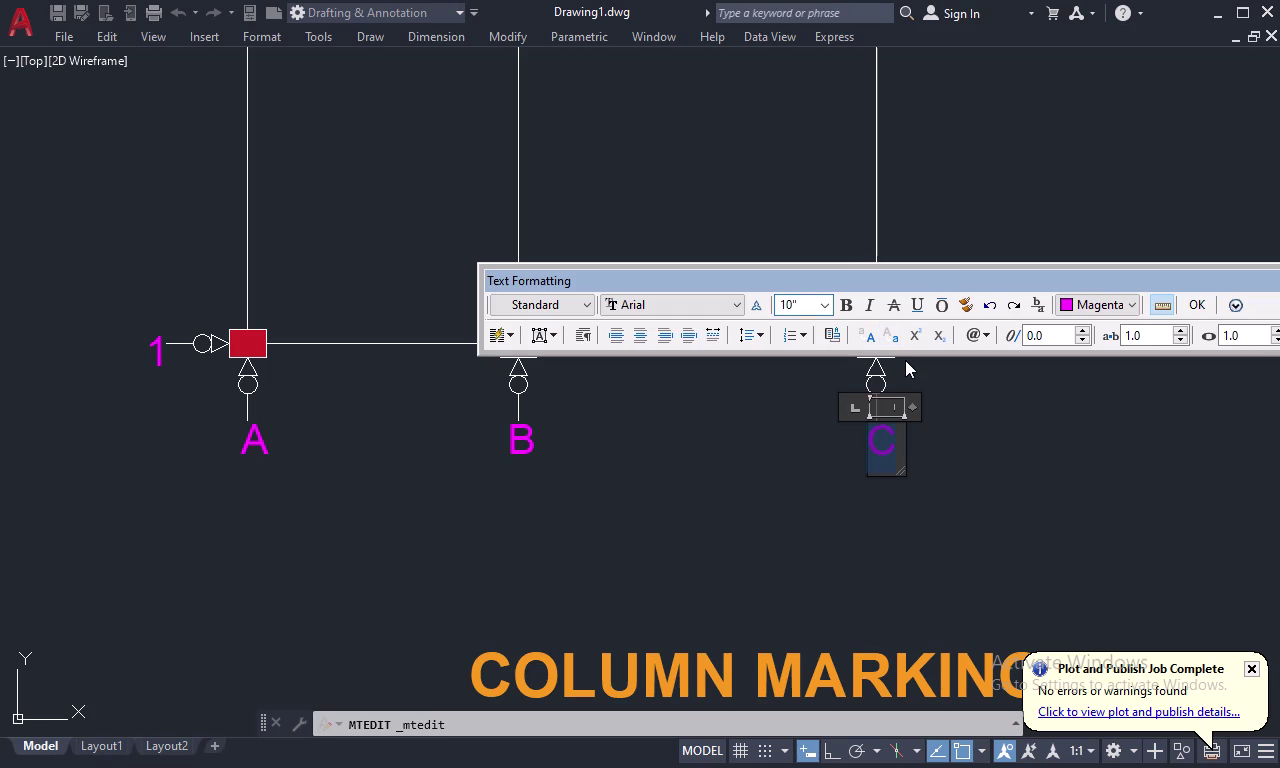
click(822, 476)
Pan to column D and change its label to a 10-inch text height.
scroll(down, 3)
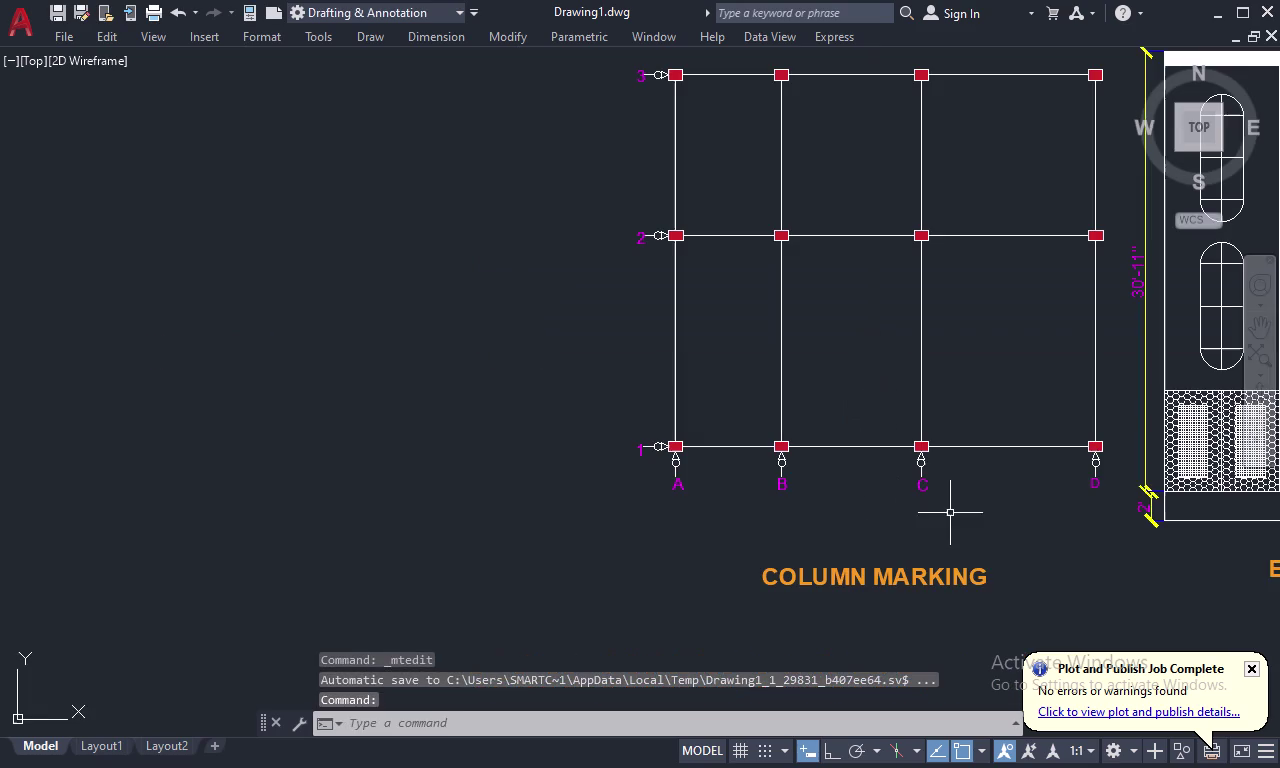
middle_drag(1009, 517, 765, 502)
scroll(up, 3)
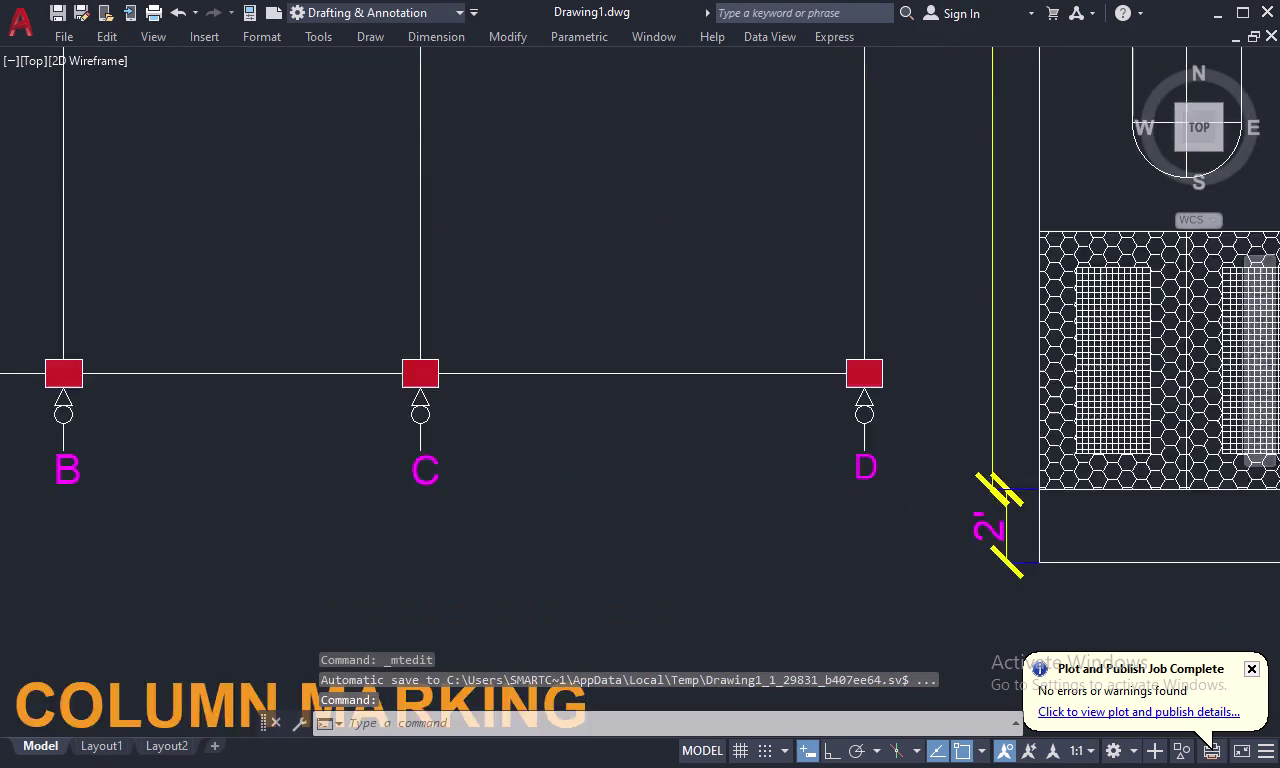
double_click(873, 479)
drag(908, 468, 909, 467)
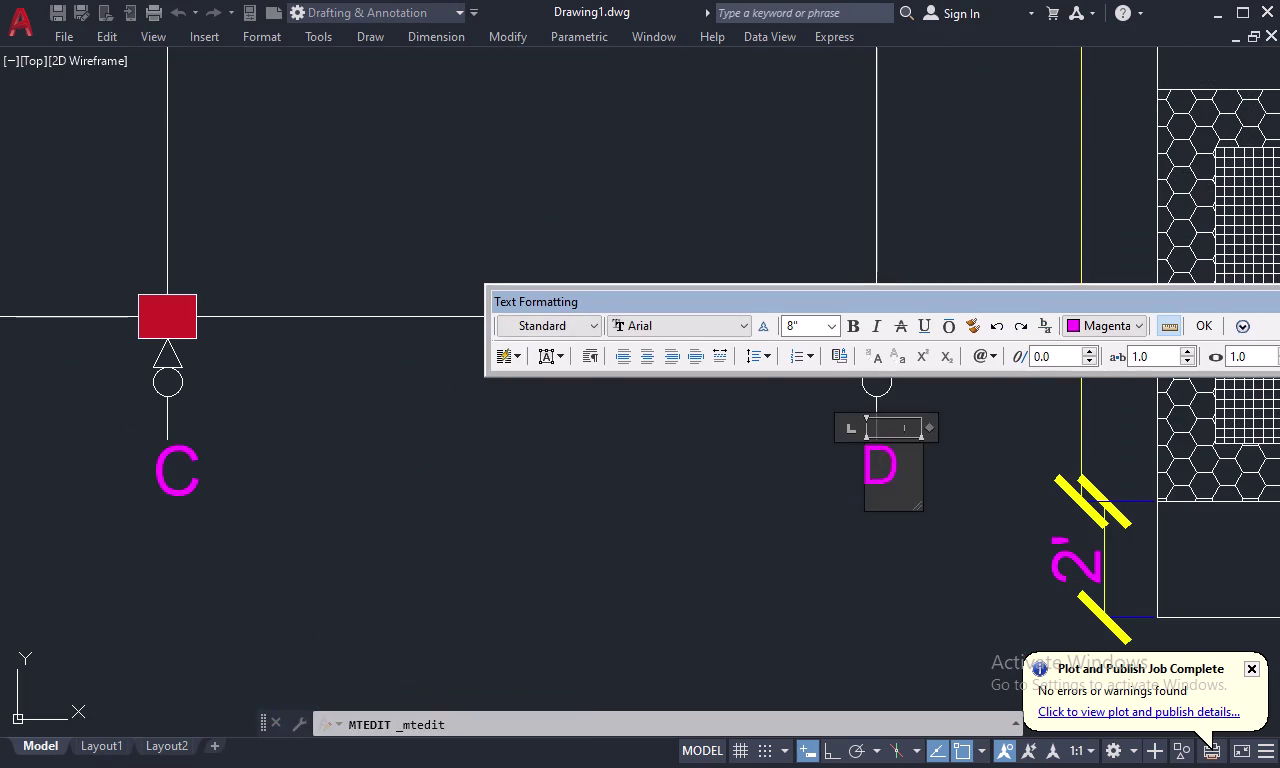
drag(909, 467, 842, 482)
click(807, 316)
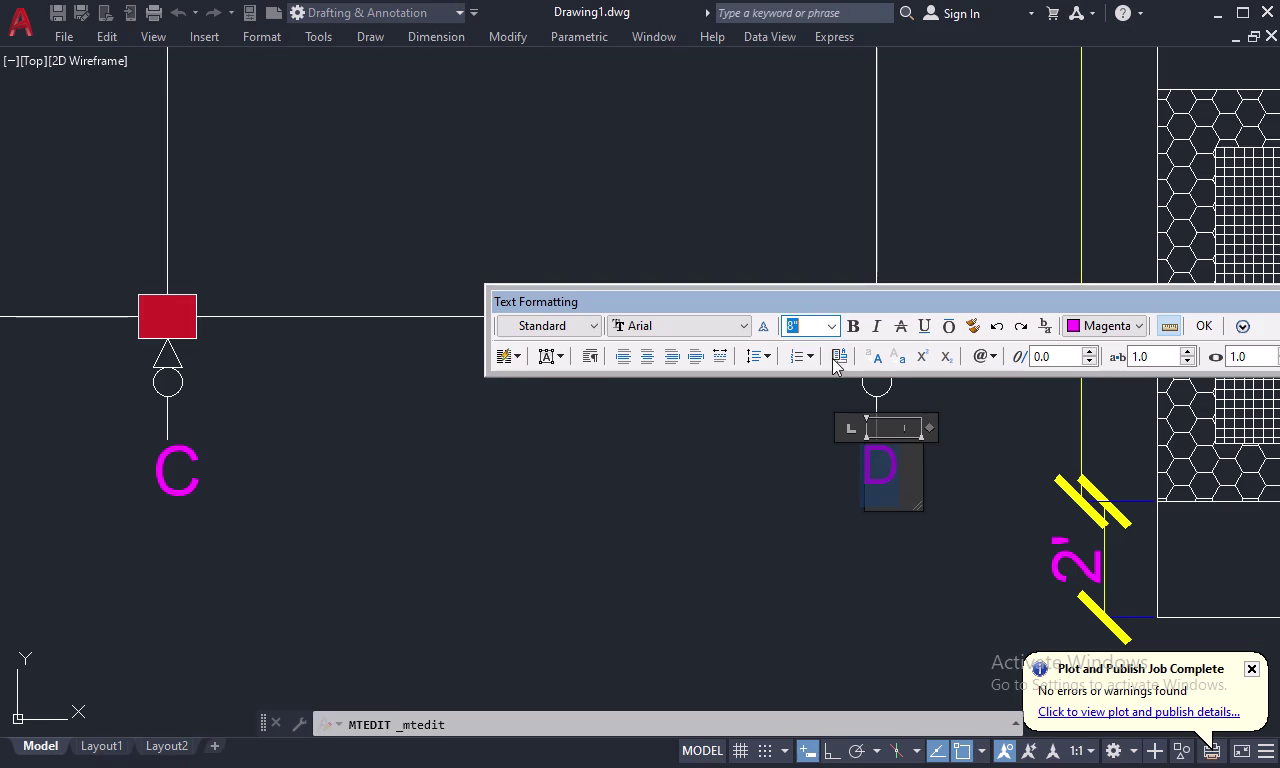
key(BackSpace)
text(10)
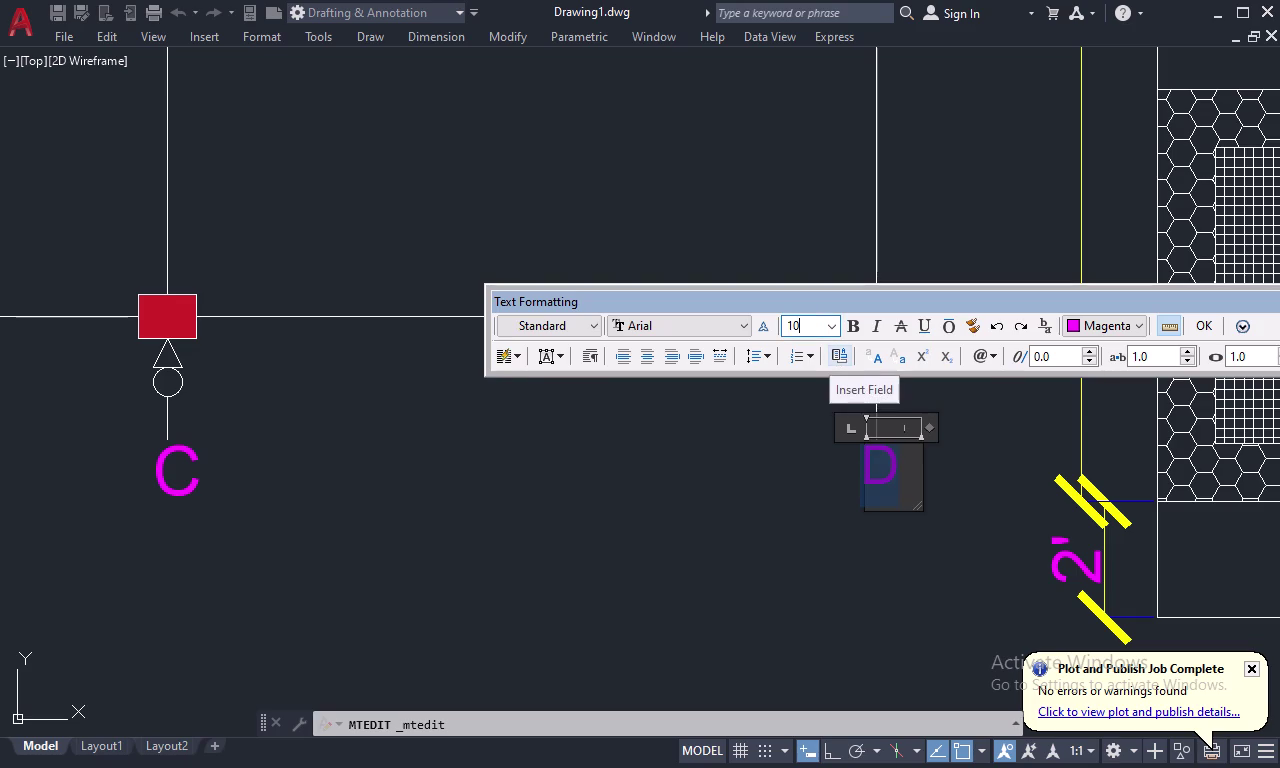
key(Return)
click(716, 573)
scroll(down, 3)
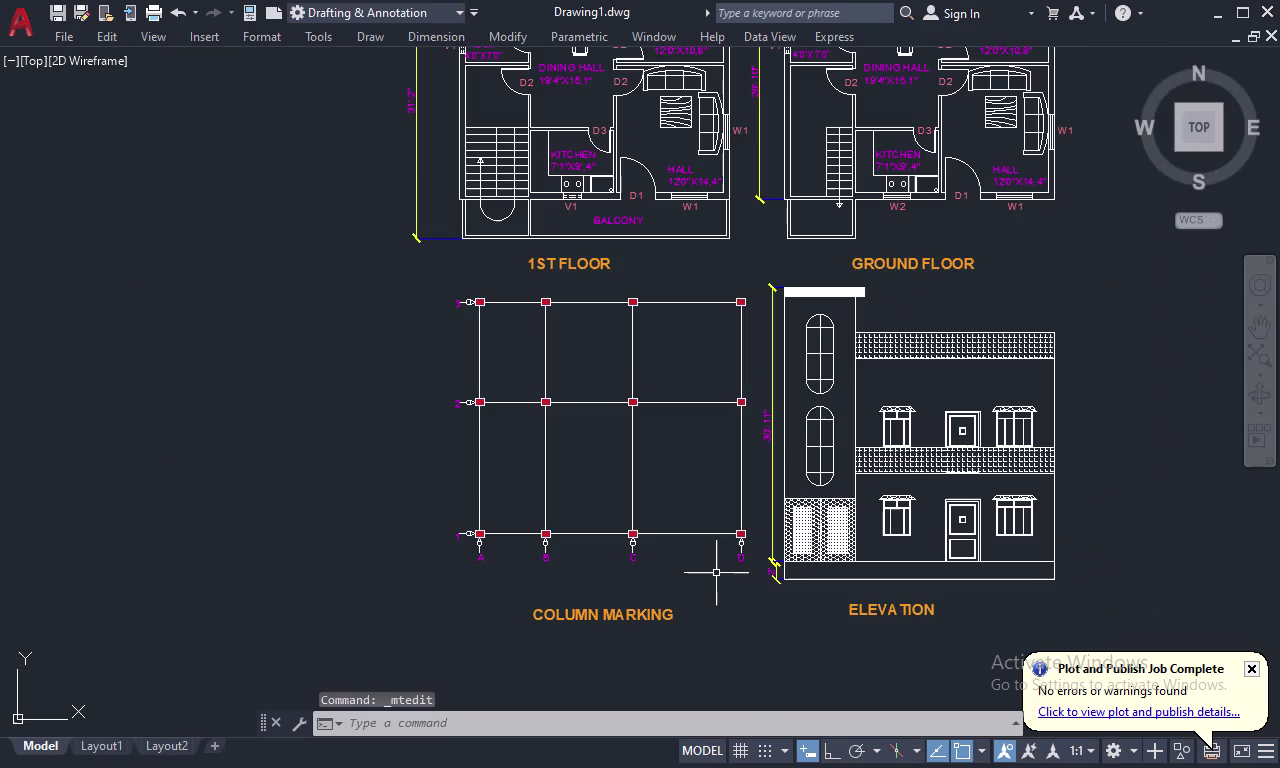
Select row labels 3, 2, 1 and column labels A–D, then exit Clean Screen.
middle_drag(411, 477, 550, 489)
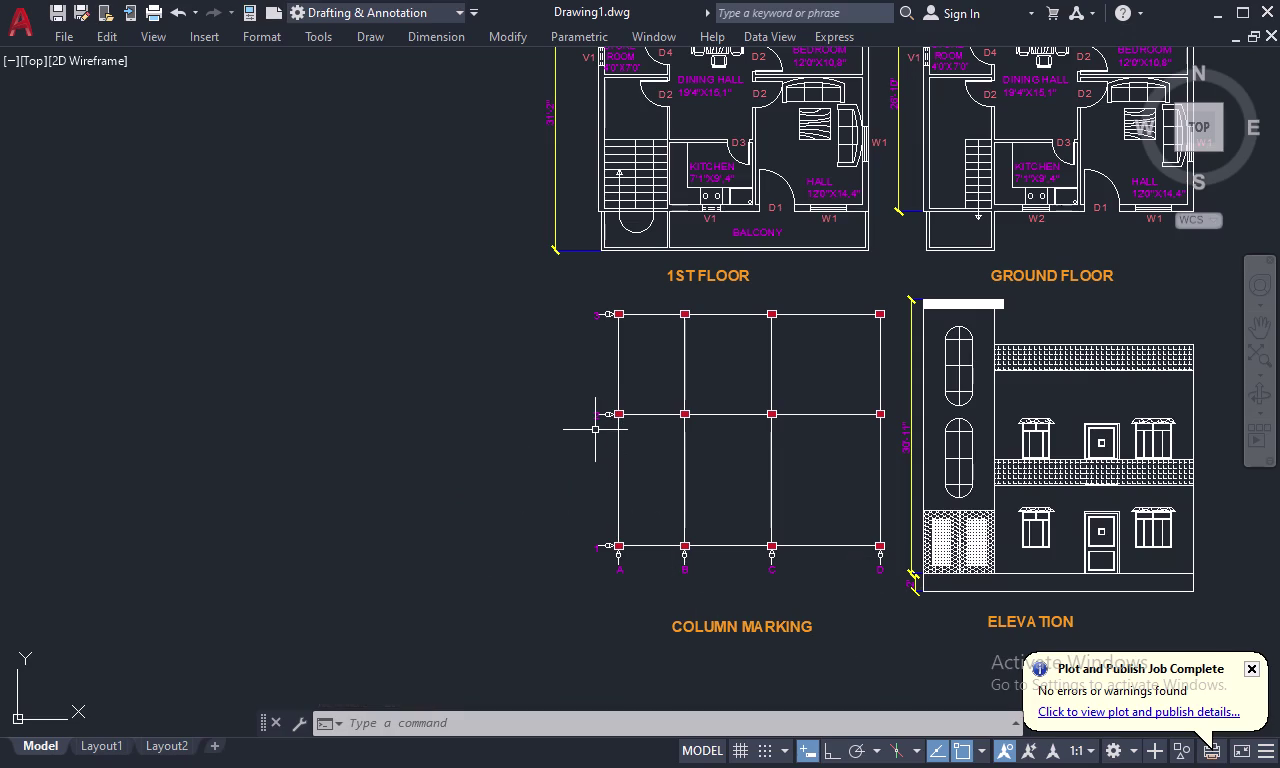
scroll(up, 3)
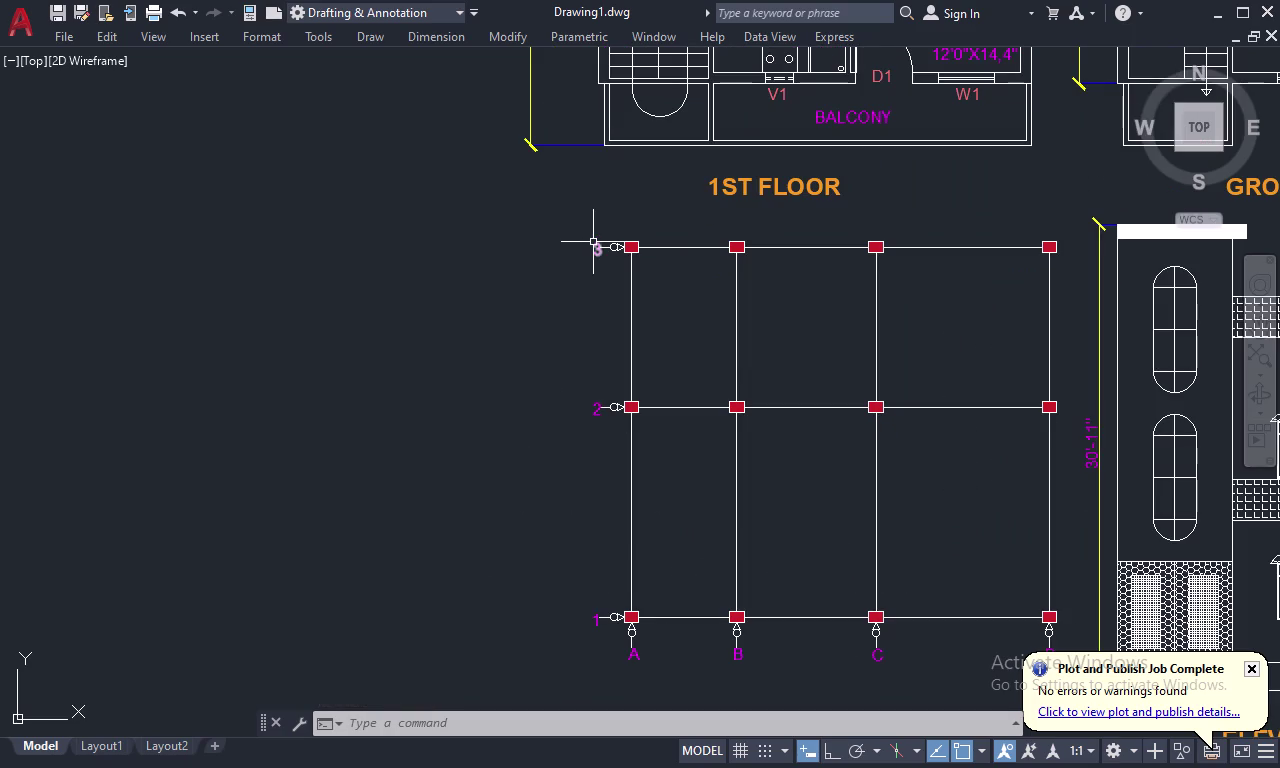
click(594, 242)
click(594, 403)
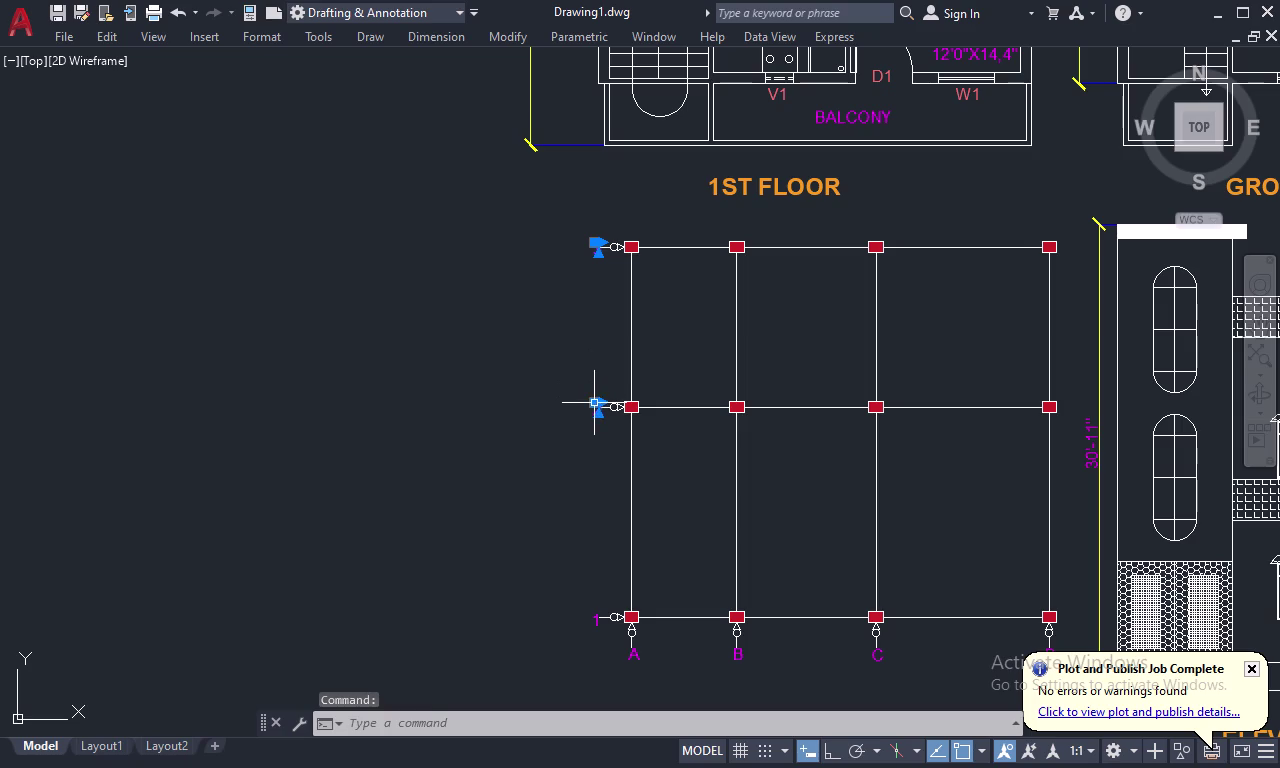
click(596, 622)
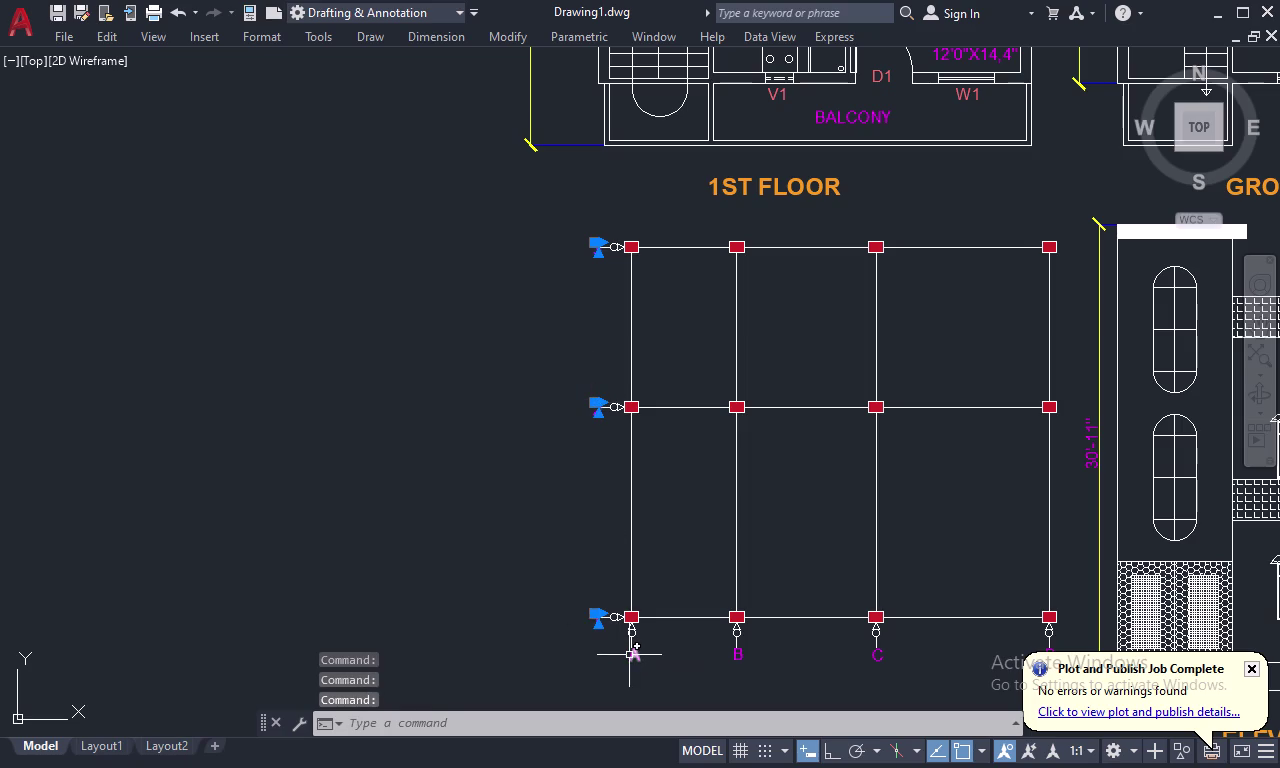
click(630, 657)
click(735, 662)
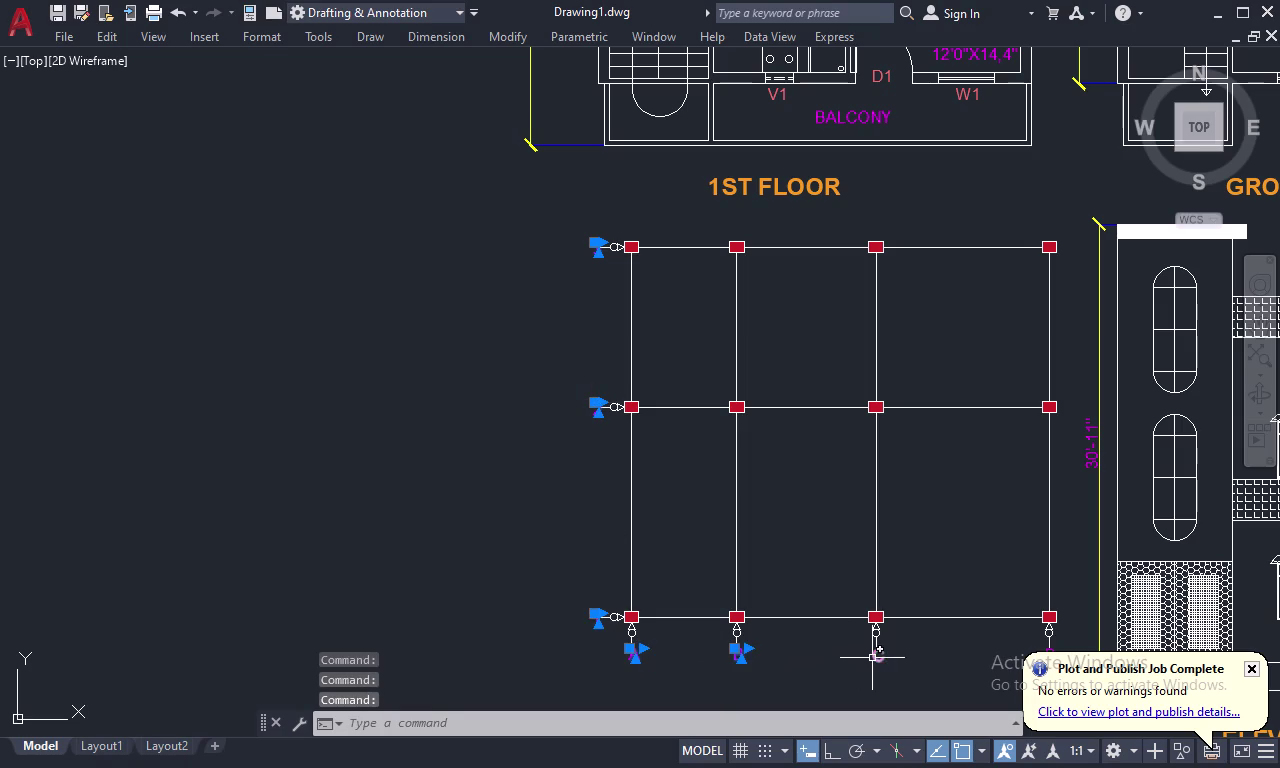
click(872, 658)
middle_drag(936, 642, 815, 625)
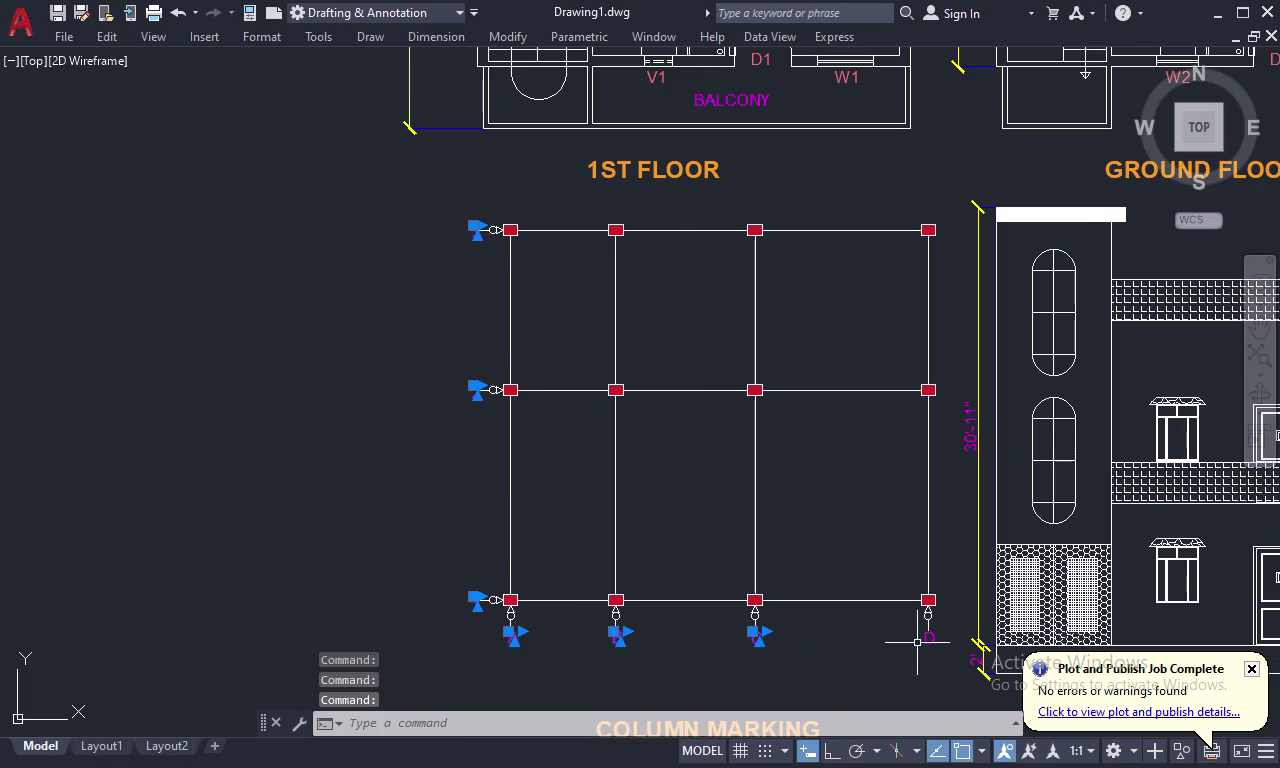
click(924, 642)
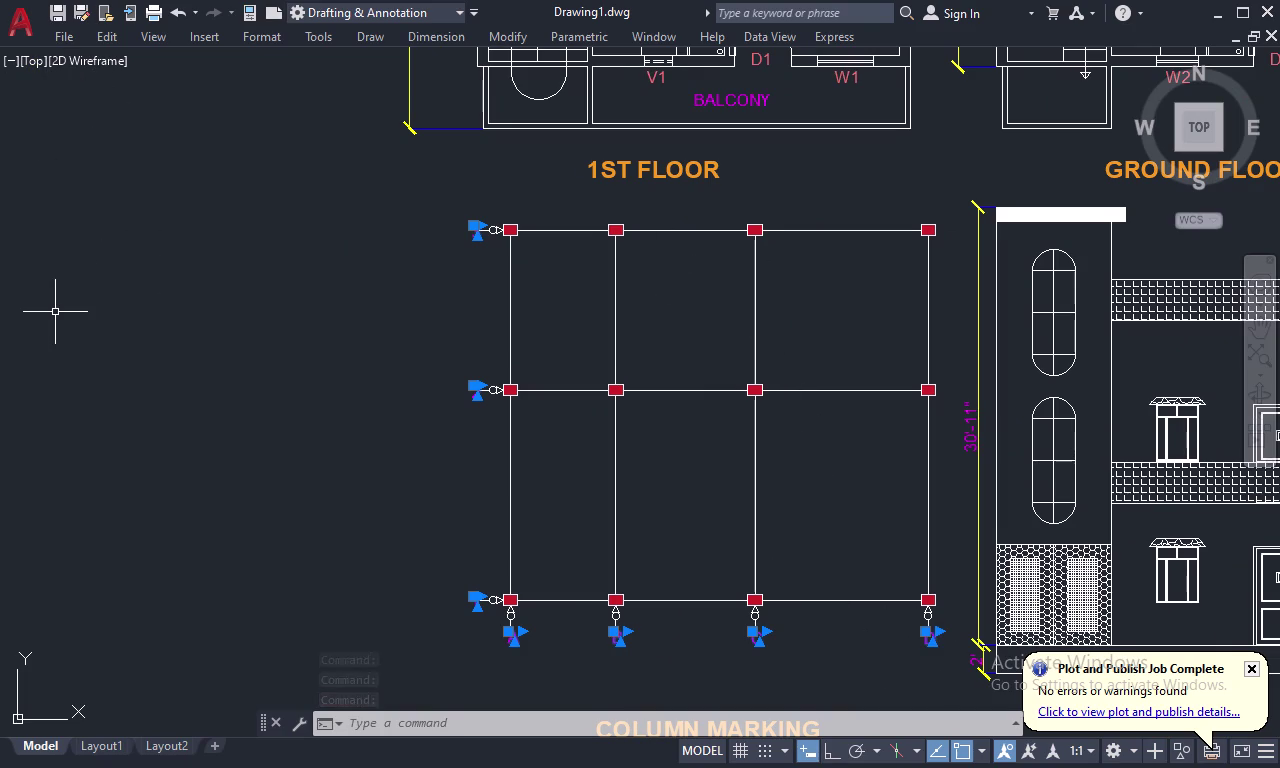
key(ctrl+0)
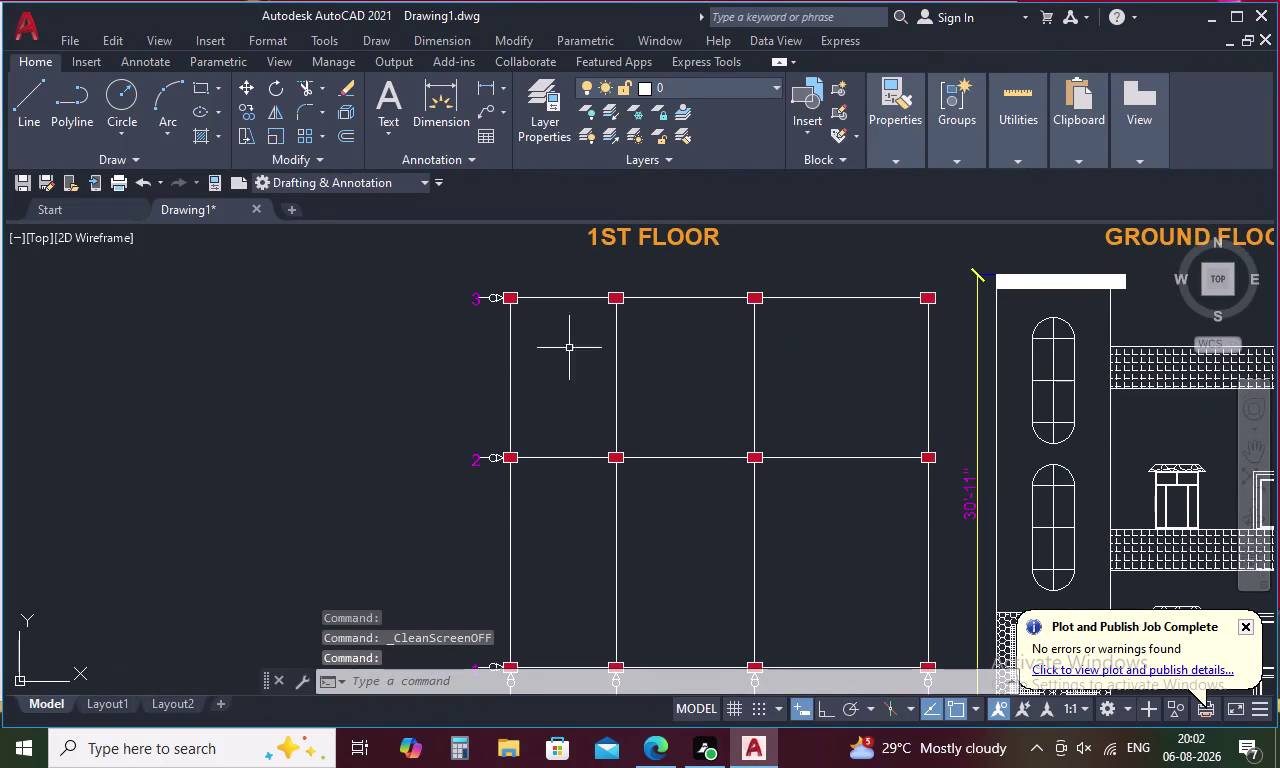
Set the current object colour to green 19,155,72 and clear any active command.
click(895, 158)
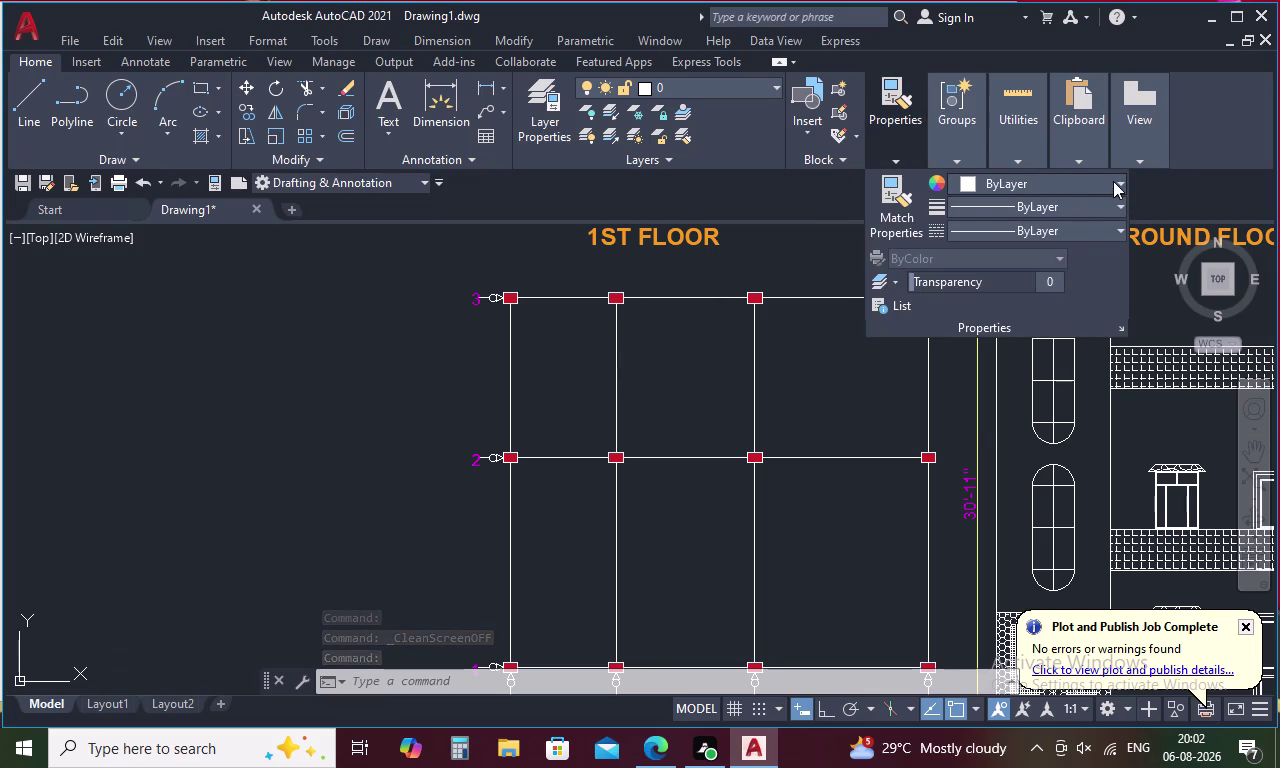
click(1113, 181)
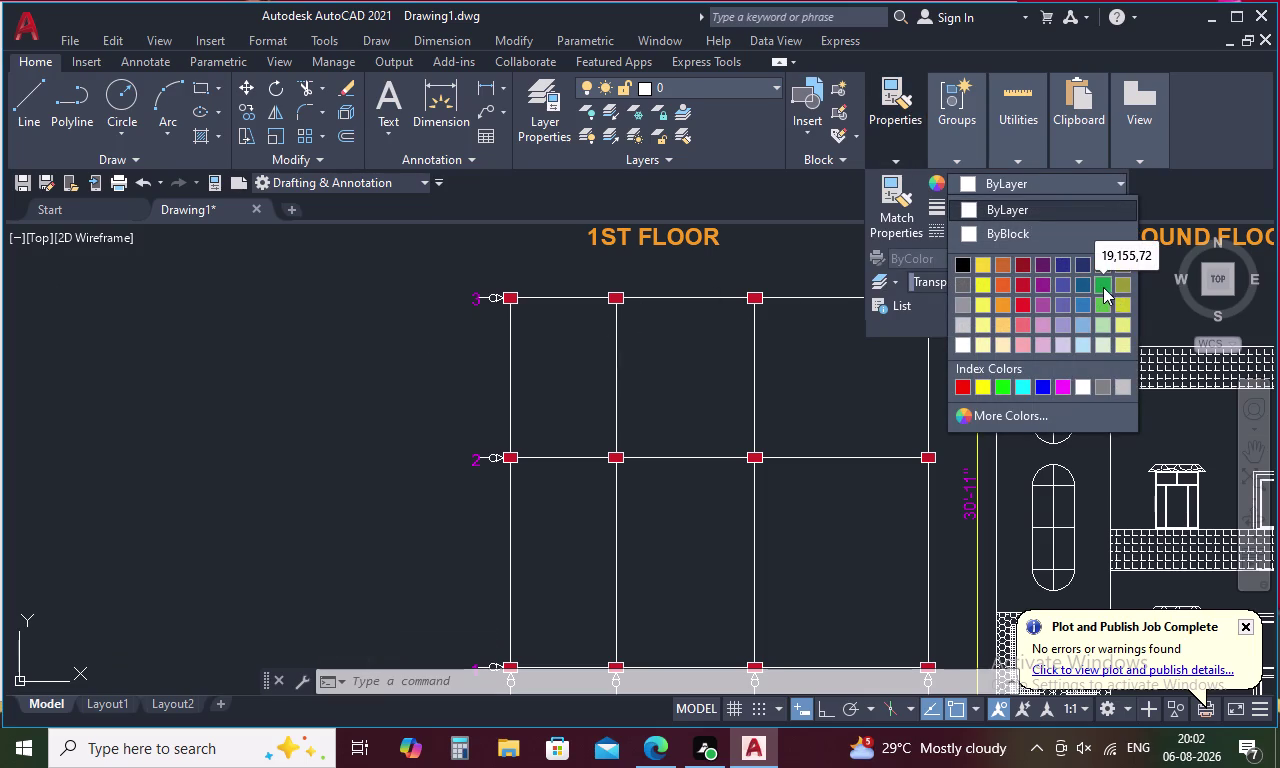
click(1104, 287)
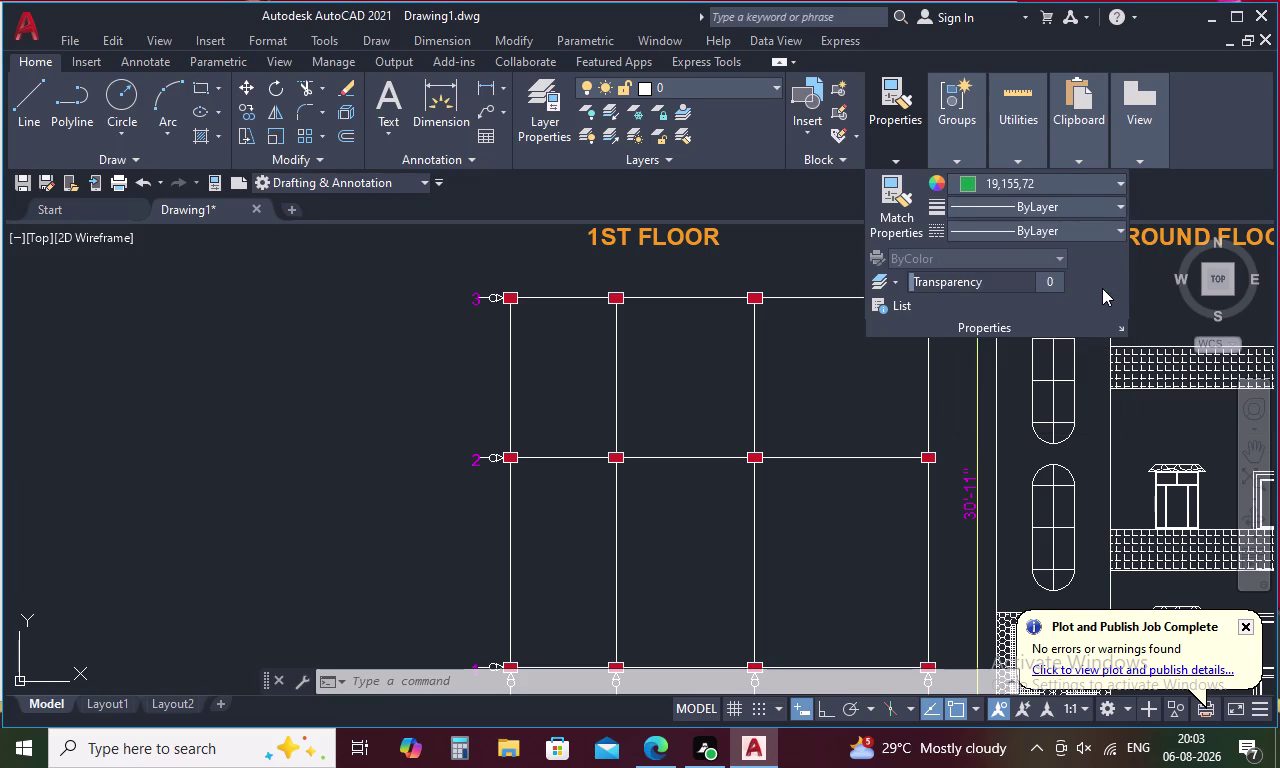
key(Escape)
key(Escape)
key(Escape)
key(Escape)
key(Escape)
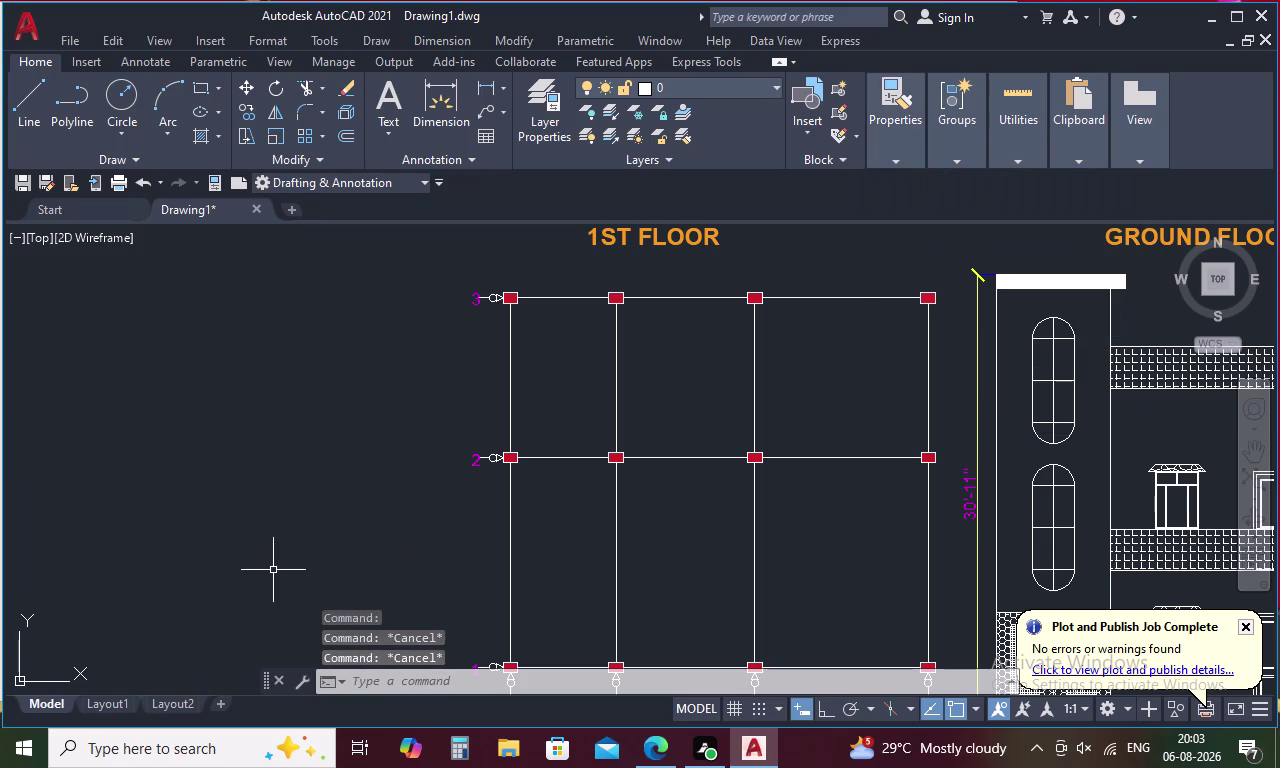
Zoom out and reselect row labels 3 and 2.
scroll(down, 3)
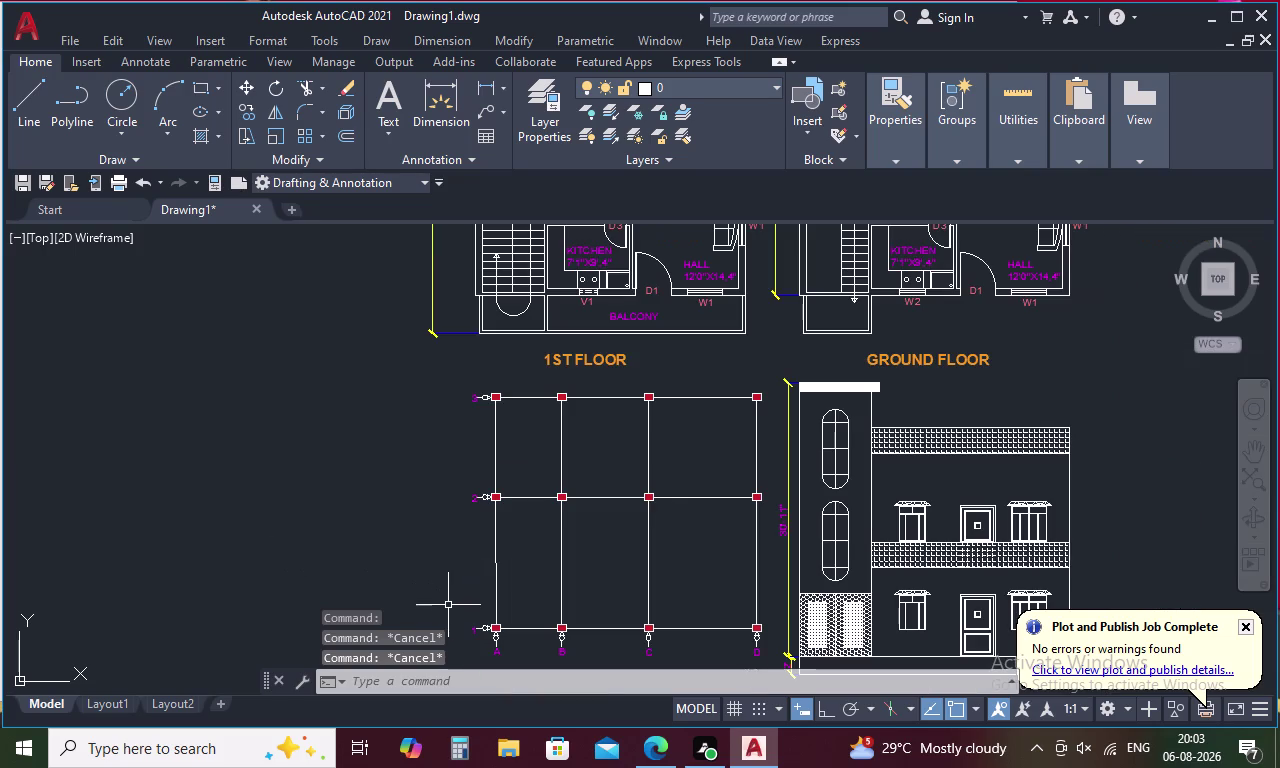
click(475, 400)
click(471, 501)
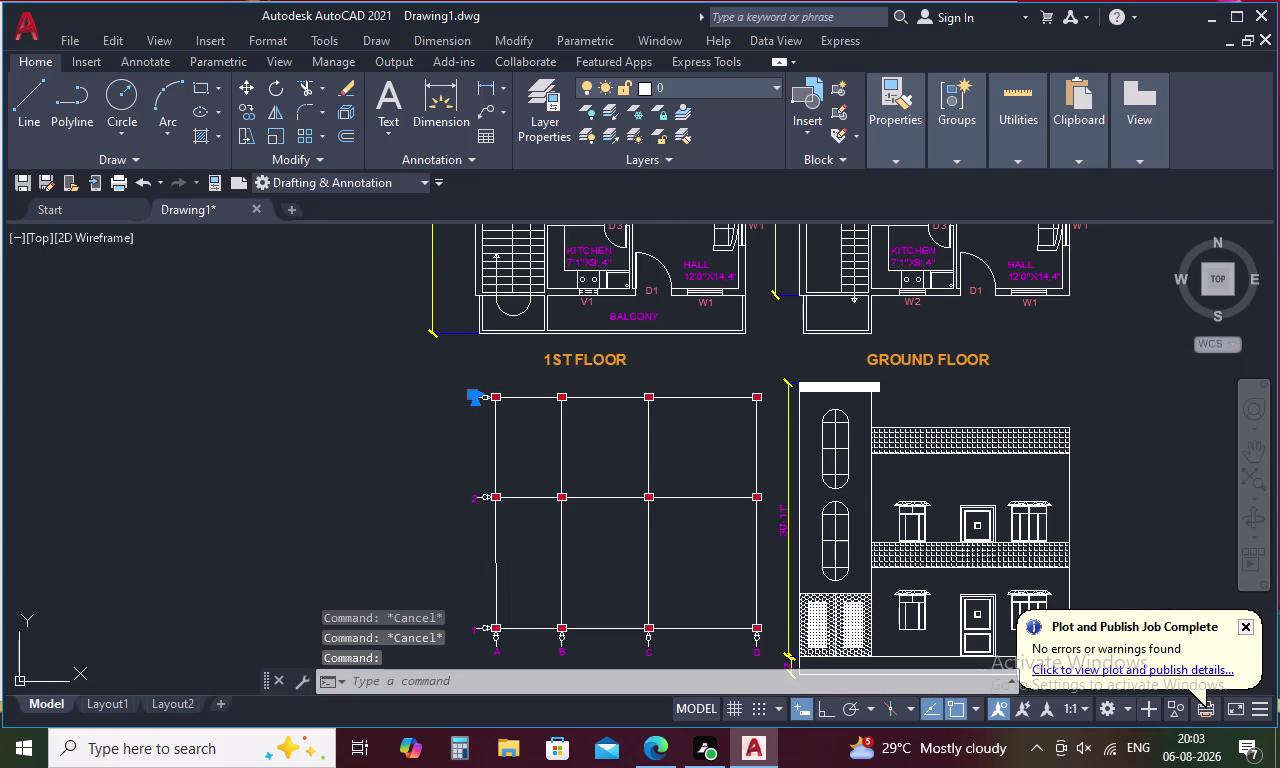
click(472, 633)
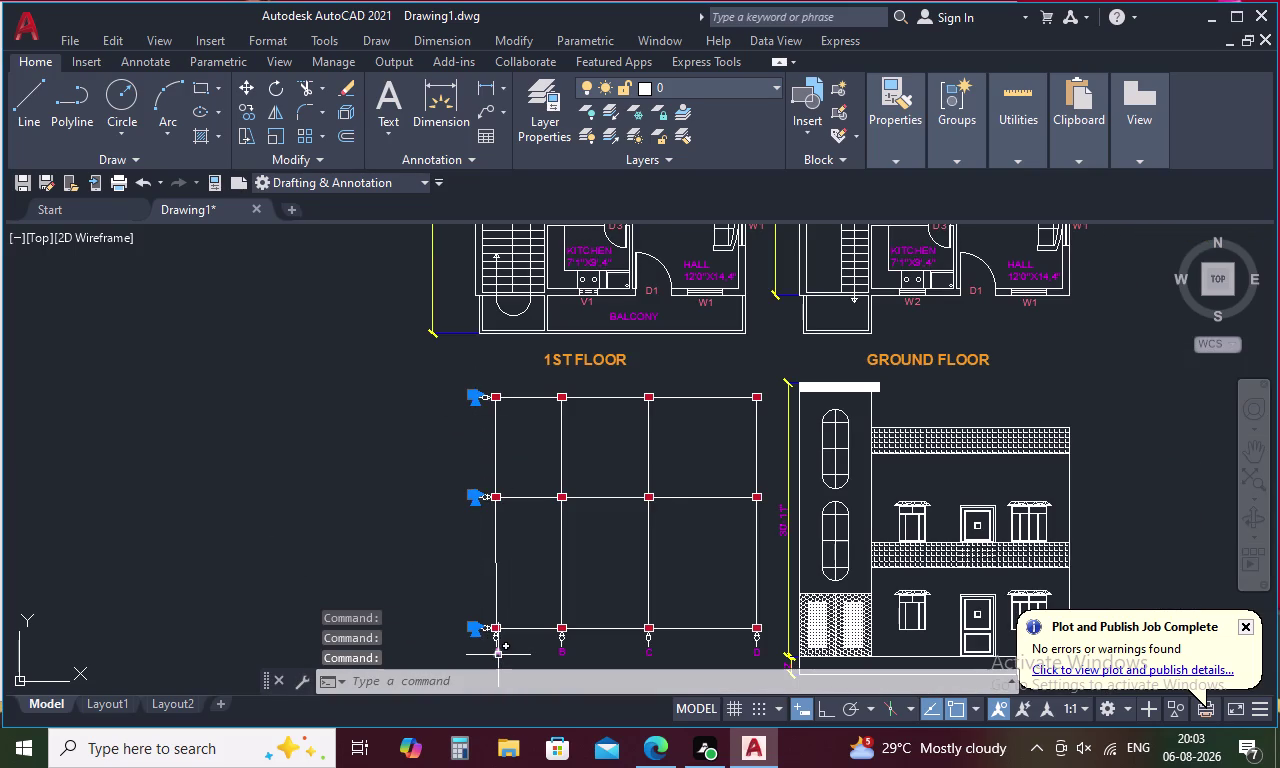
Add row label 1 and column labels A, B and C to the selection.
click(498, 655)
click(559, 653)
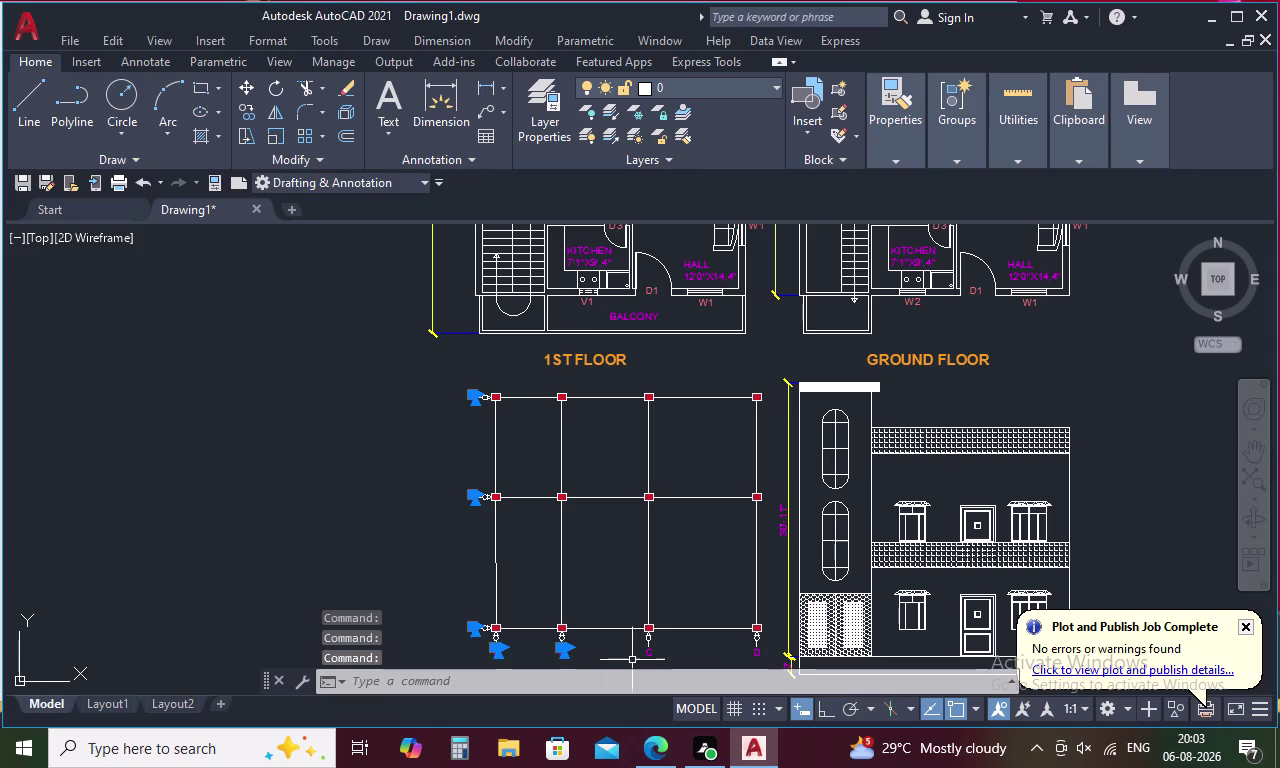
click(651, 658)
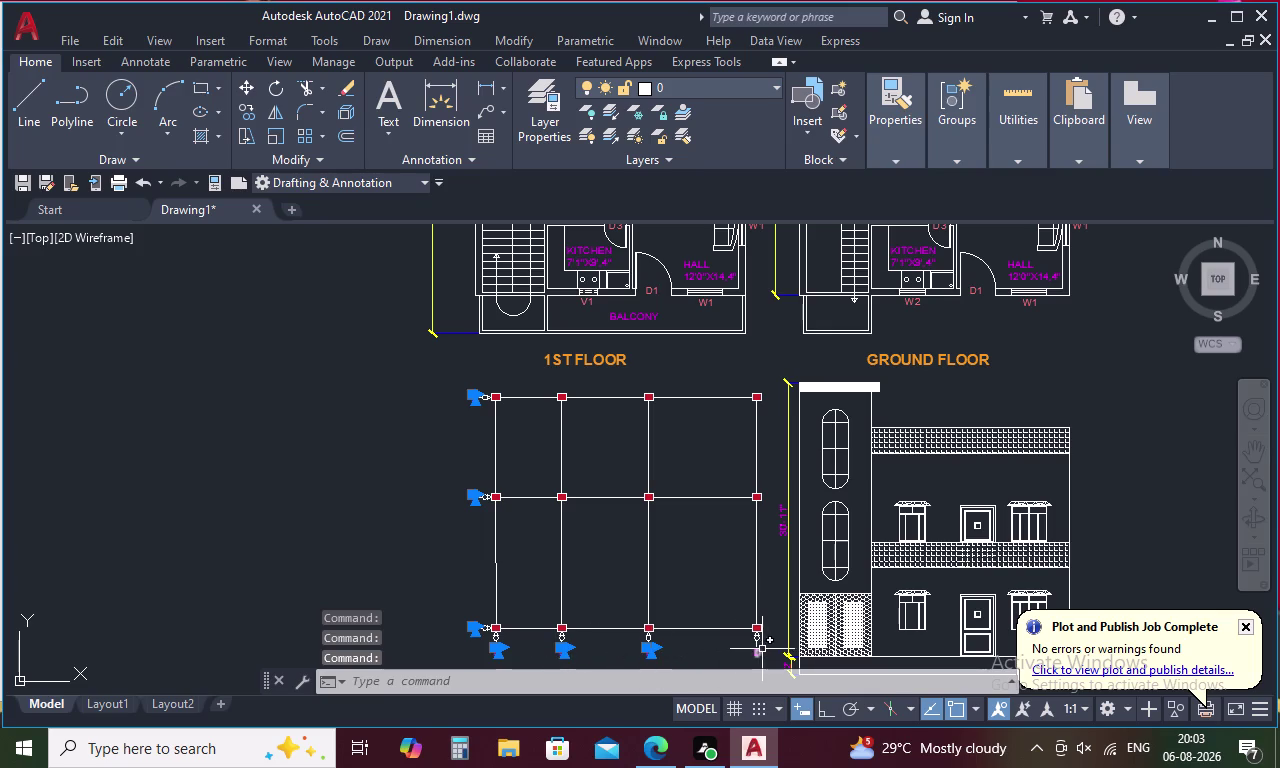
click(757, 651)
click(893, 158)
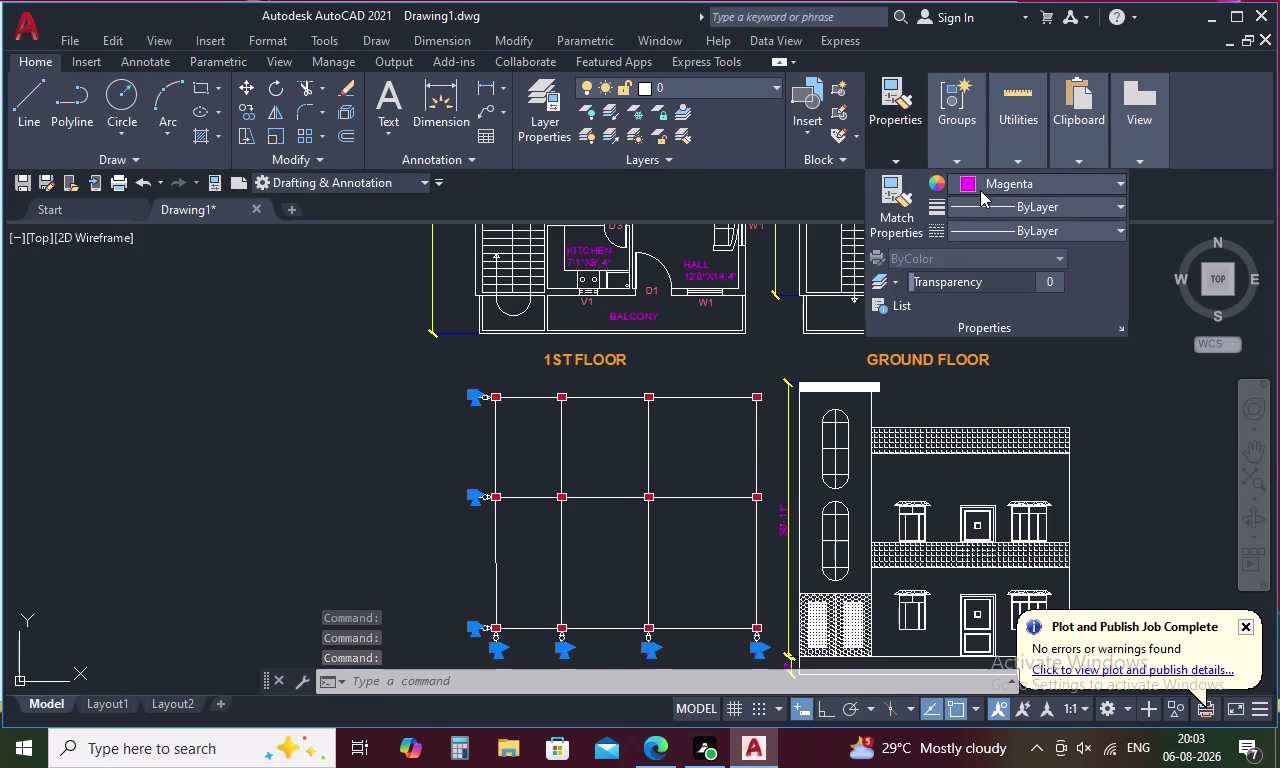
Pick a green colour for the labels, cancel with Esc and zoom out.
click(980, 186)
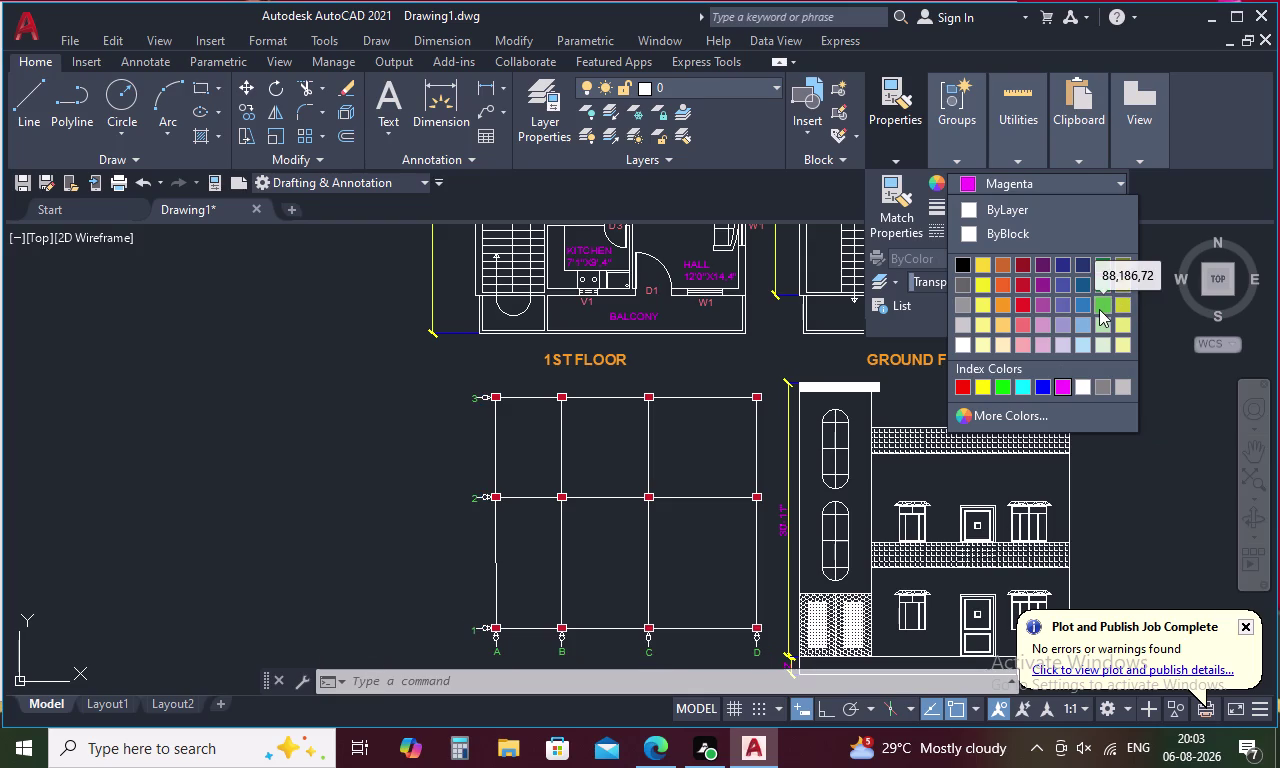
click(1100, 309)
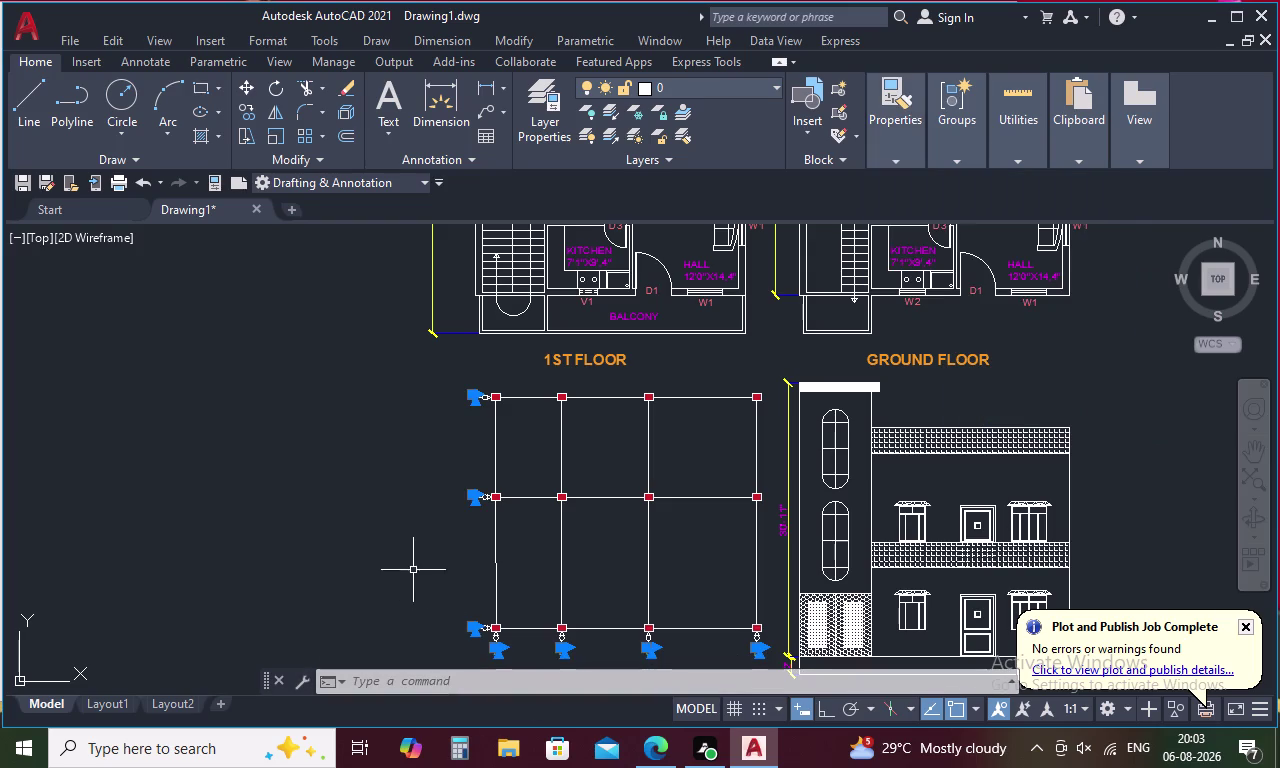
click(339, 581)
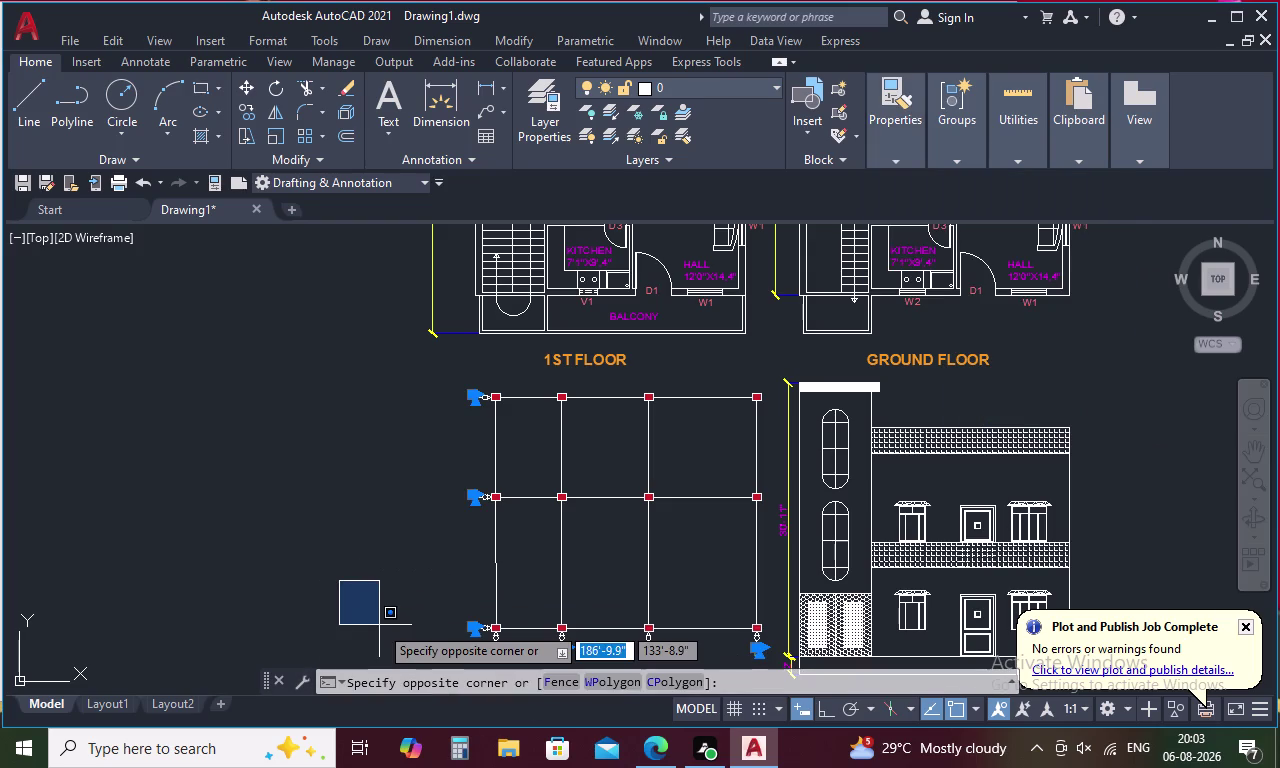
key(Escape)
key(Escape)
key(Escape)
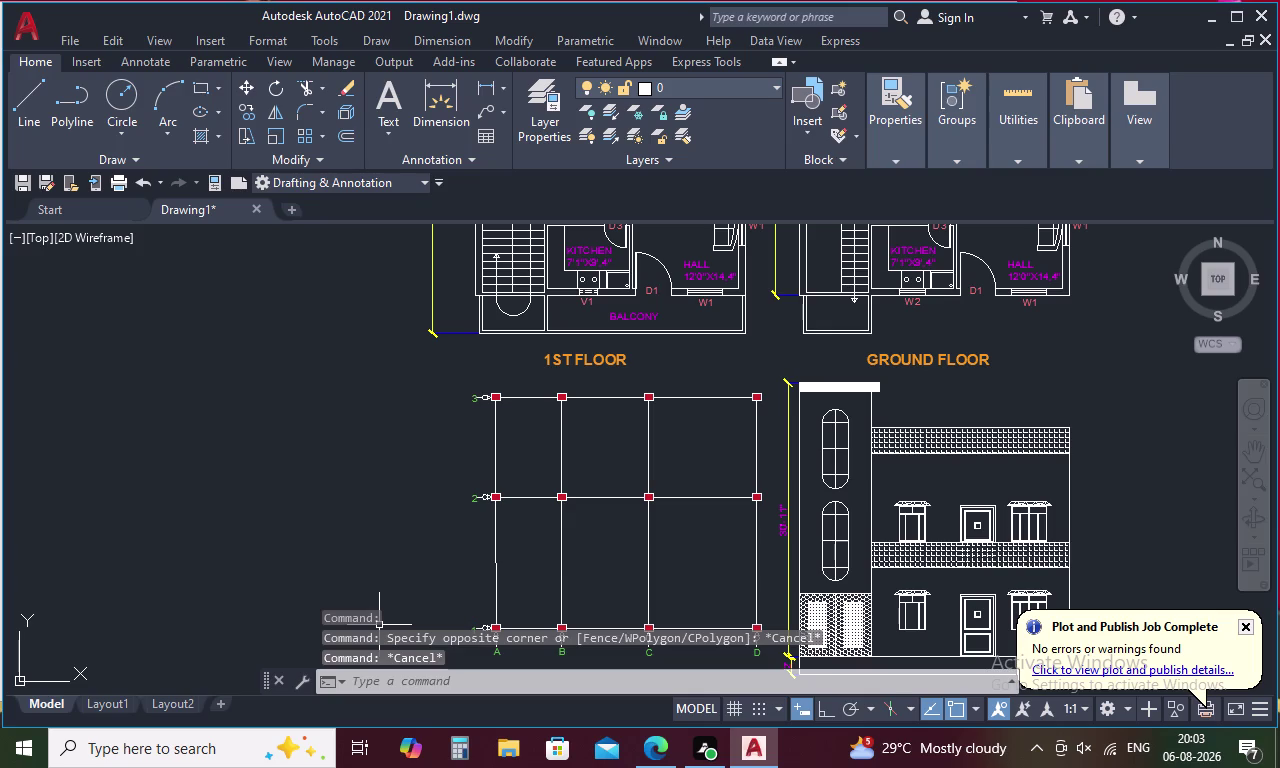
scroll(down, 3)
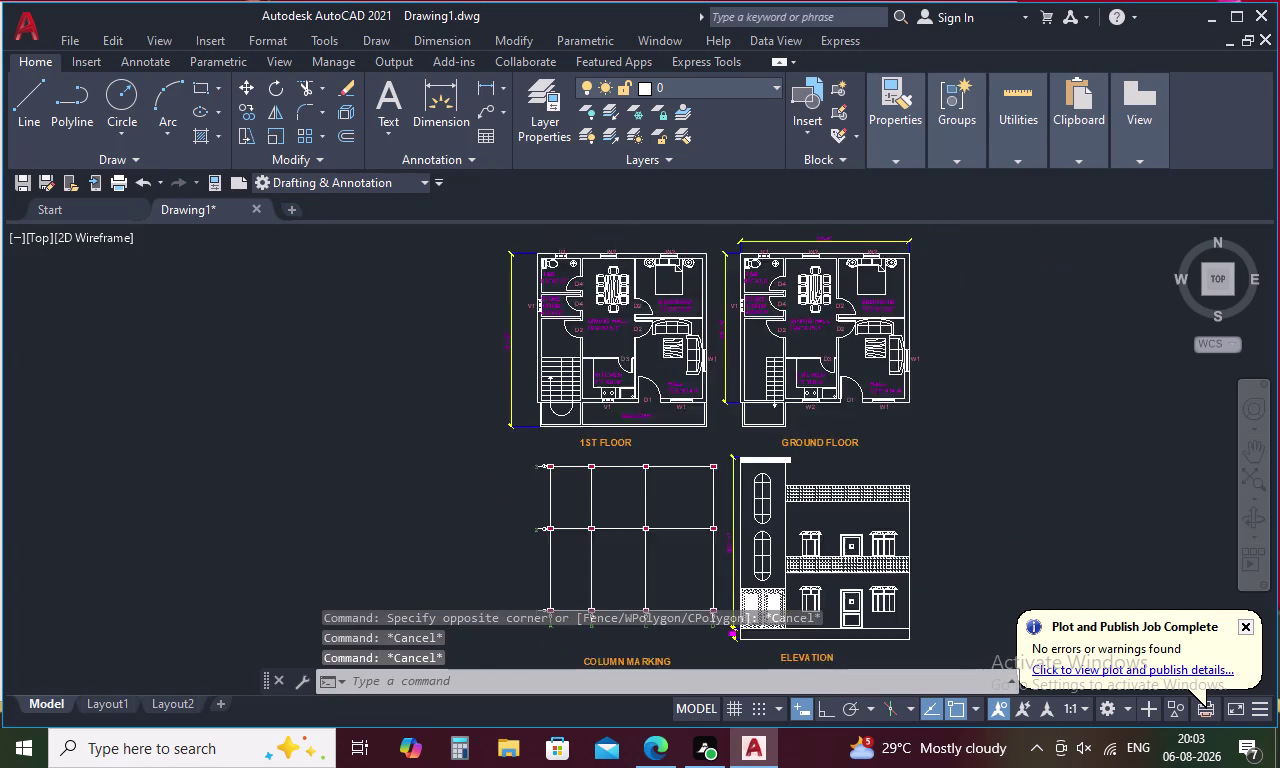
middle_drag(659, 596, 630, 438)
scroll(up, 3)
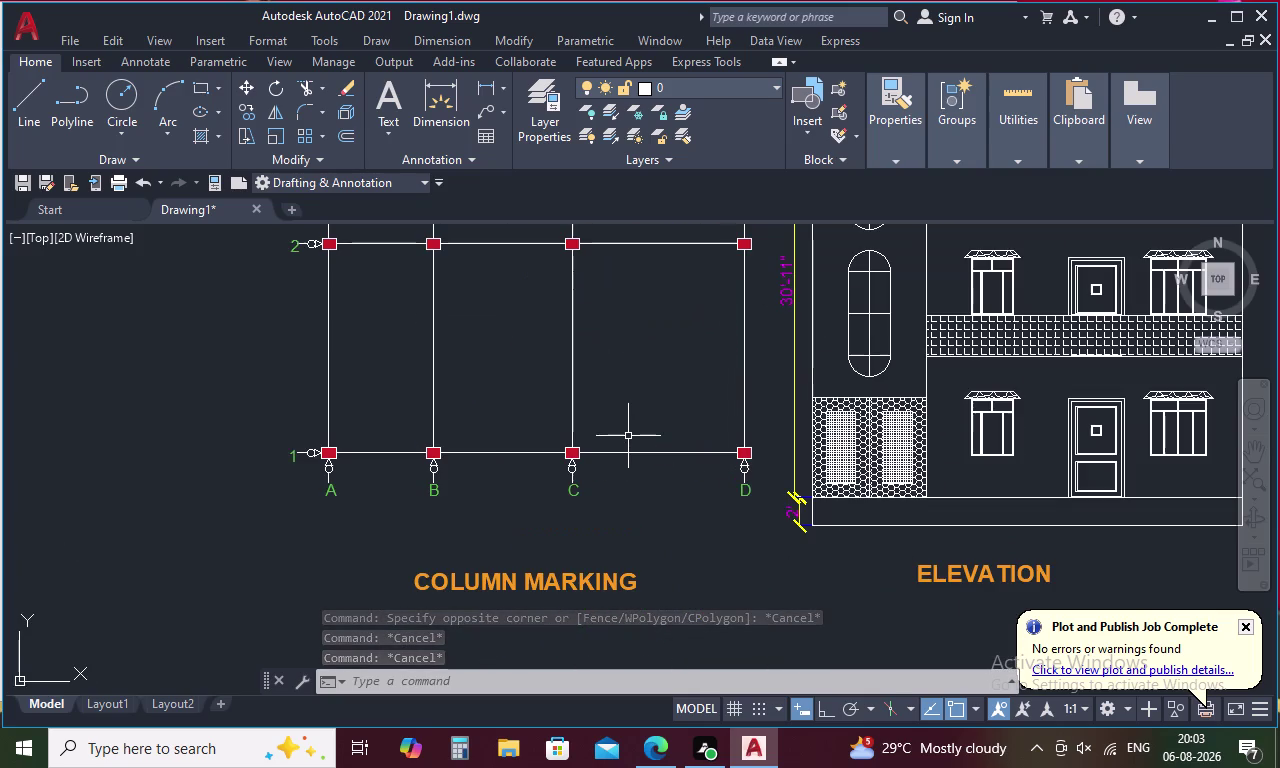
middle_drag(628, 436, 619, 574)
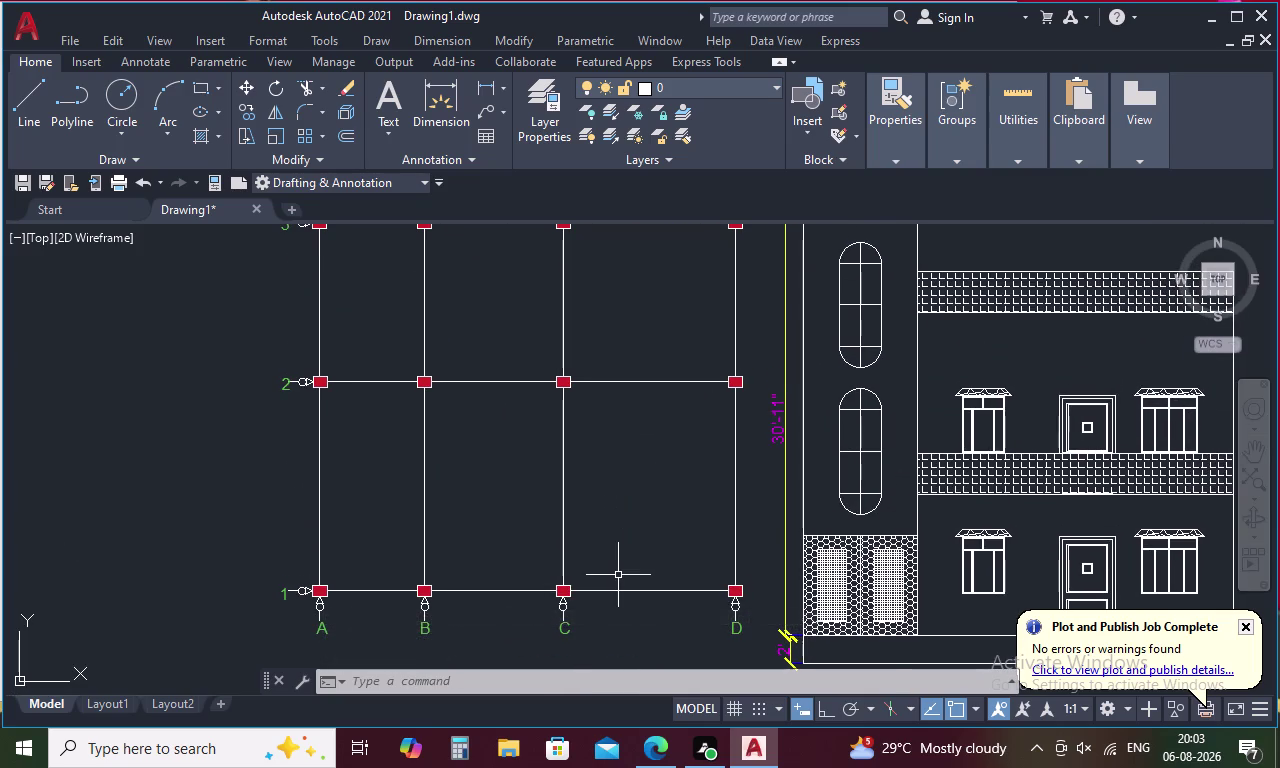
scroll(down, 3)
scroll(up, 3)
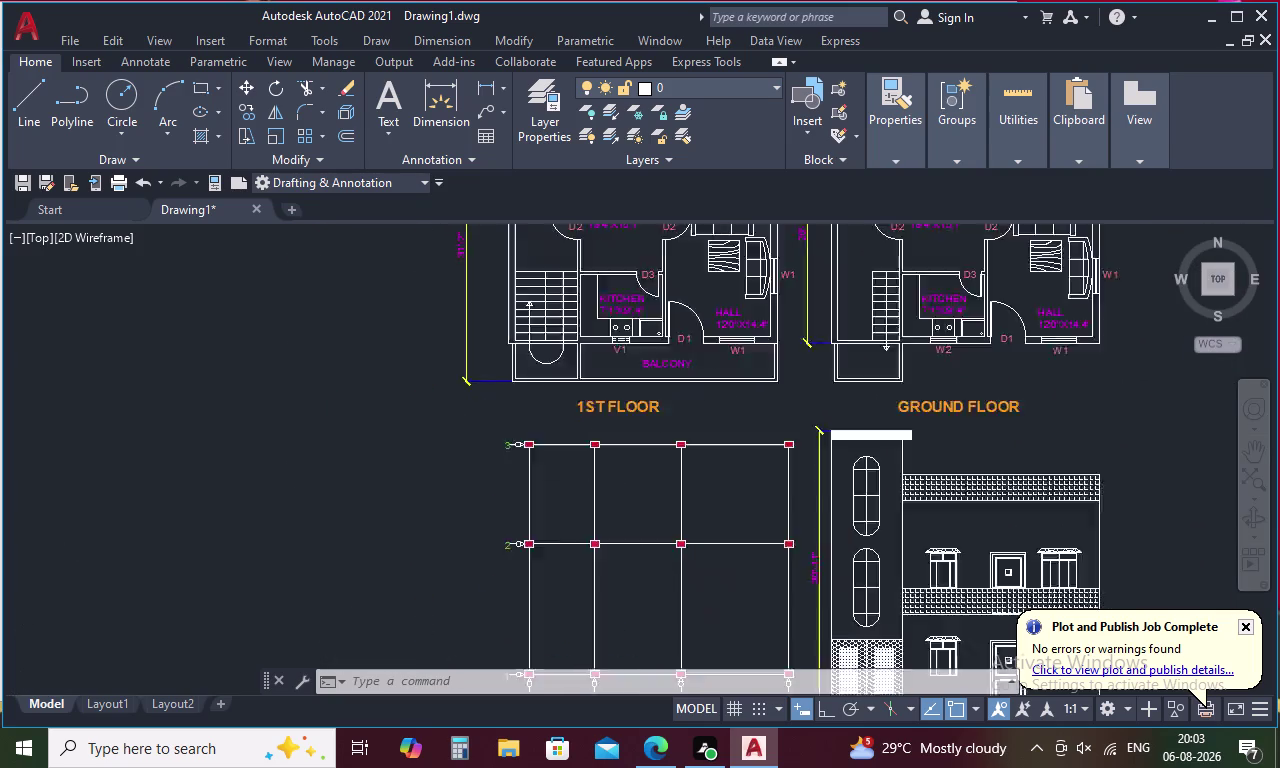
scroll(down, 3)
middle_drag(486, 542, 450, 422)
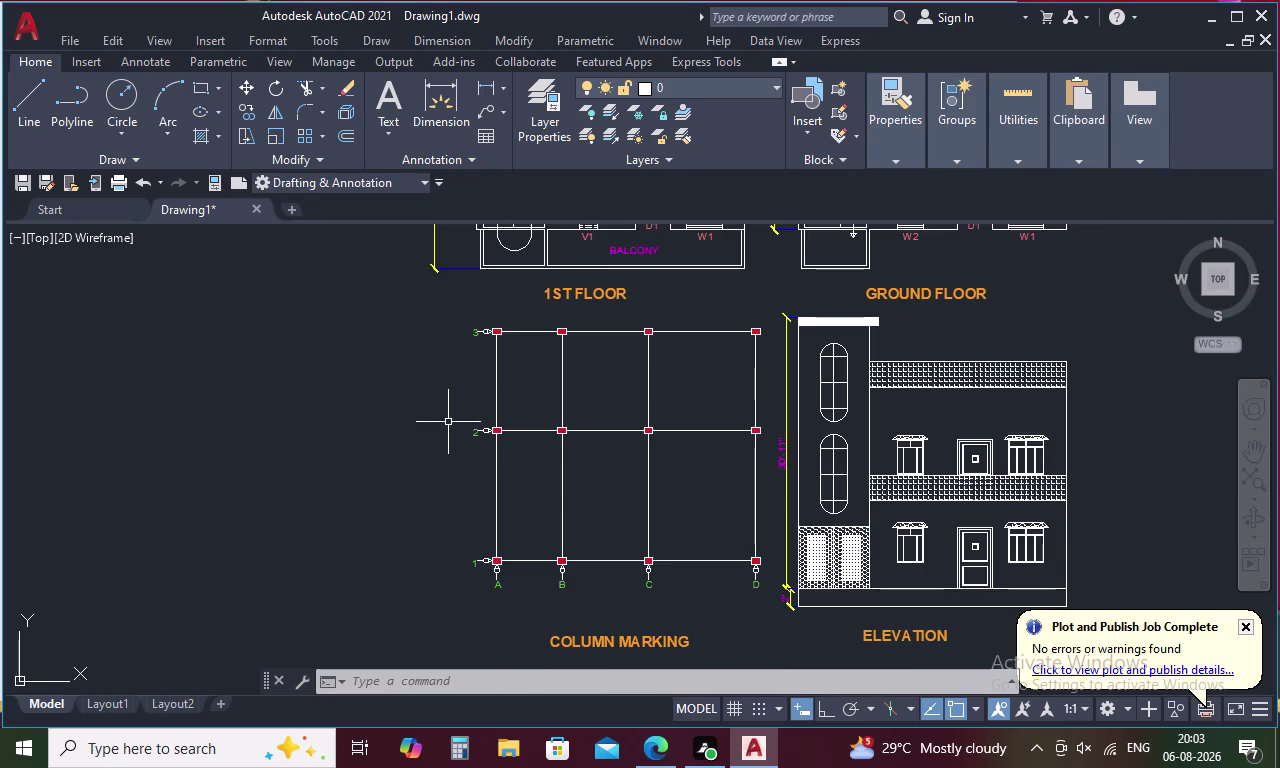
scroll(down, 3)
middle_drag(624, 499, 579, 620)
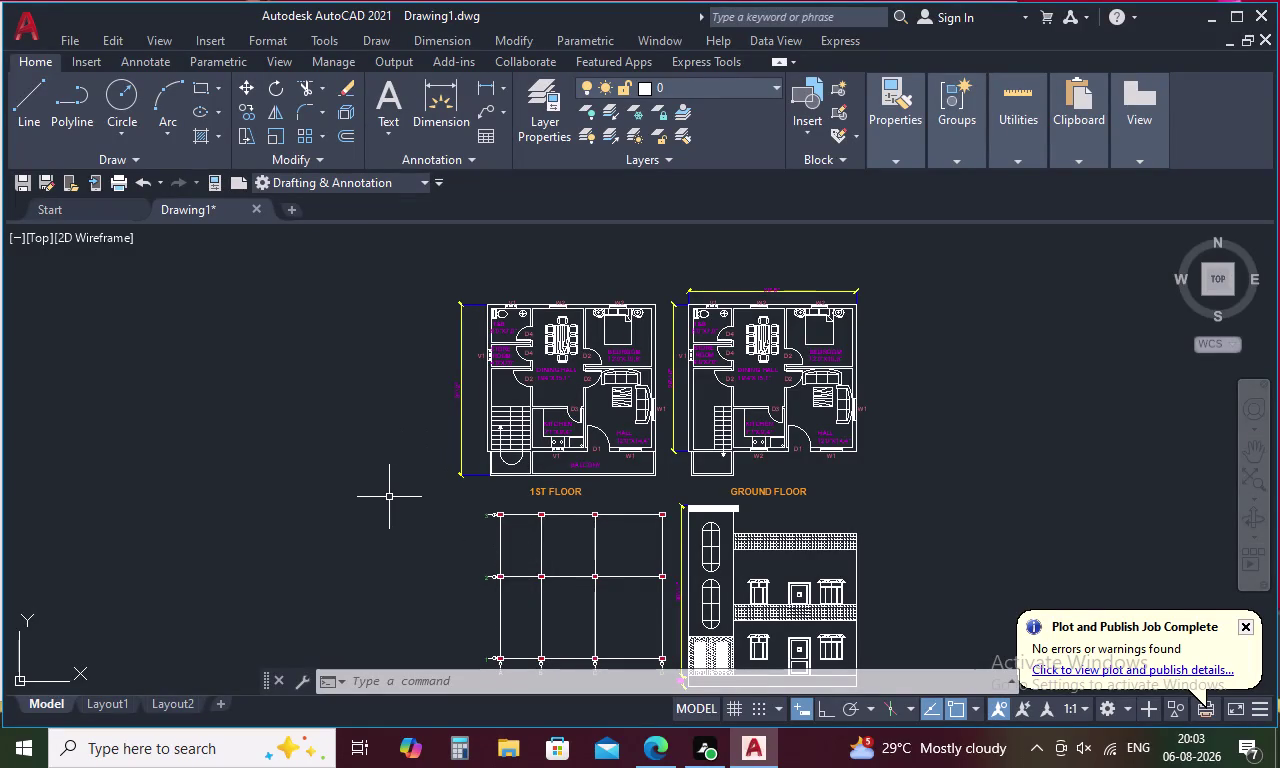
scroll(down, 3)
middle_drag(538, 482, 575, 386)
scroll(up, 3)
middle_drag(571, 441, 724, 525)
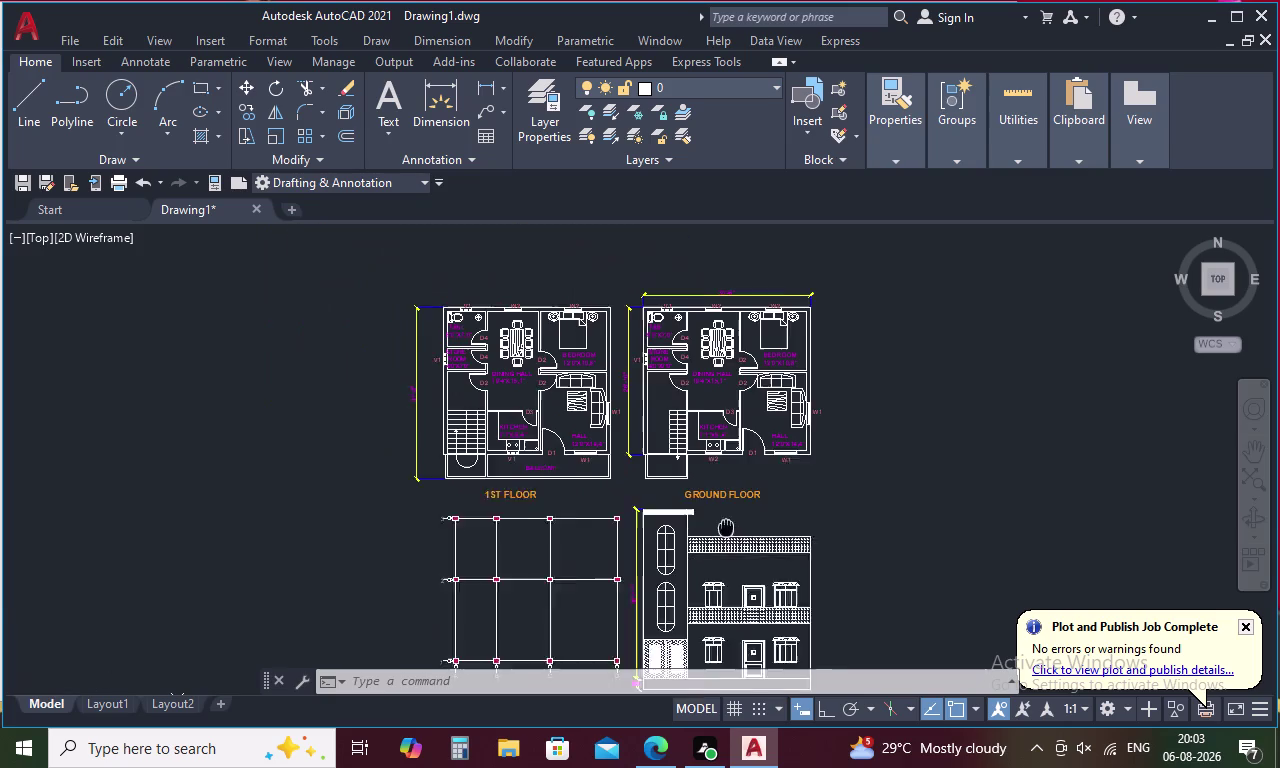
middle_drag(724, 525, 771, 626)
scroll(up, 3)
scroll(up, 3)
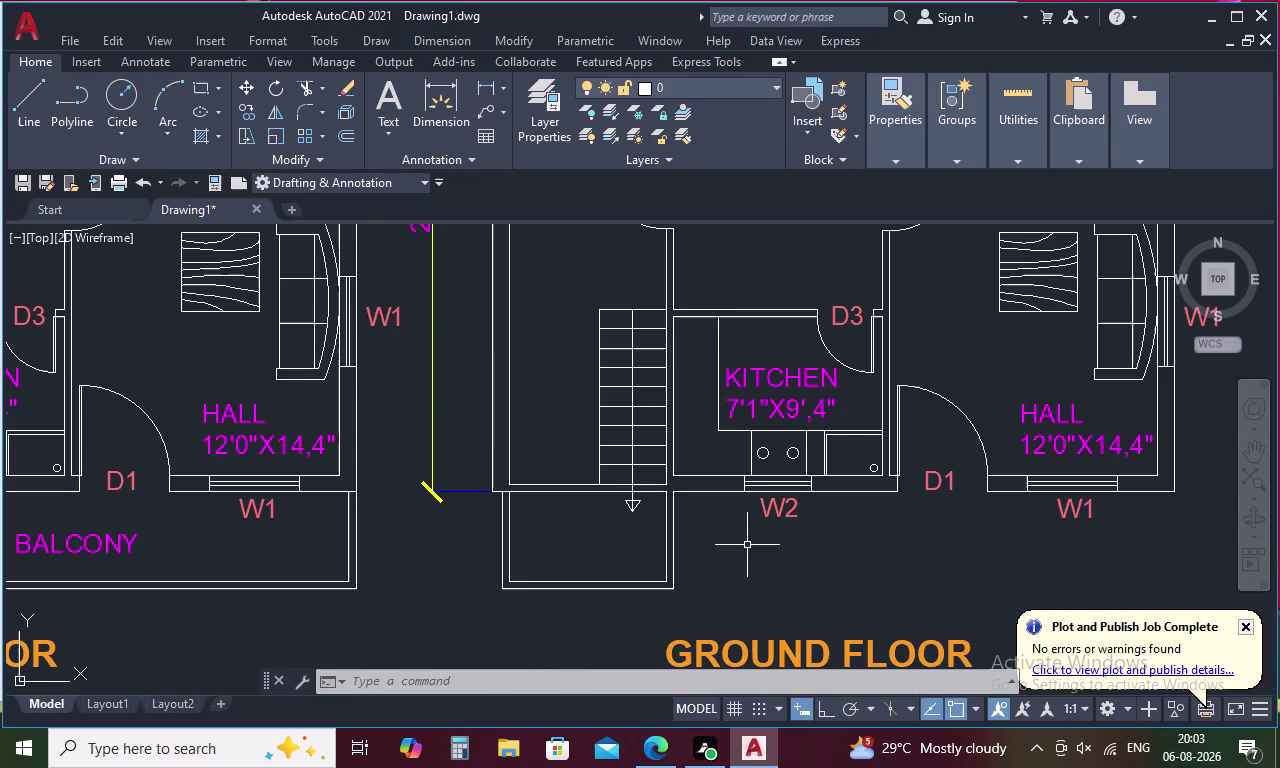
middle_drag(747, 545, 714, 611)
scroll(down, 3)
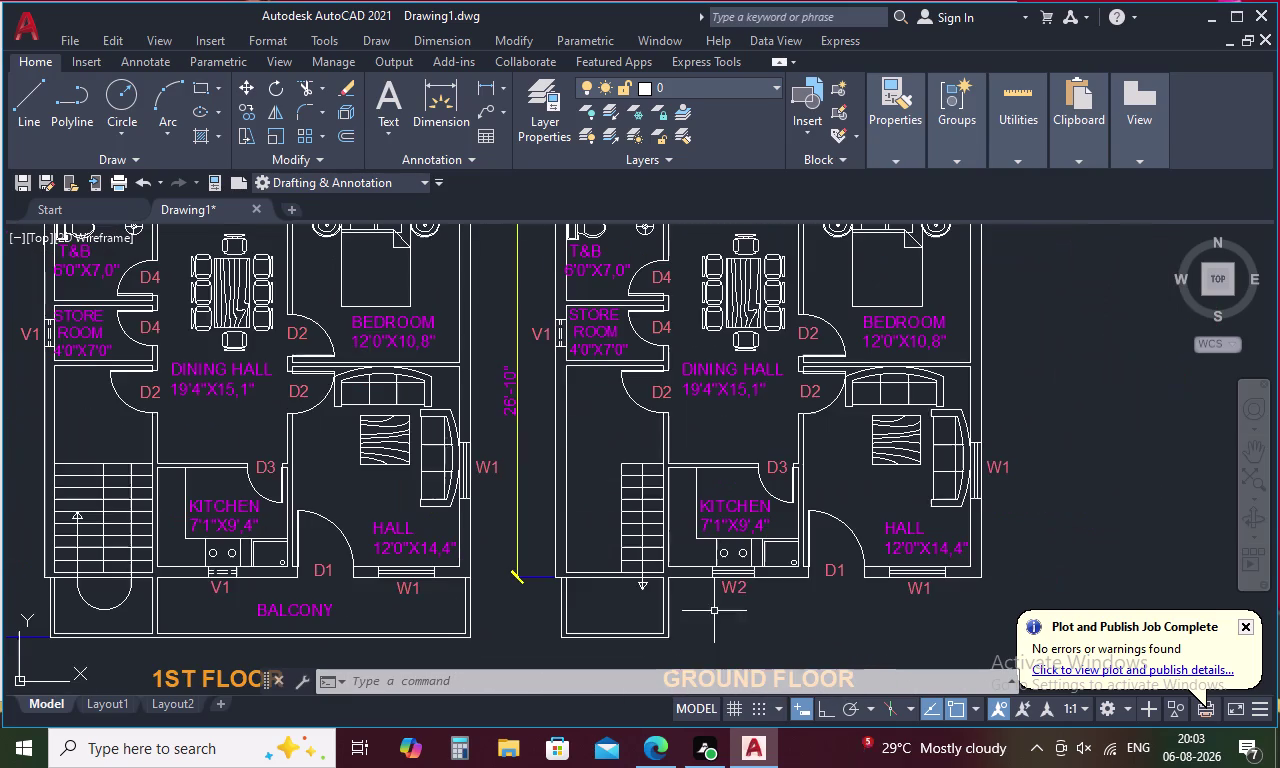
middle_drag(714, 611, 686, 623)
scroll(down, 3)
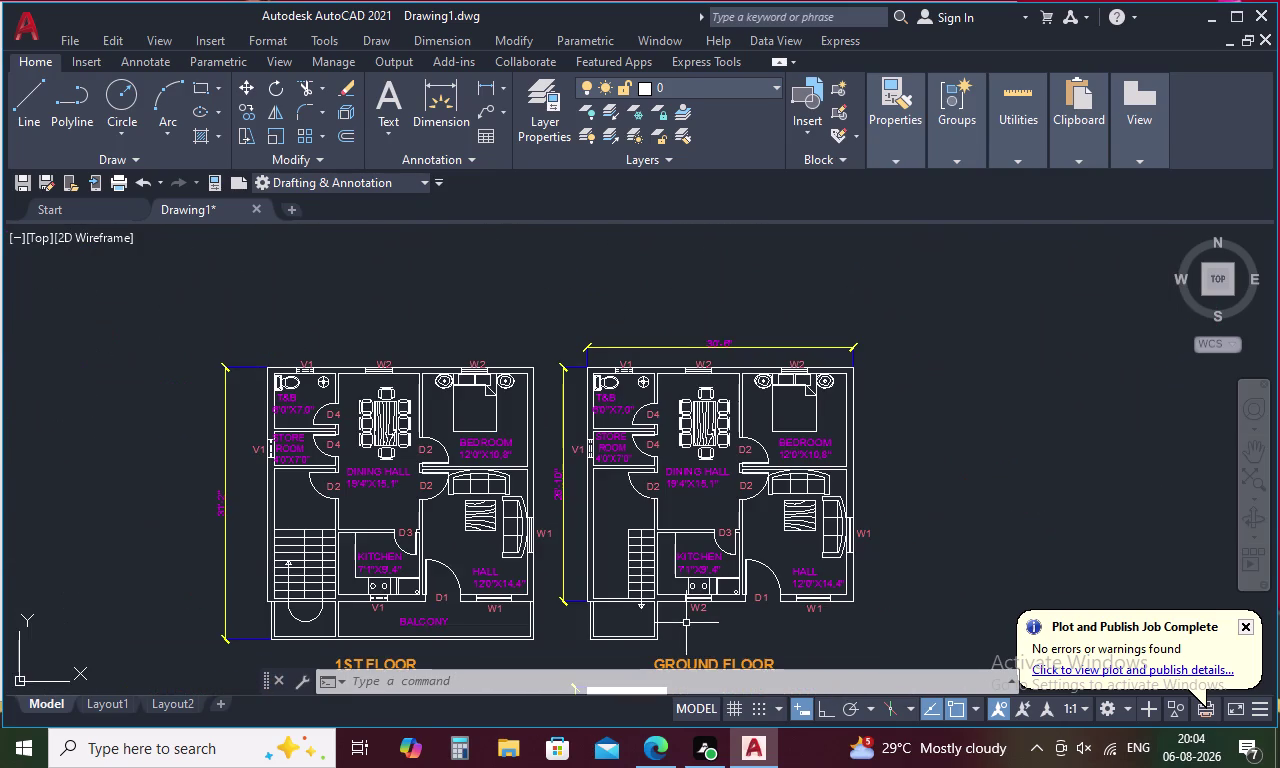
middle_drag(686, 623, 686, 586)
scroll(up, 3)
scroll(down, 3)
scroll(down, 3)
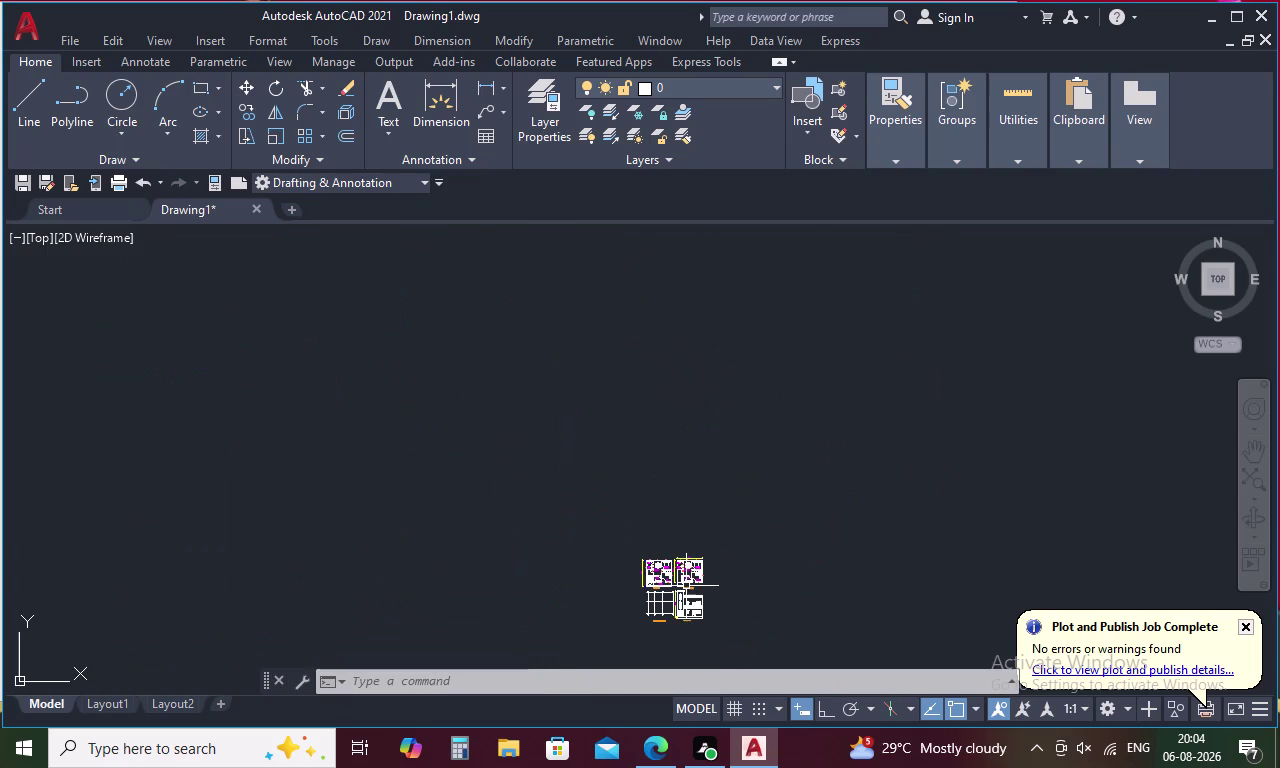
middle_drag(675, 609, 655, 485)
scroll(up, 3)
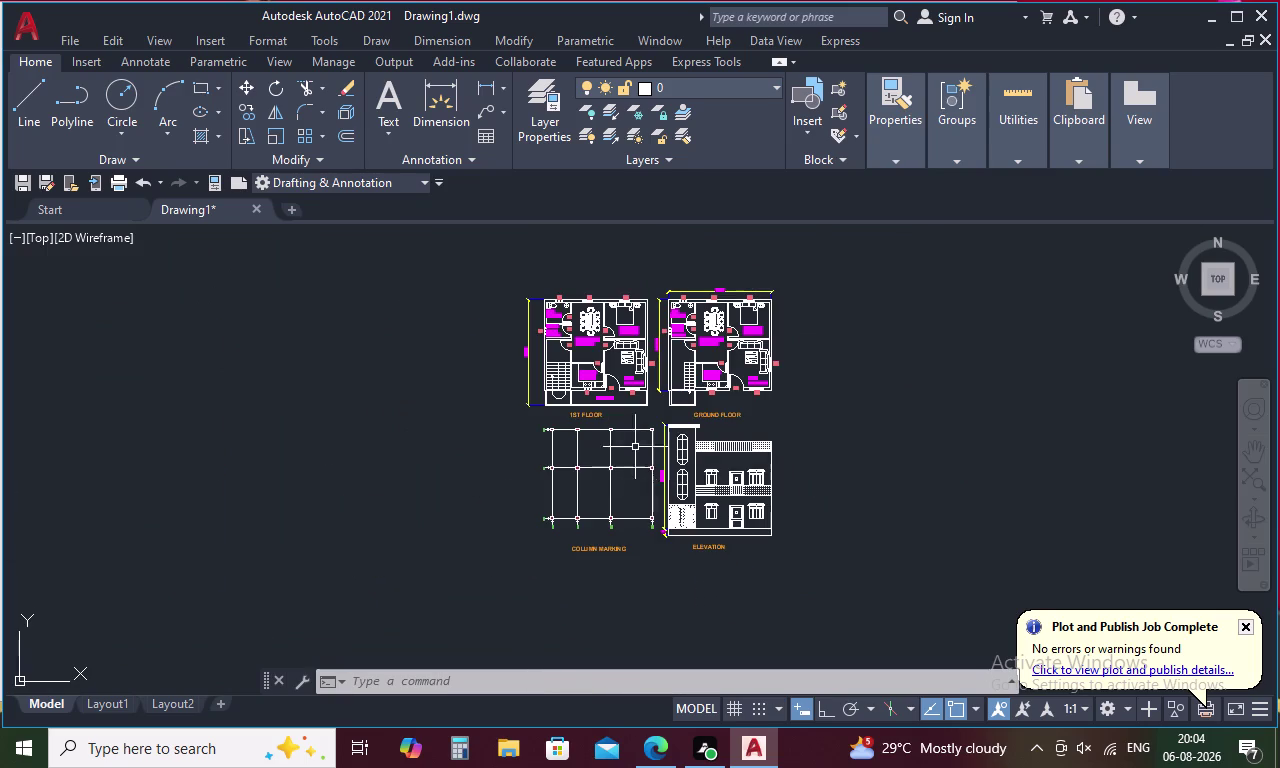
scroll(up, 3)
scroll(down, 3)
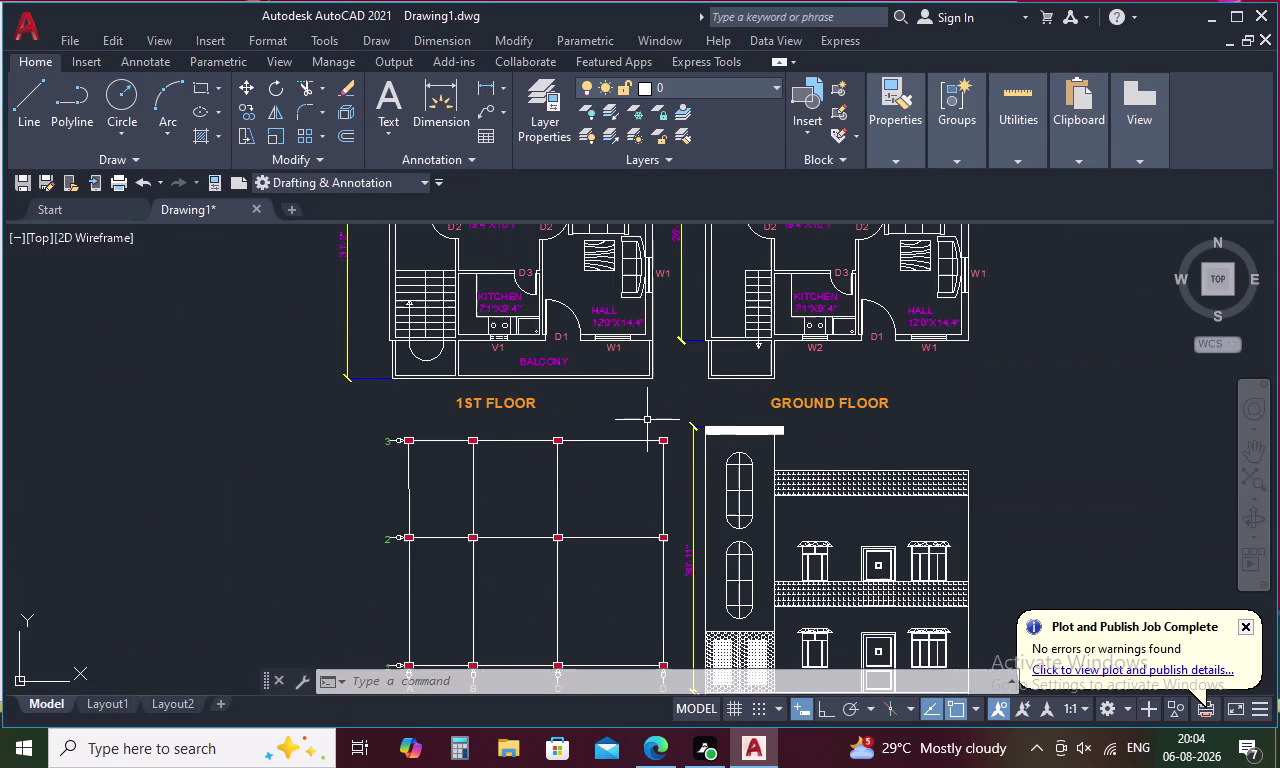
scroll(down, 3)
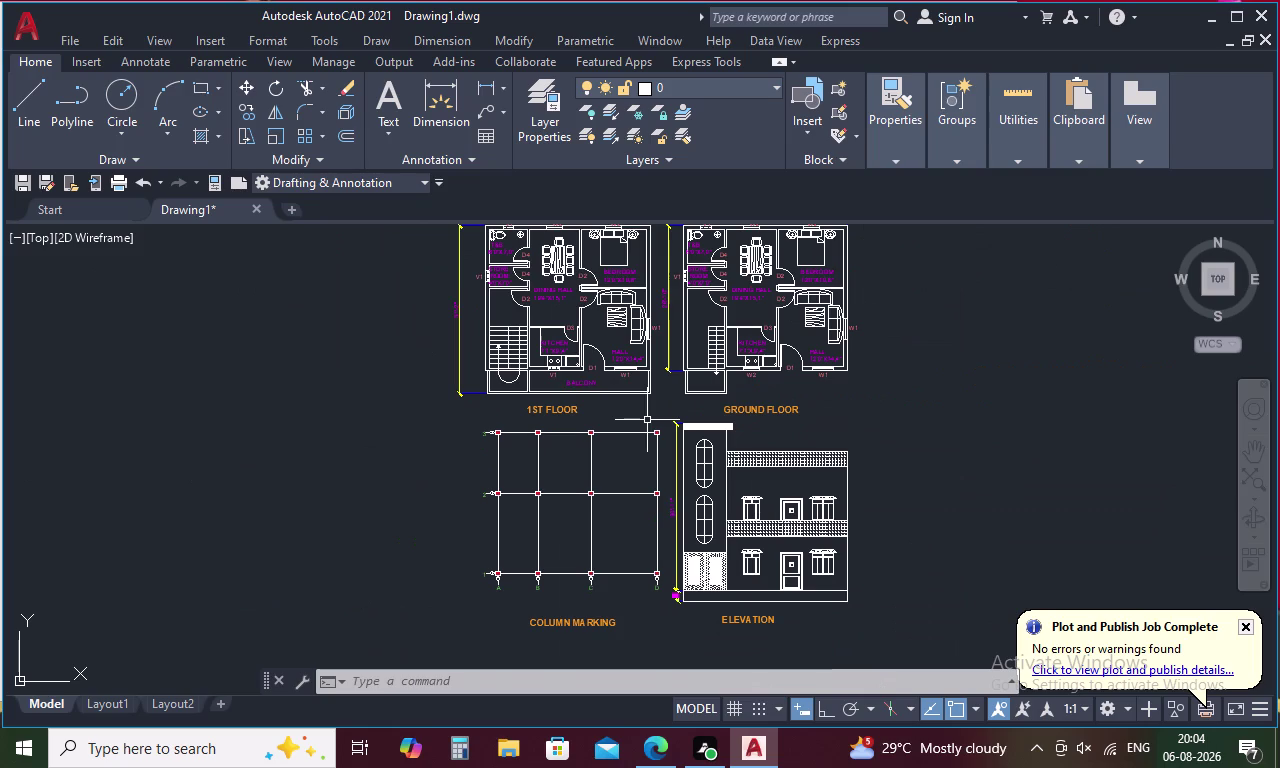
scroll(up, 3)
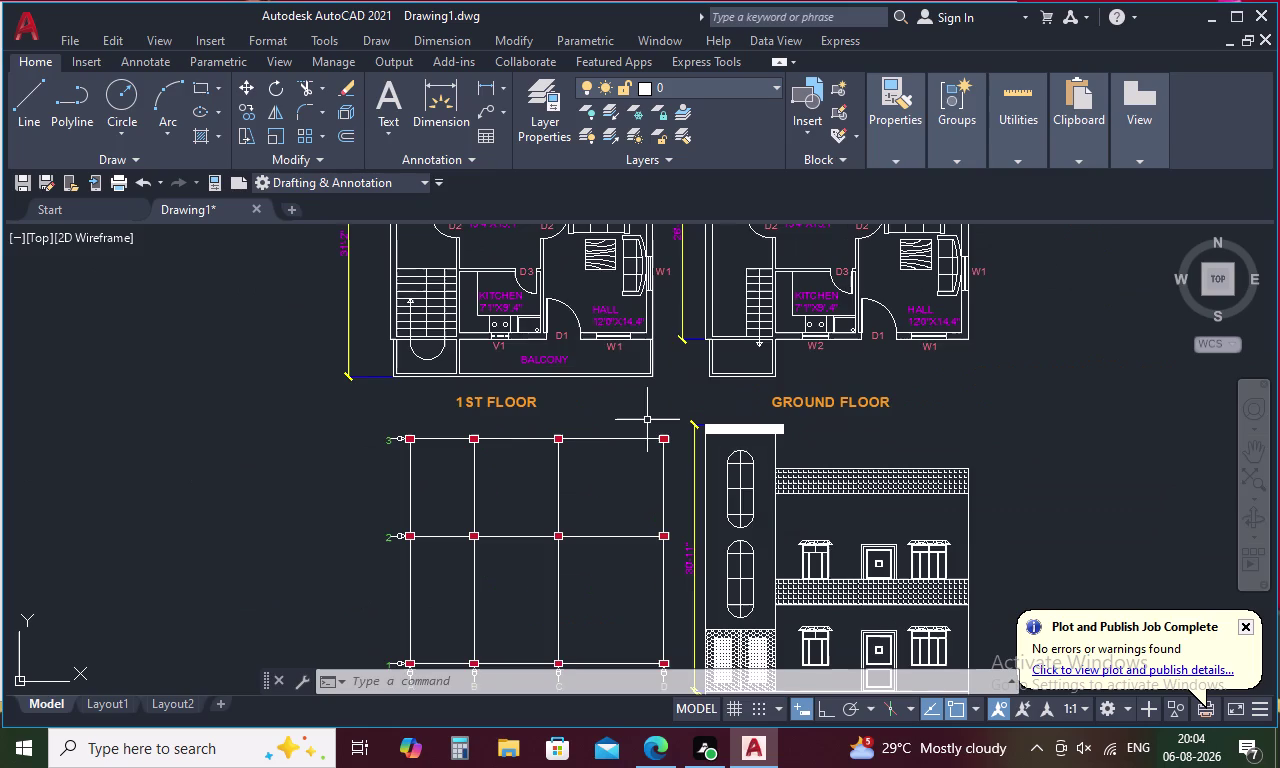
scroll(down, 3)
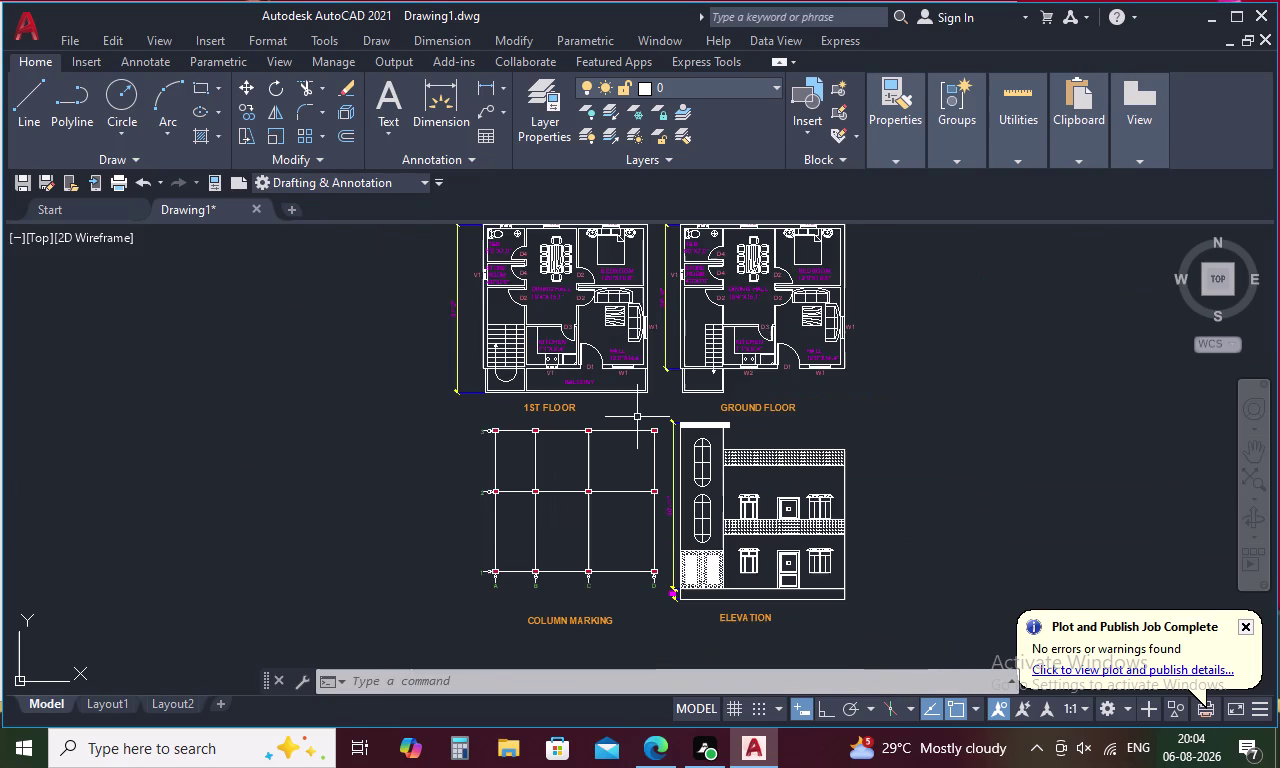
scroll(up, 3)
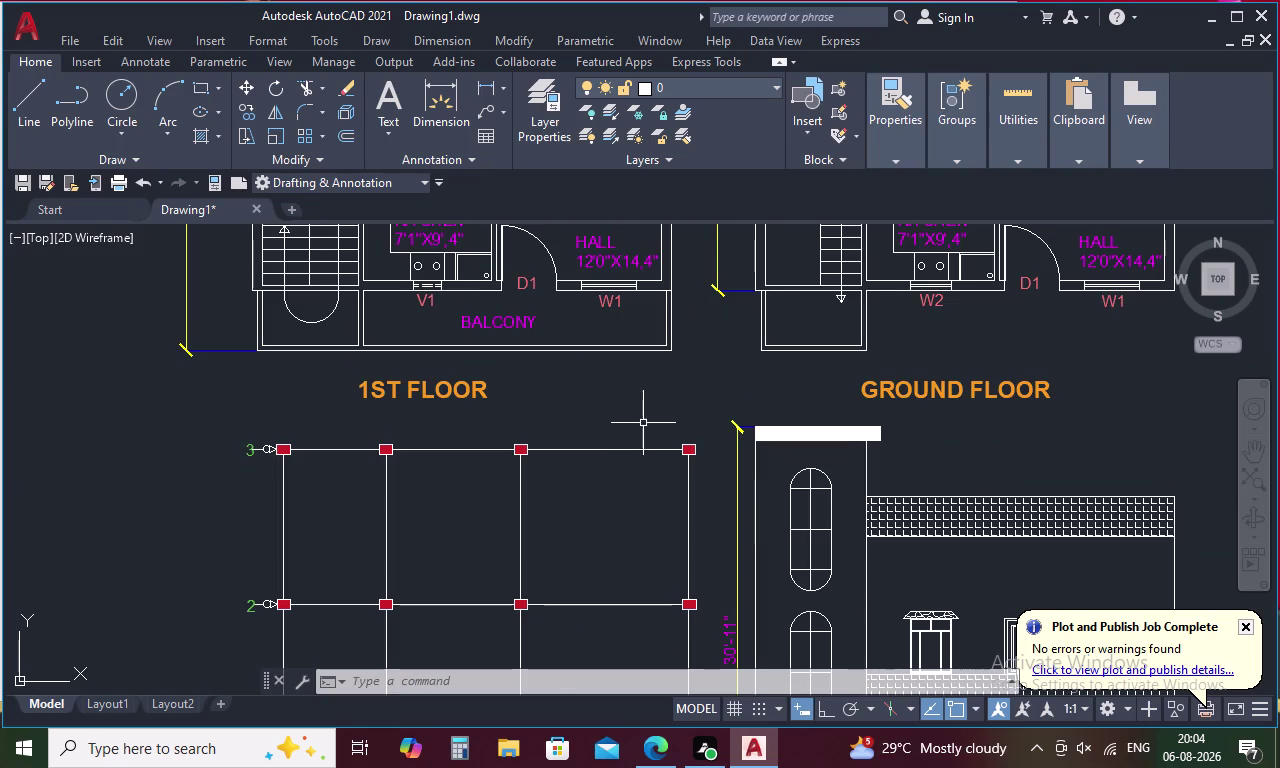
scroll(down, 3)
scroll(down, 3)
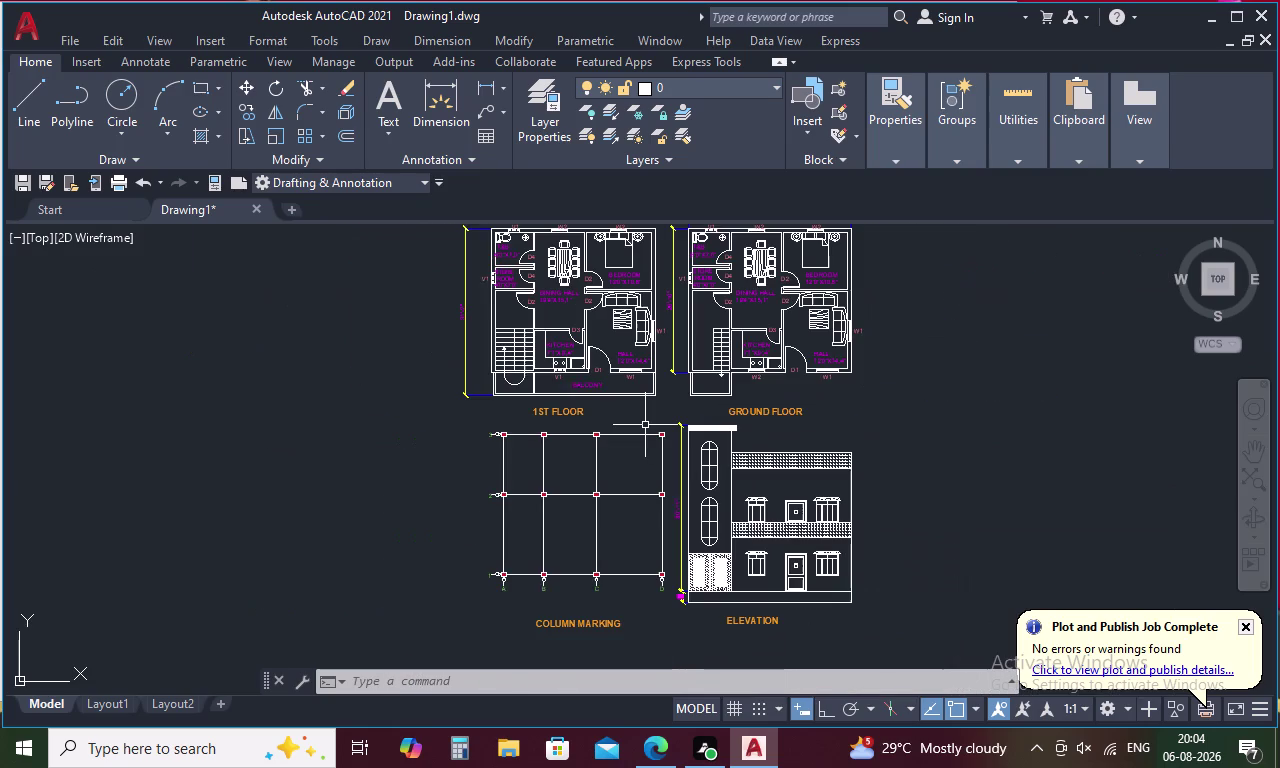
scroll(up, 3)
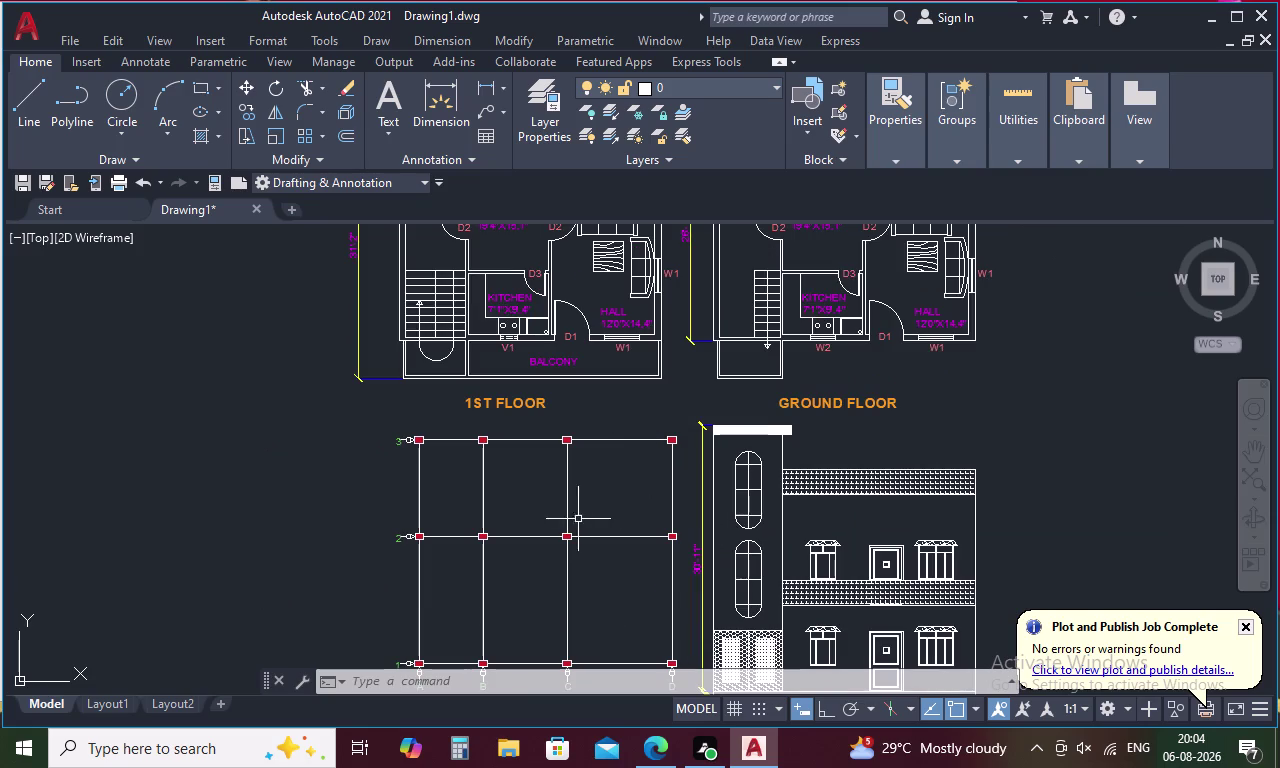
scroll(down, 3)
scroll(down, 3)
scroll(up, 3)
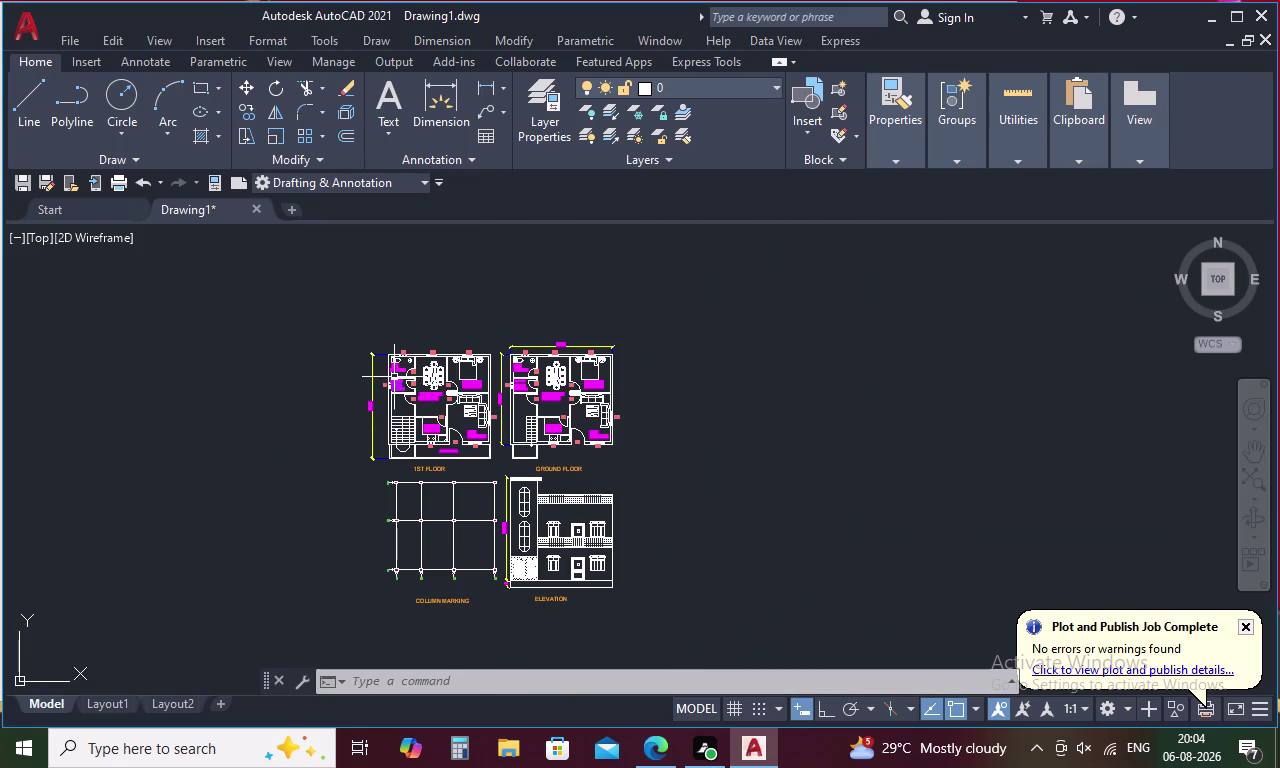
scroll(up, 3)
scroll(down, 3)
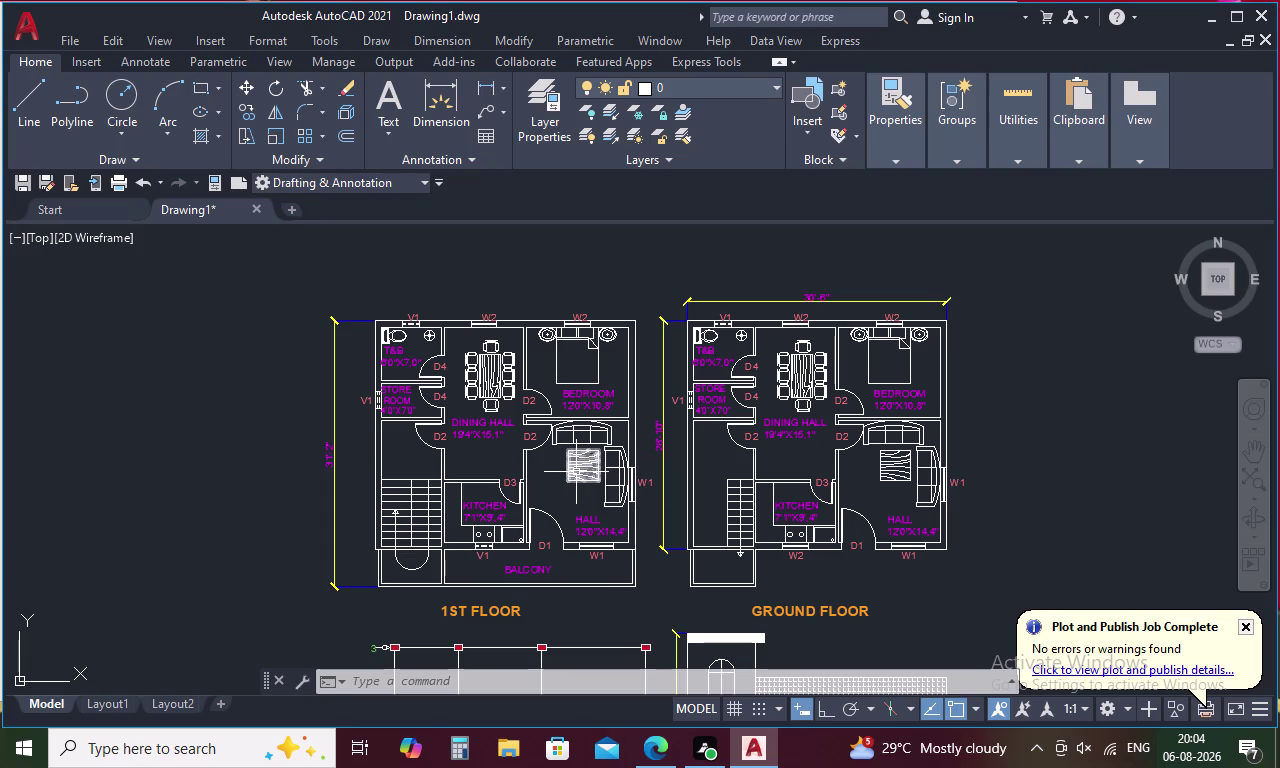
scroll(down, 3)
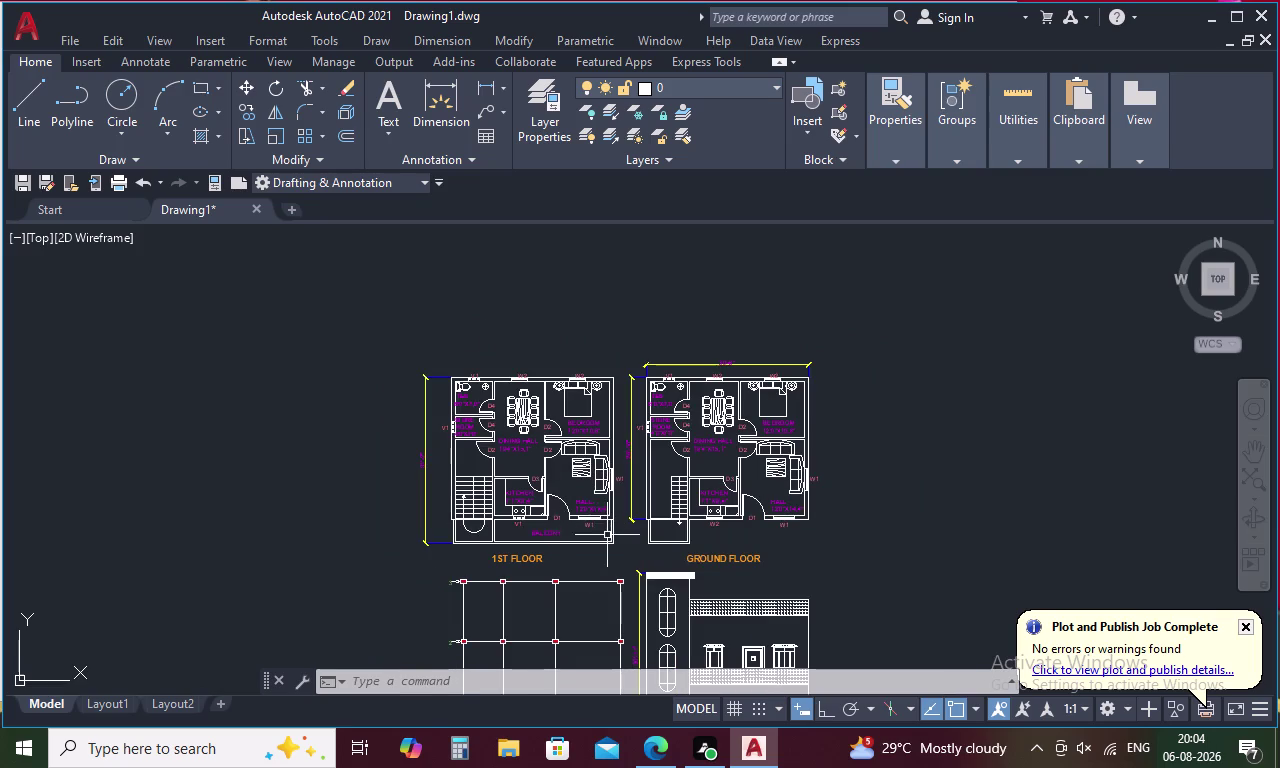
middle_drag(626, 550, 597, 442)
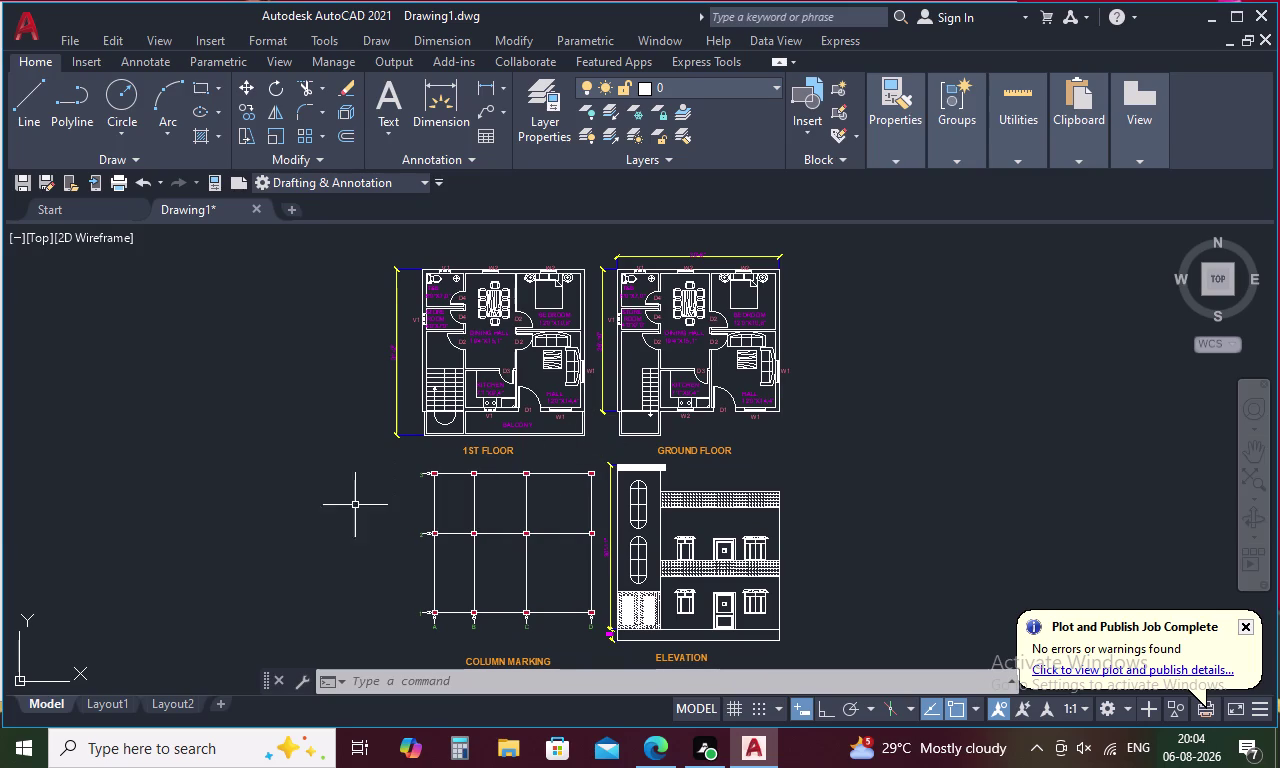
drag(251, 514, 204, 435)
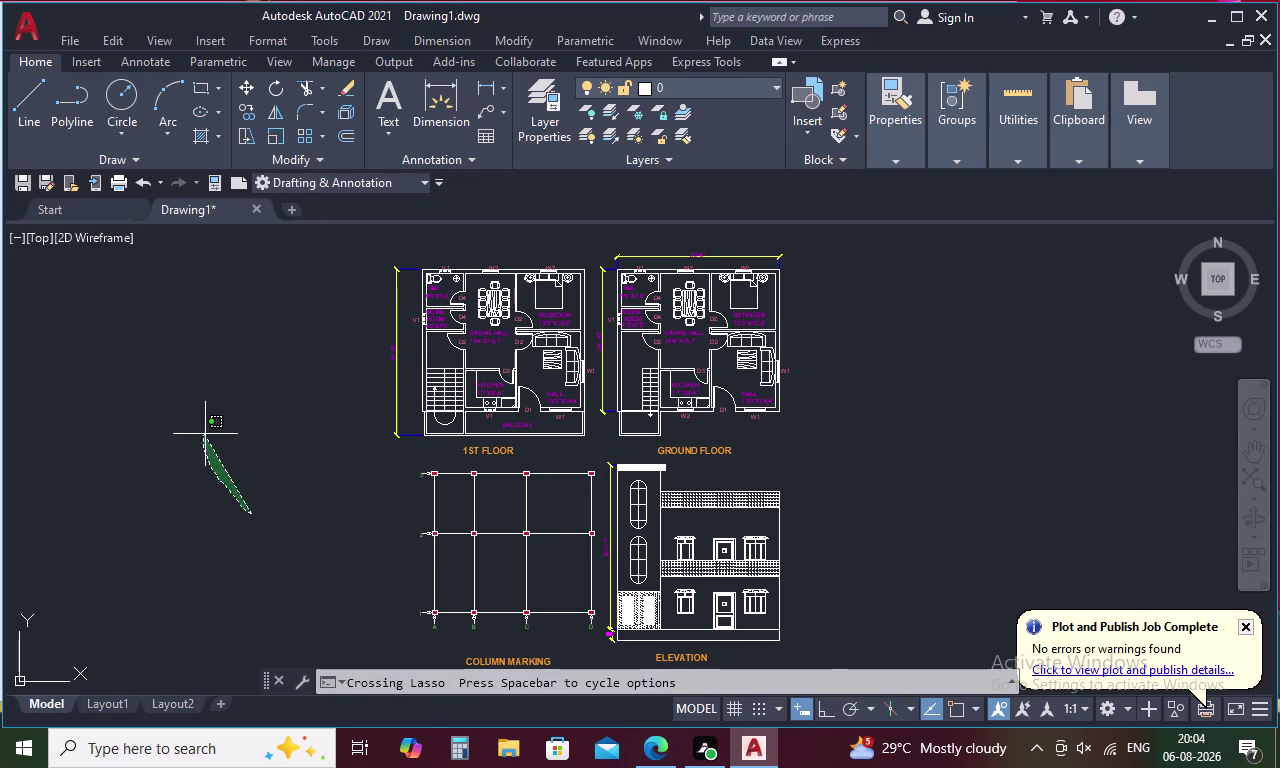
drag(204, 435, 265, 623)
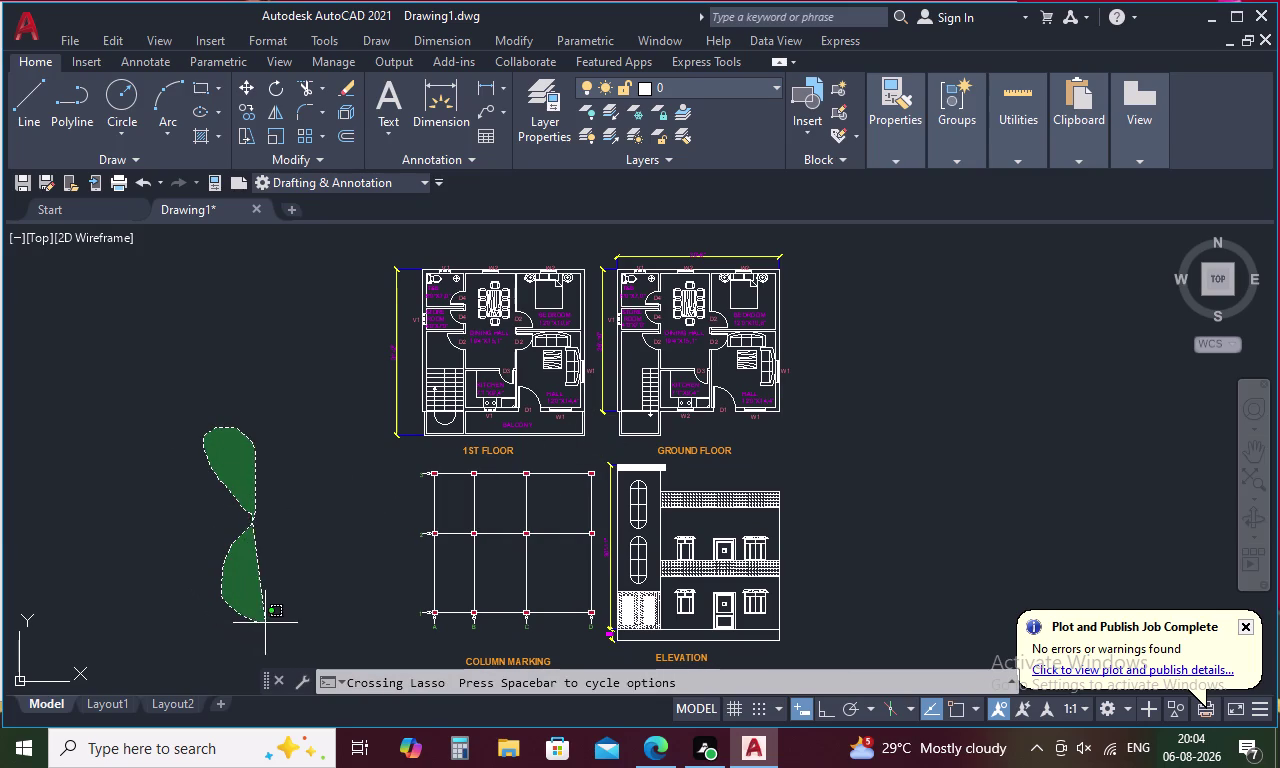
drag(265, 623, 164, 550)
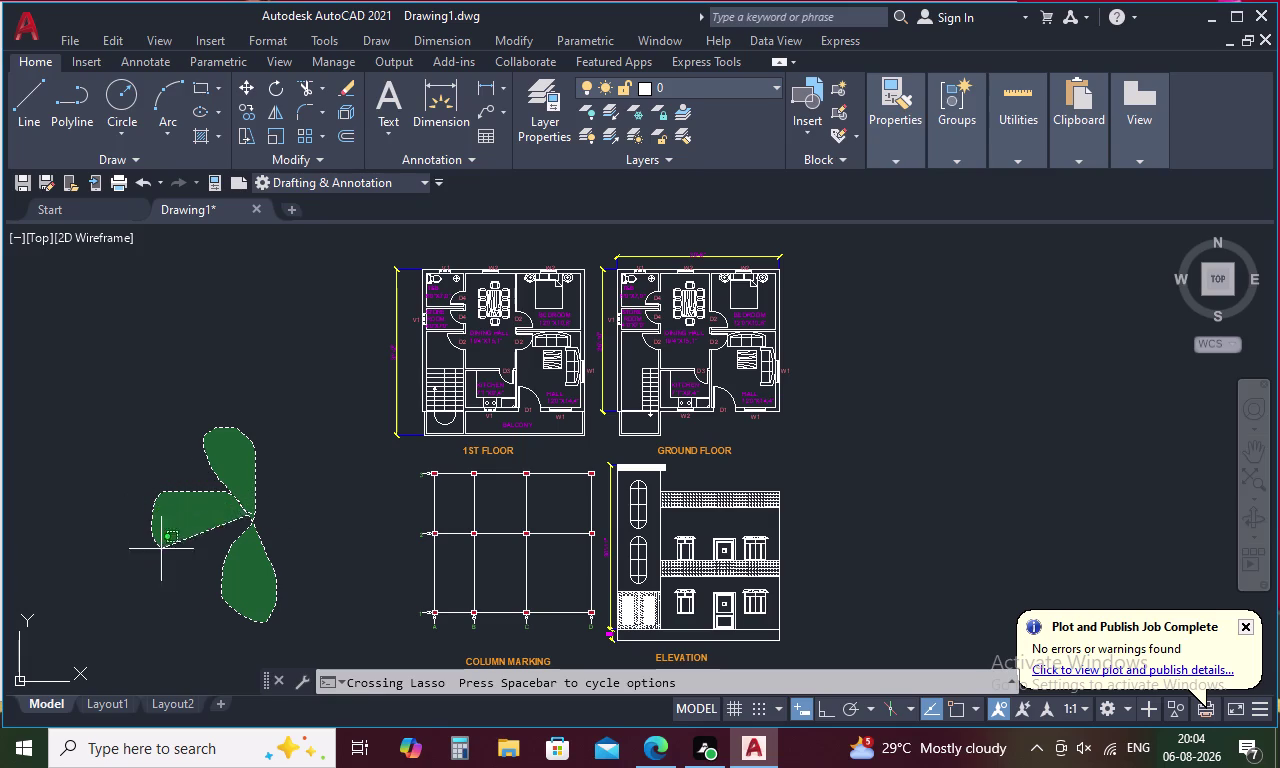
drag(164, 550, 307, 556)
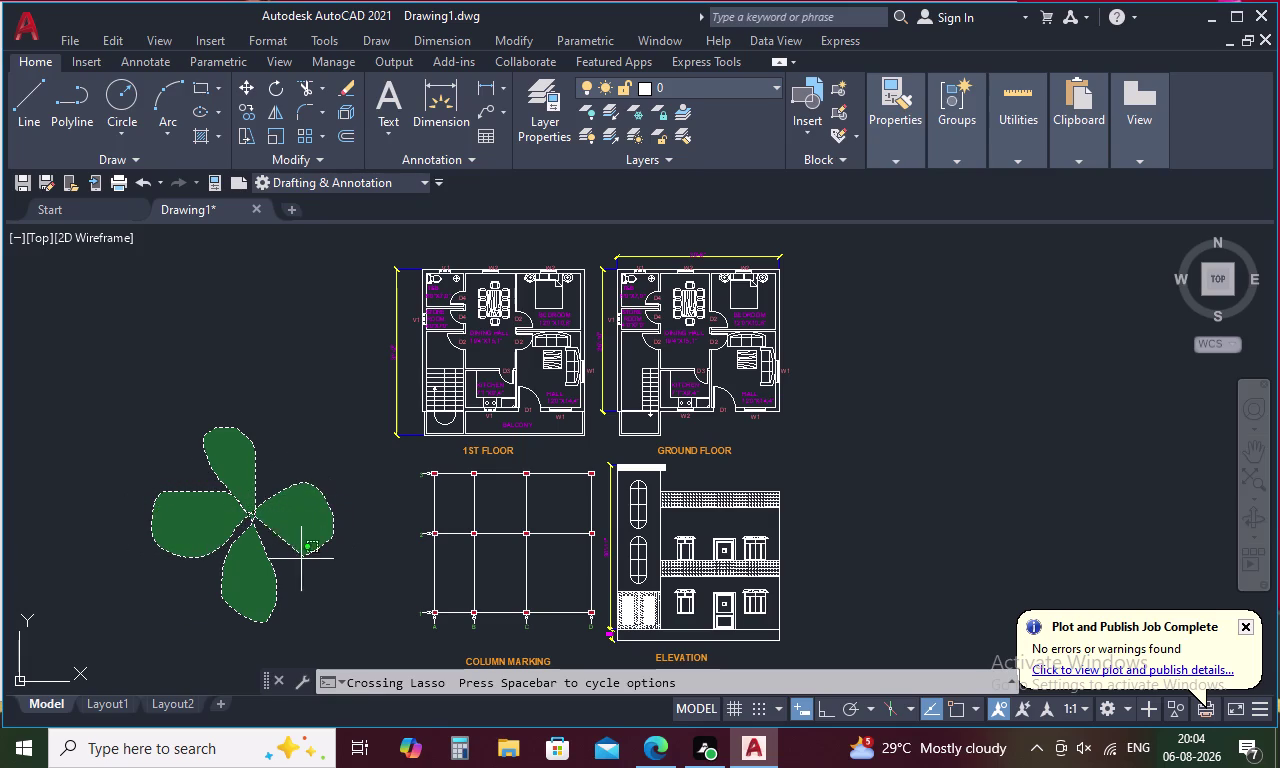
drag(307, 556, 228, 573)
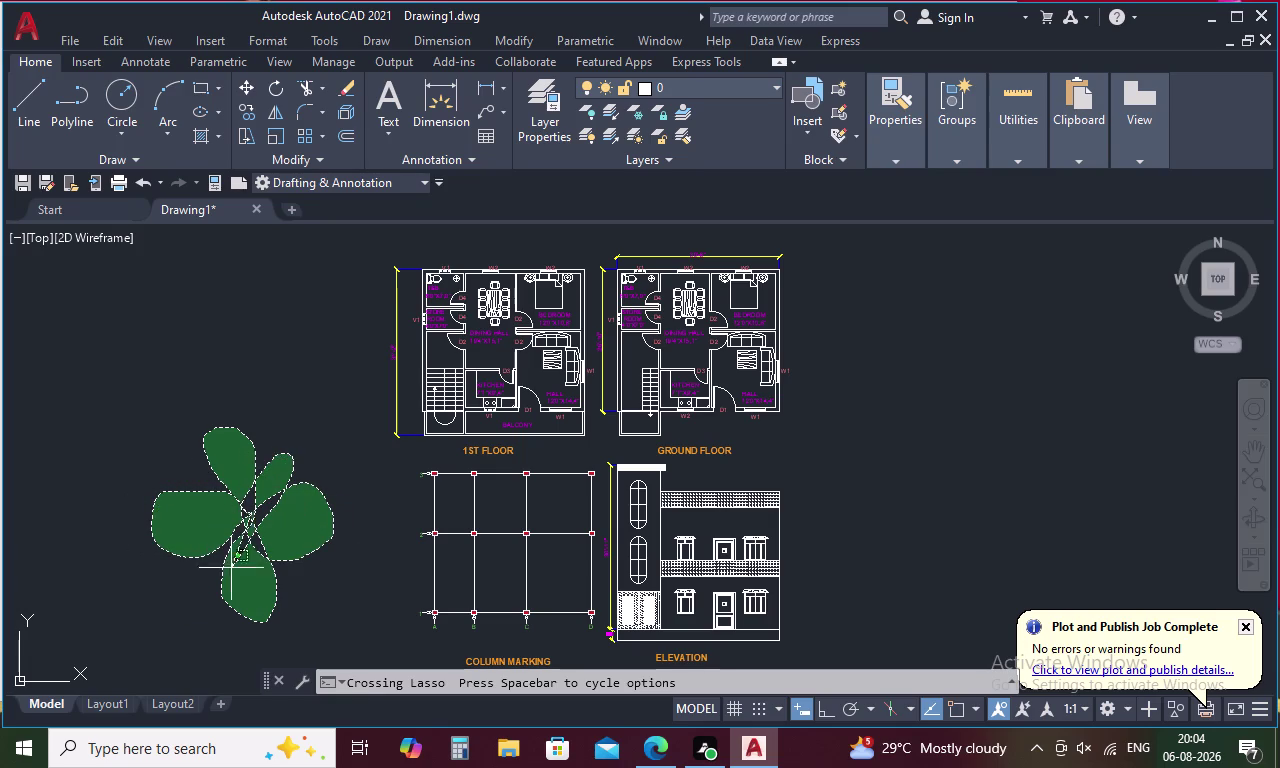
drag(228, 573, 311, 601)
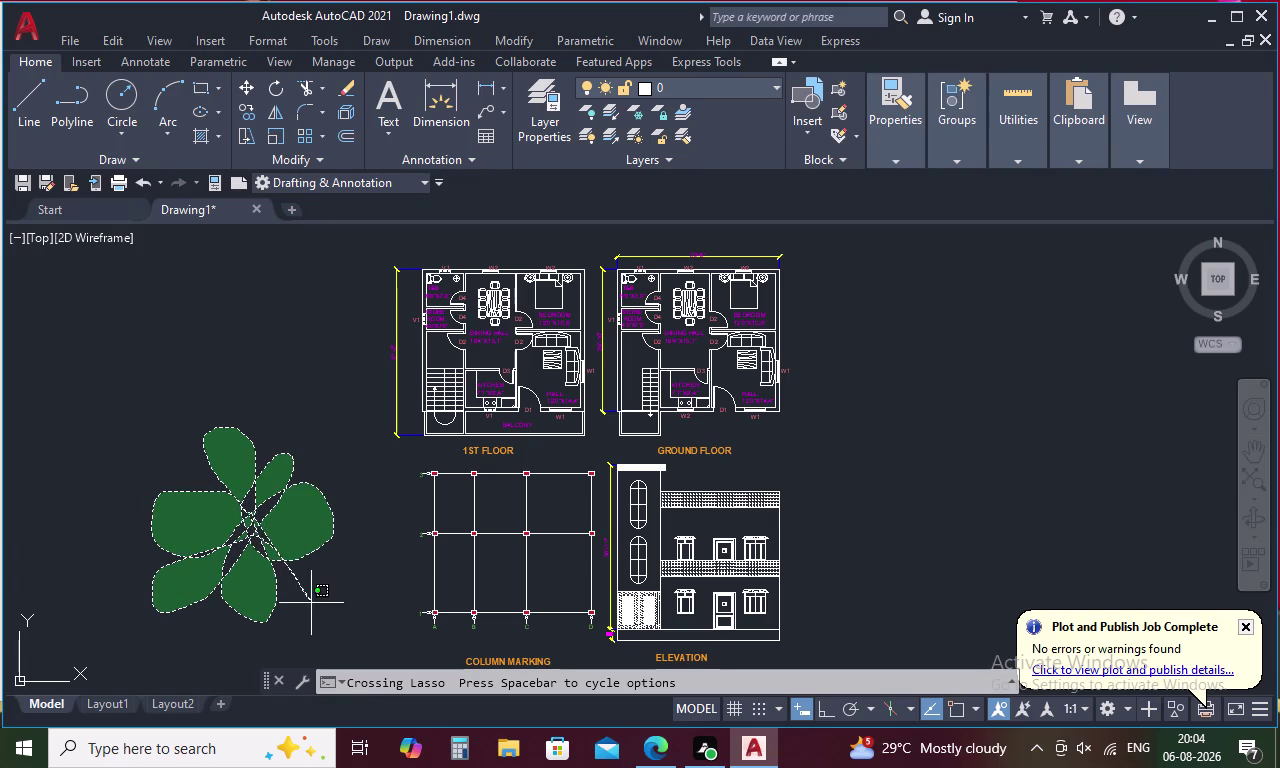
drag(311, 601, 164, 444)
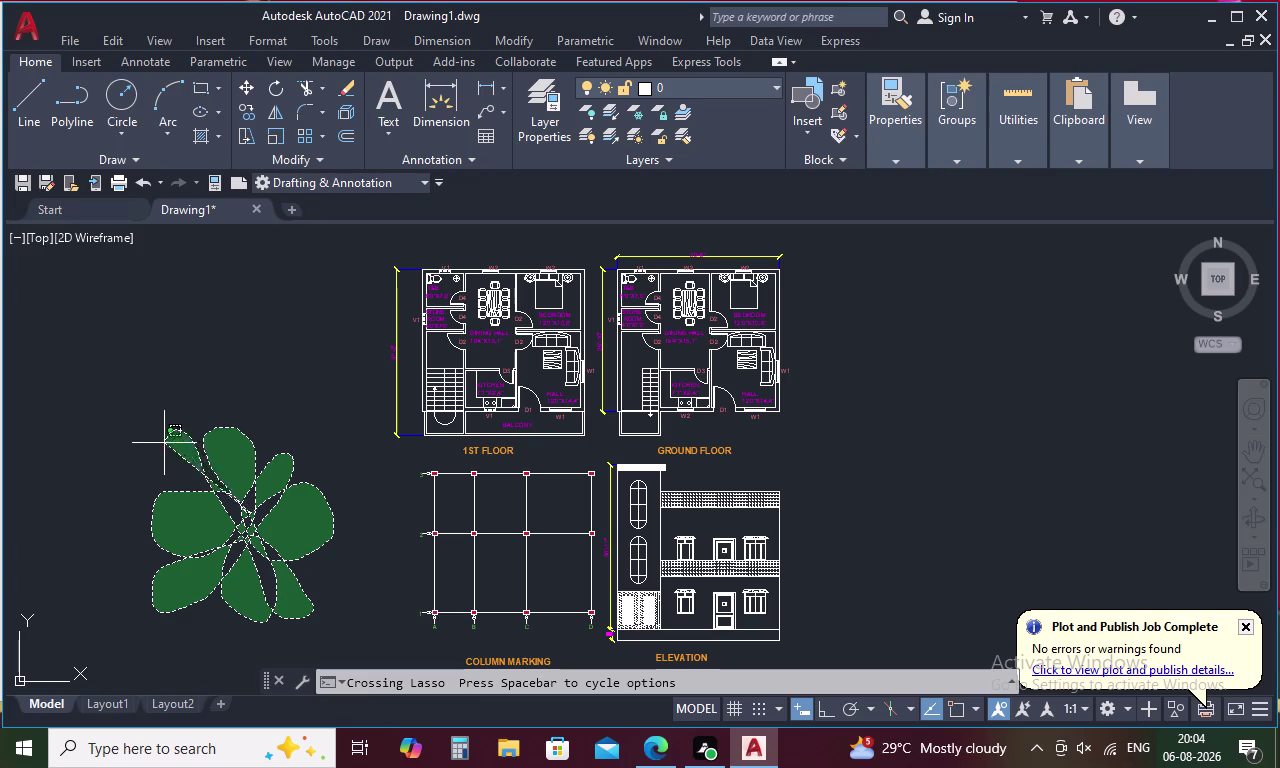
drag(164, 444, 233, 501)
drag(215, 495, 179, 502)
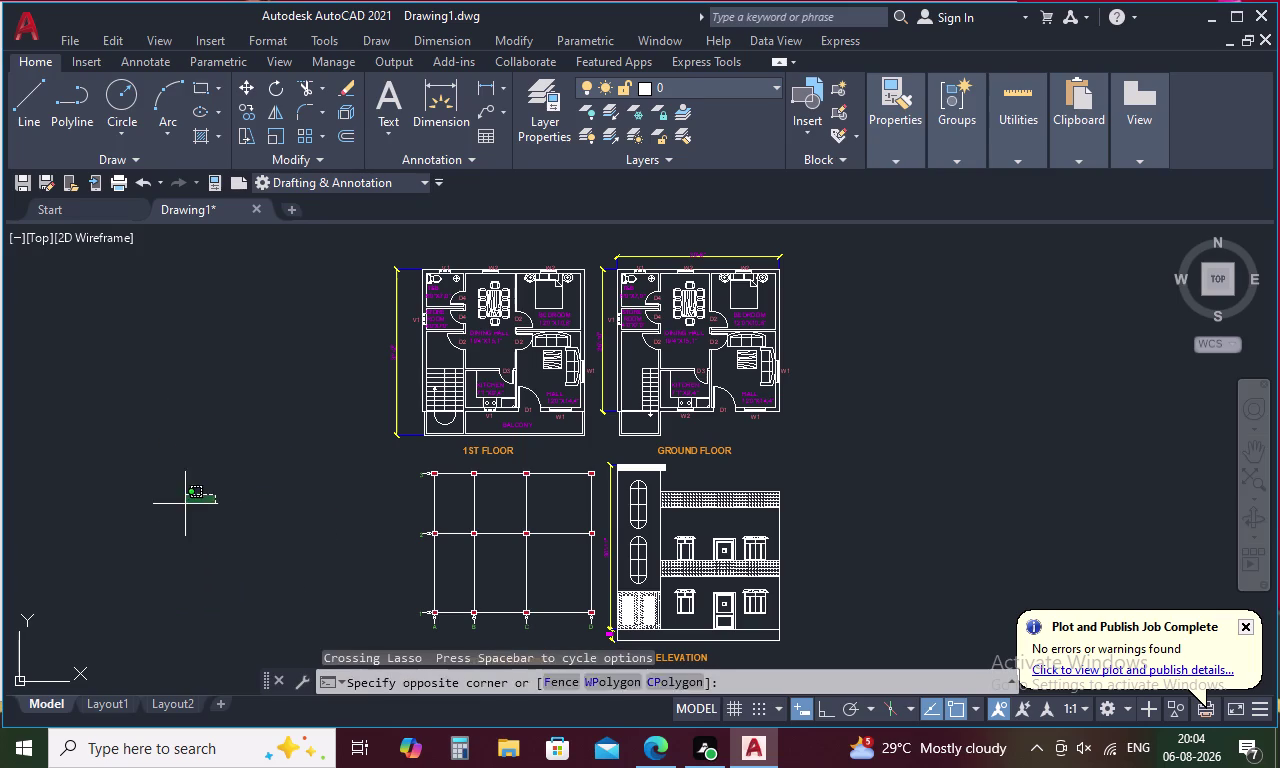
drag(179, 502, 289, 522)
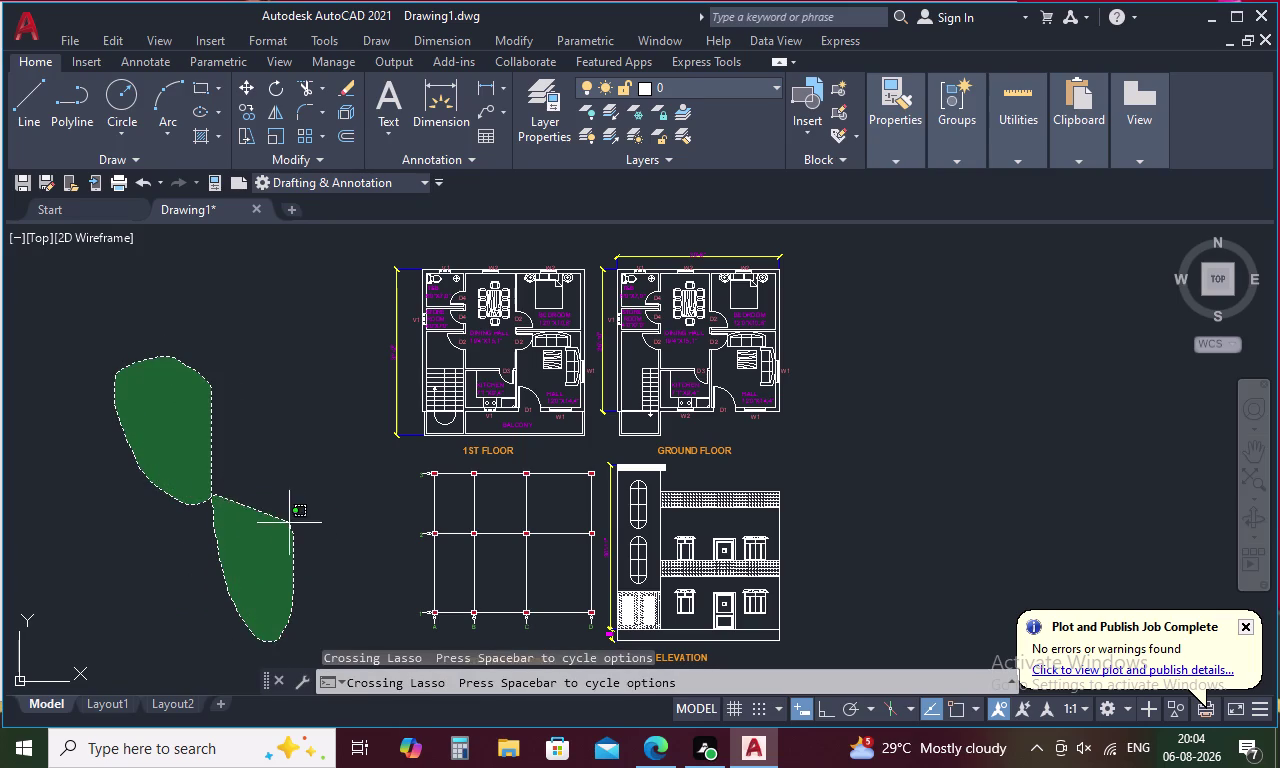
drag(289, 522, 230, 434)
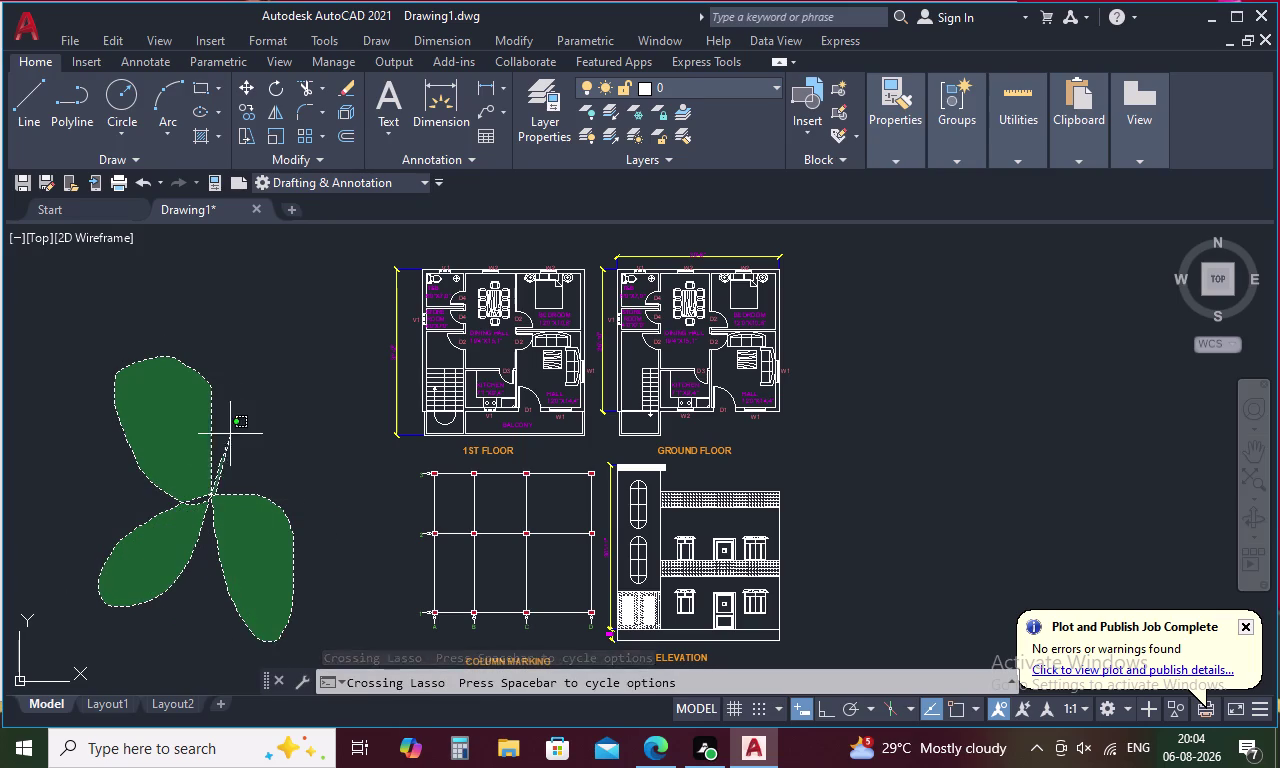
drag(230, 434, 219, 398)
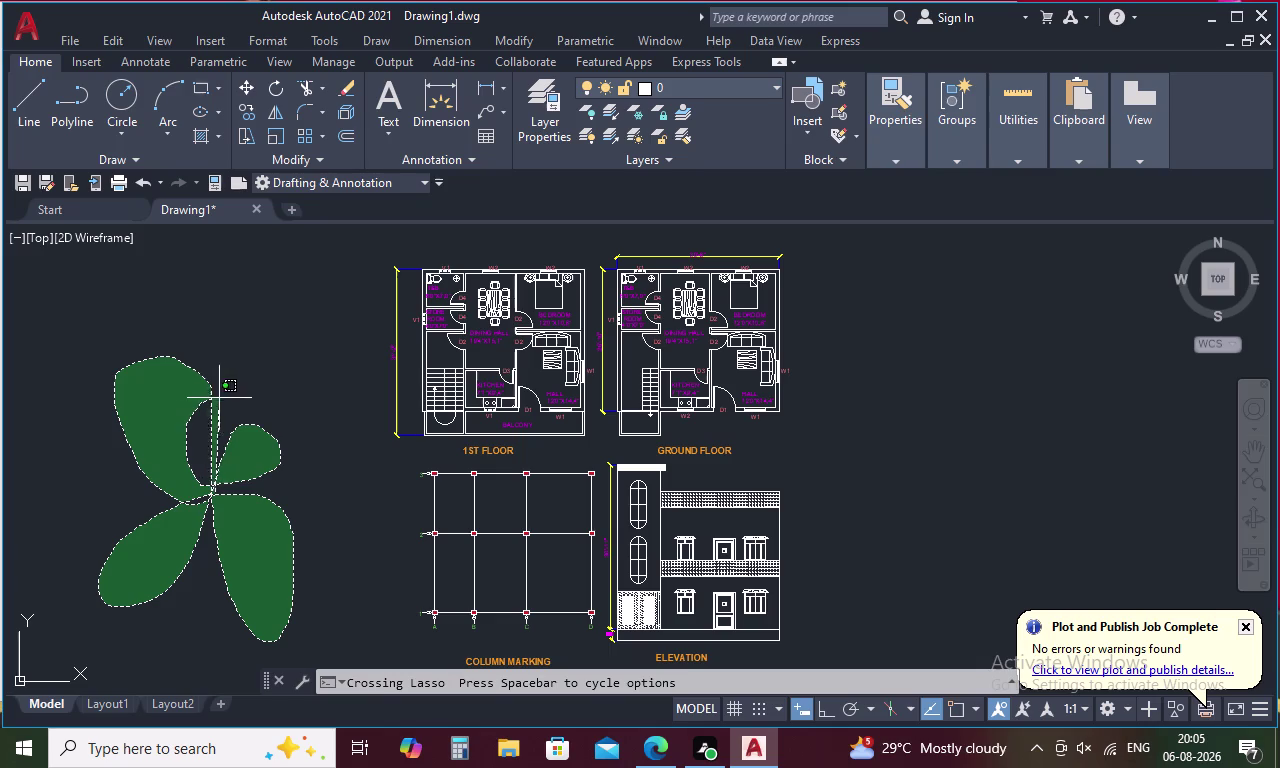
drag(219, 398, 185, 486)
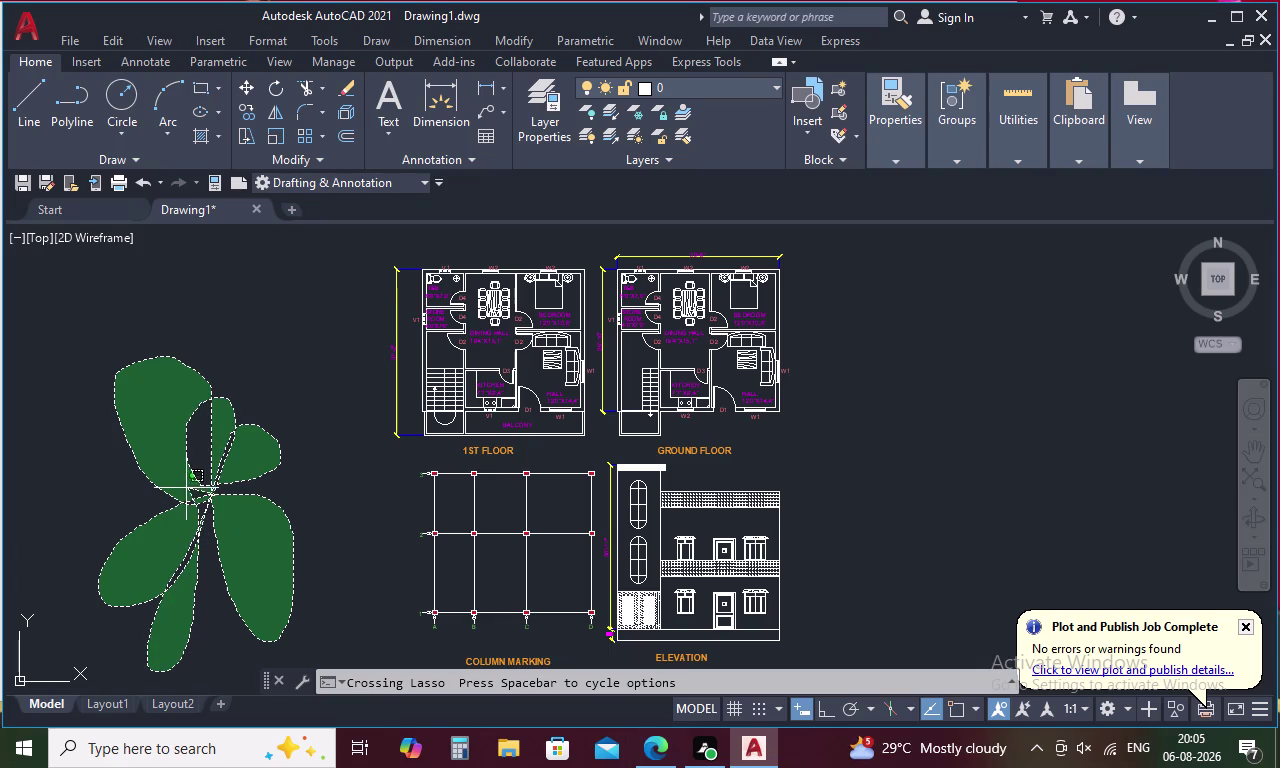
drag(185, 486, 336, 476)
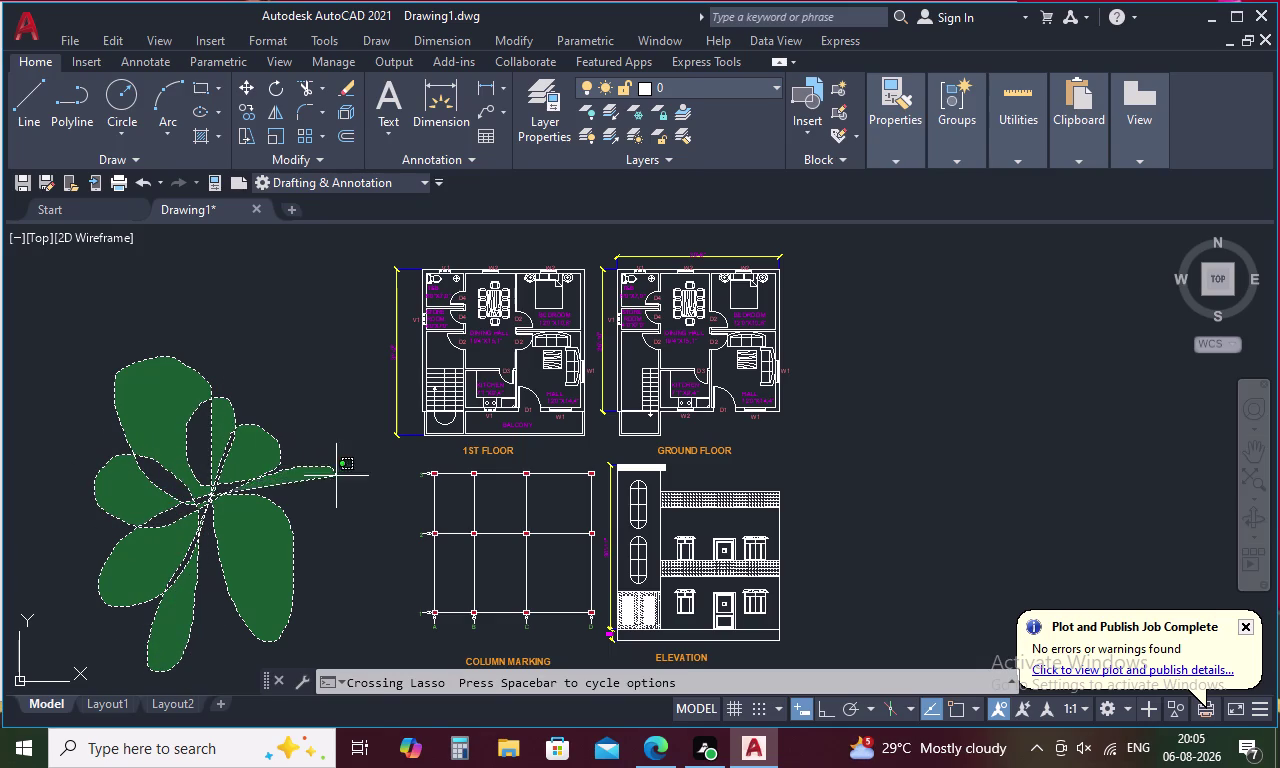
drag(336, 476, 227, 477)
drag(224, 463, 198, 463)
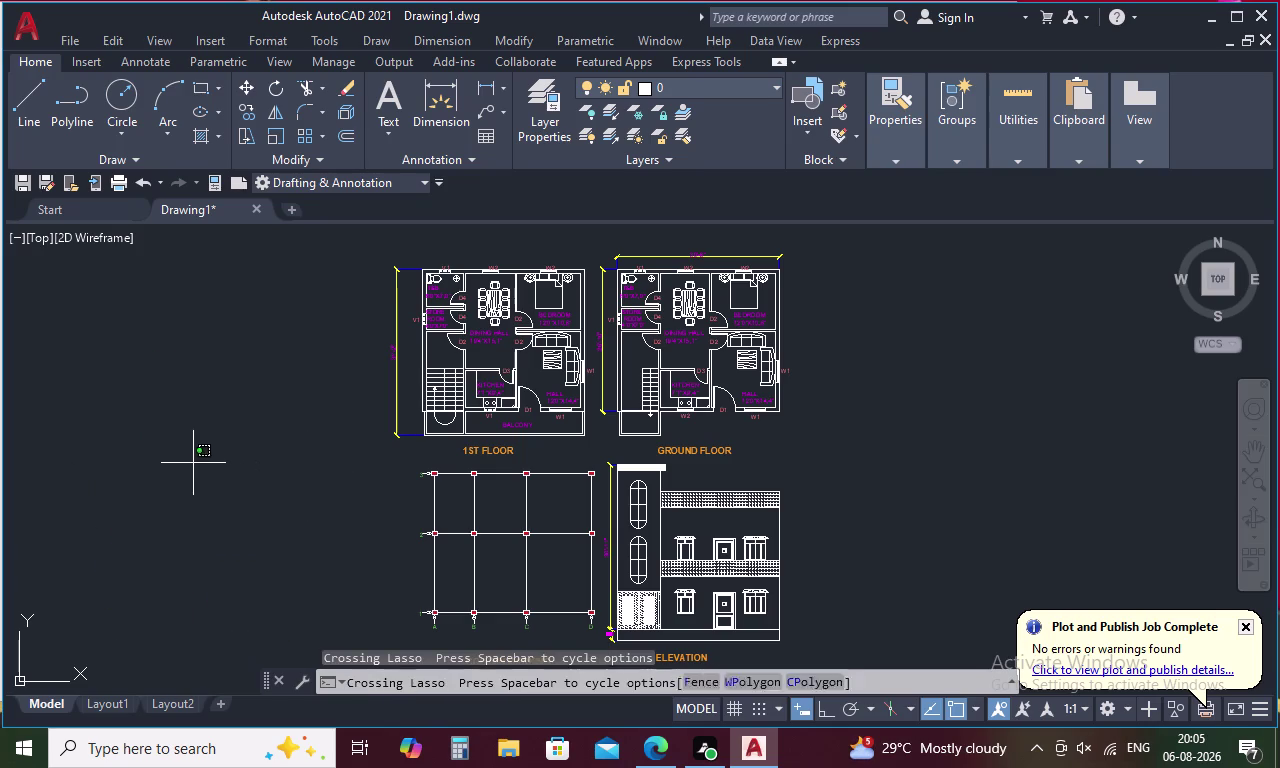
drag(198, 463, 227, 449)
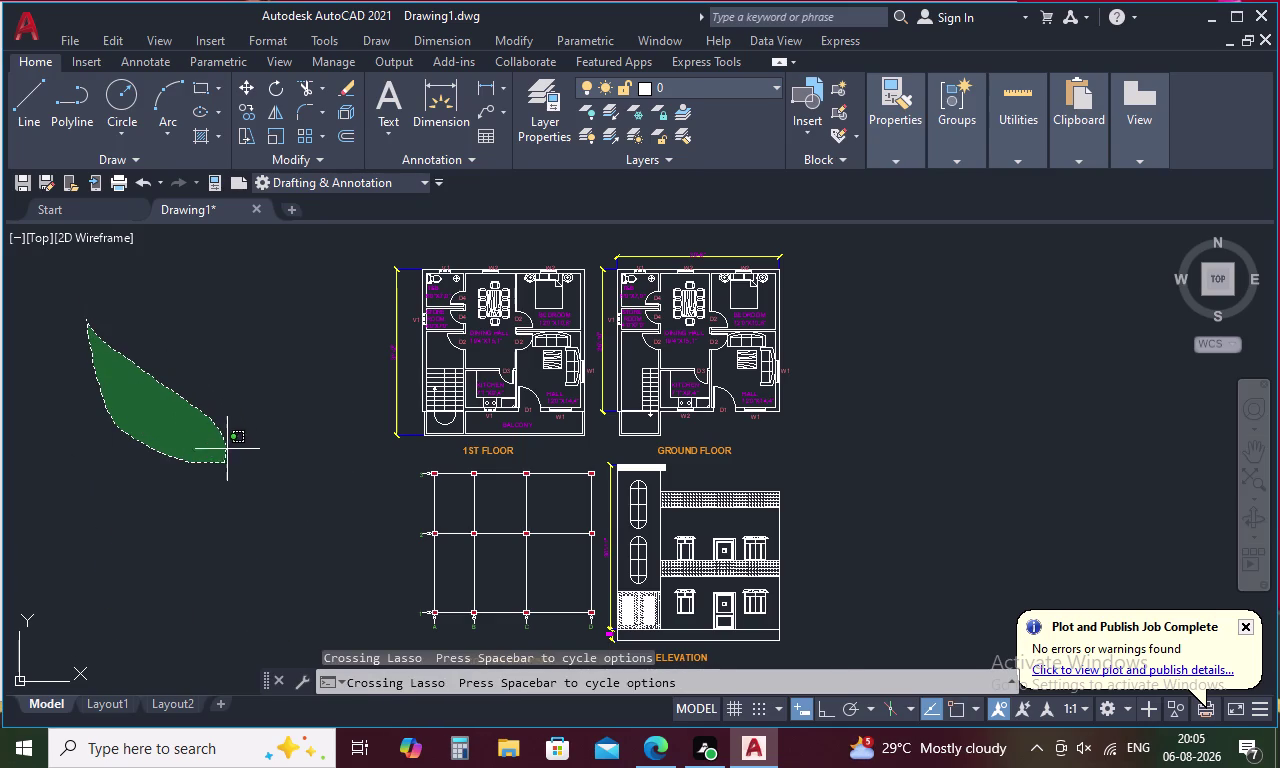
drag(227, 449, 234, 473)
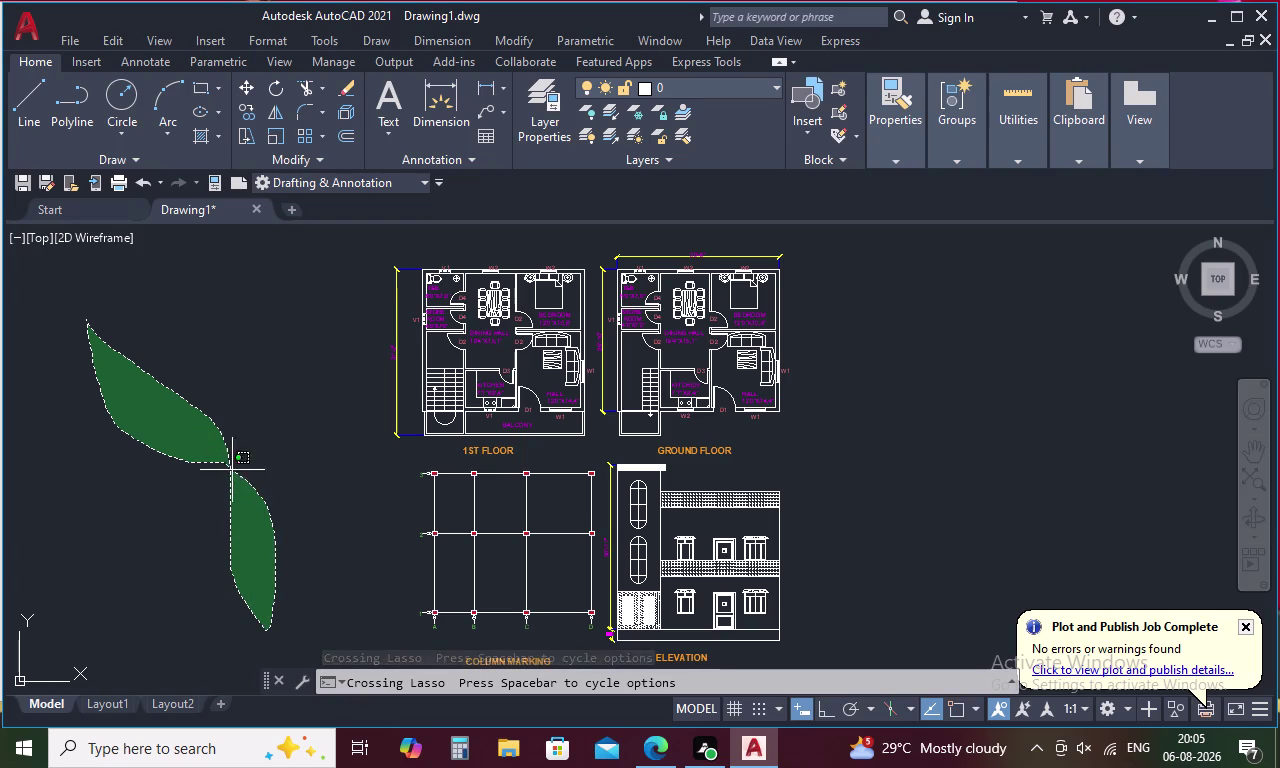
drag(234, 473, 217, 488)
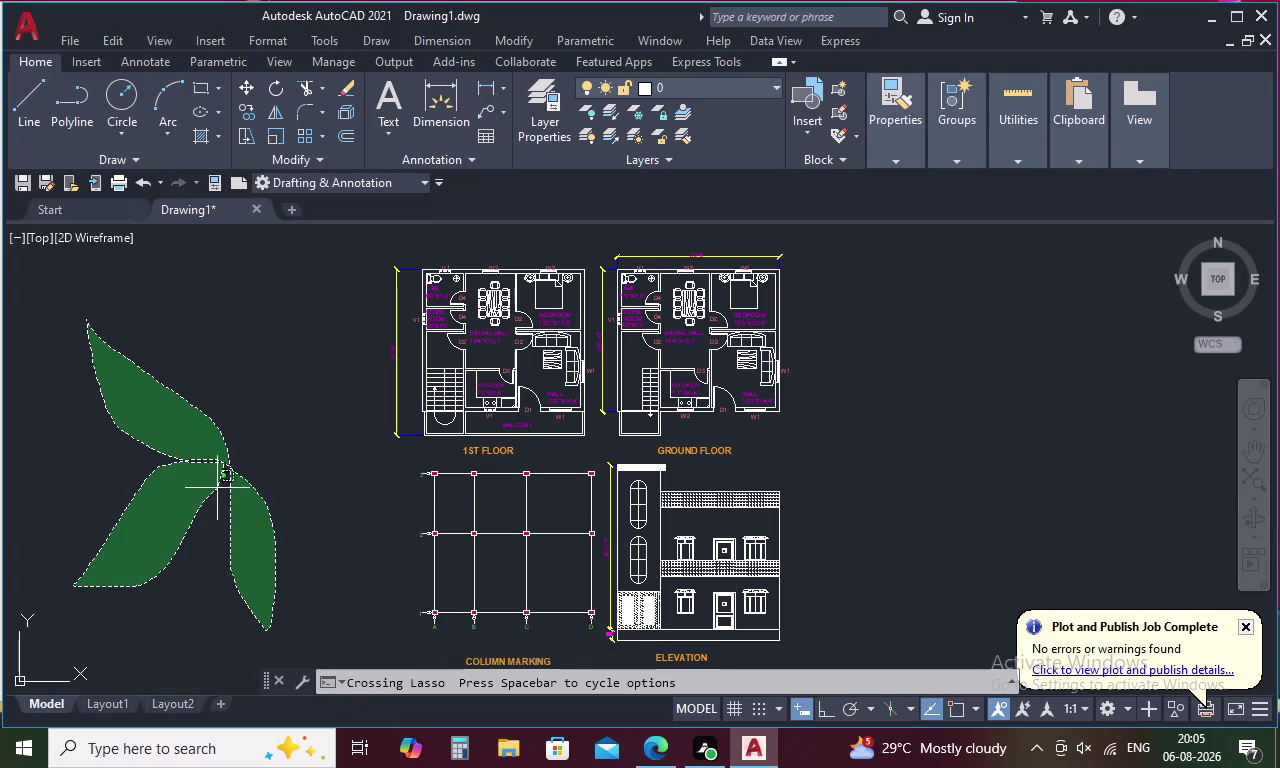
drag(217, 488, 229, 480)
drag(150, 477, 130, 317)
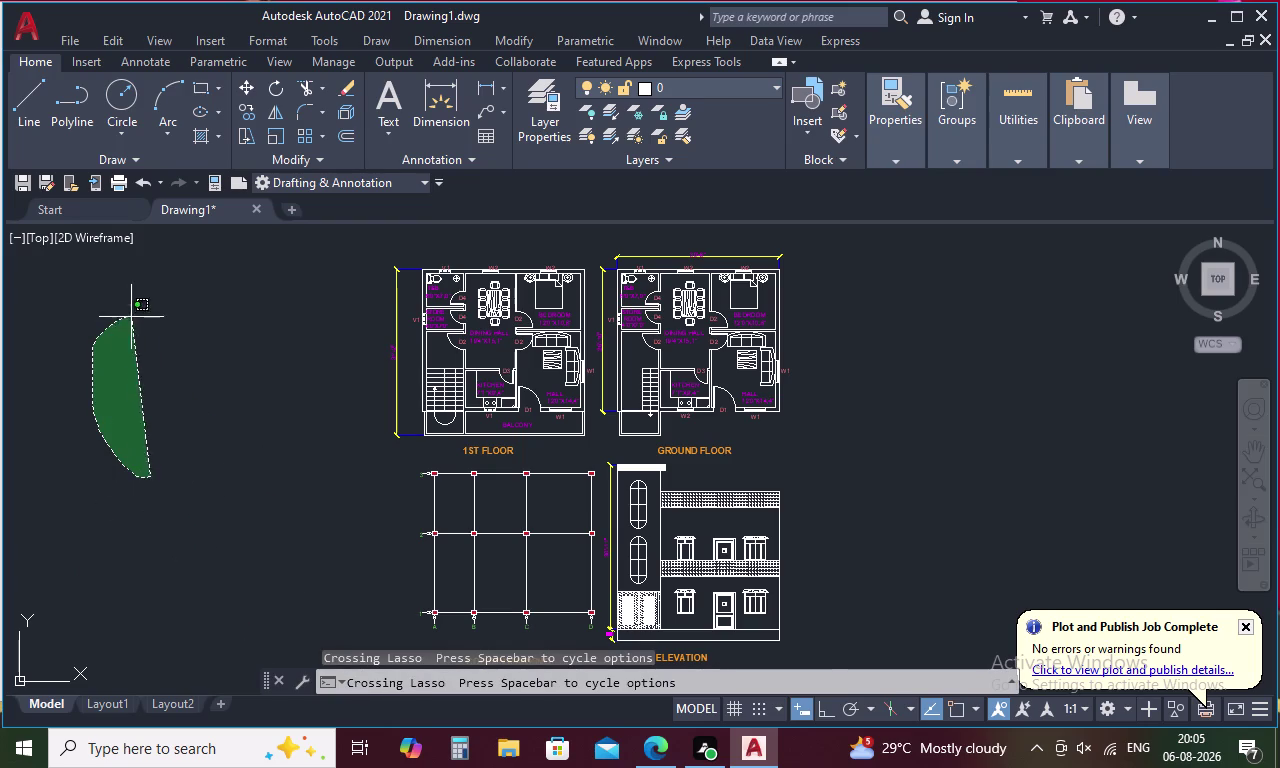
drag(130, 317, 57, 448)
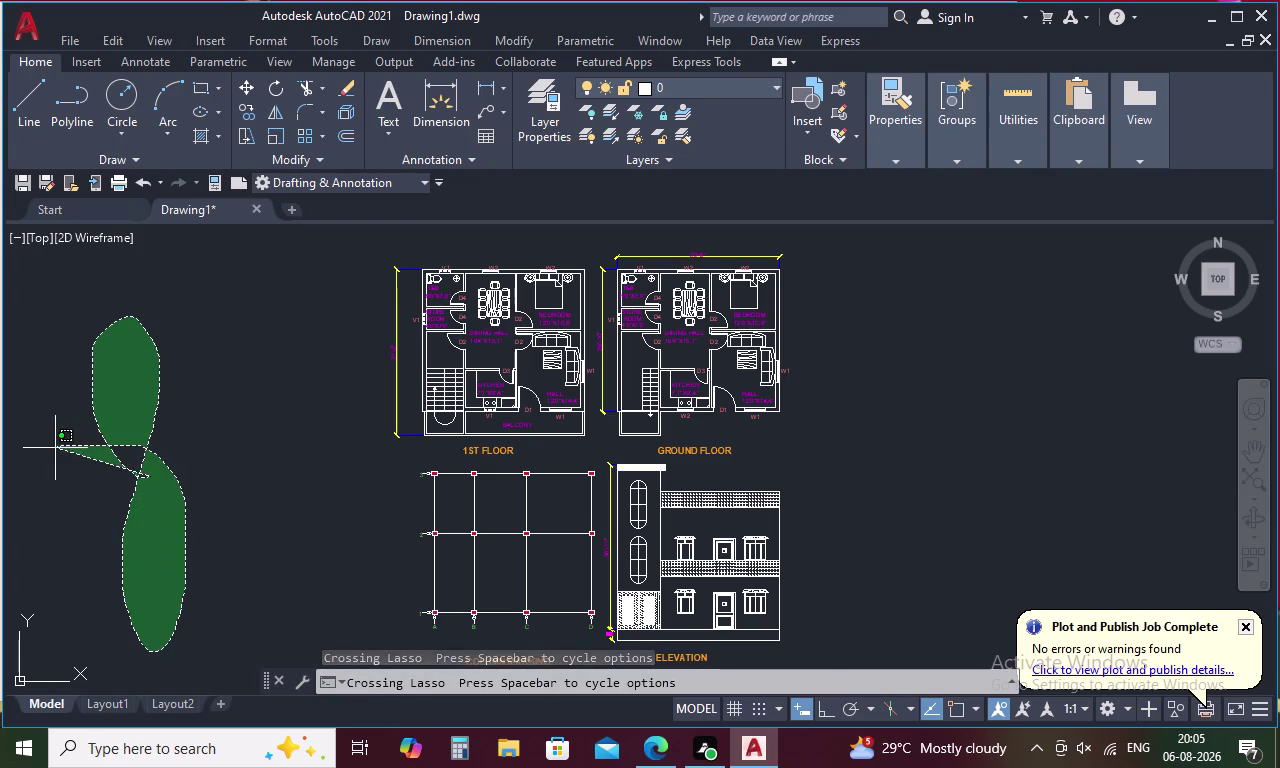
drag(57, 448, 213, 461)
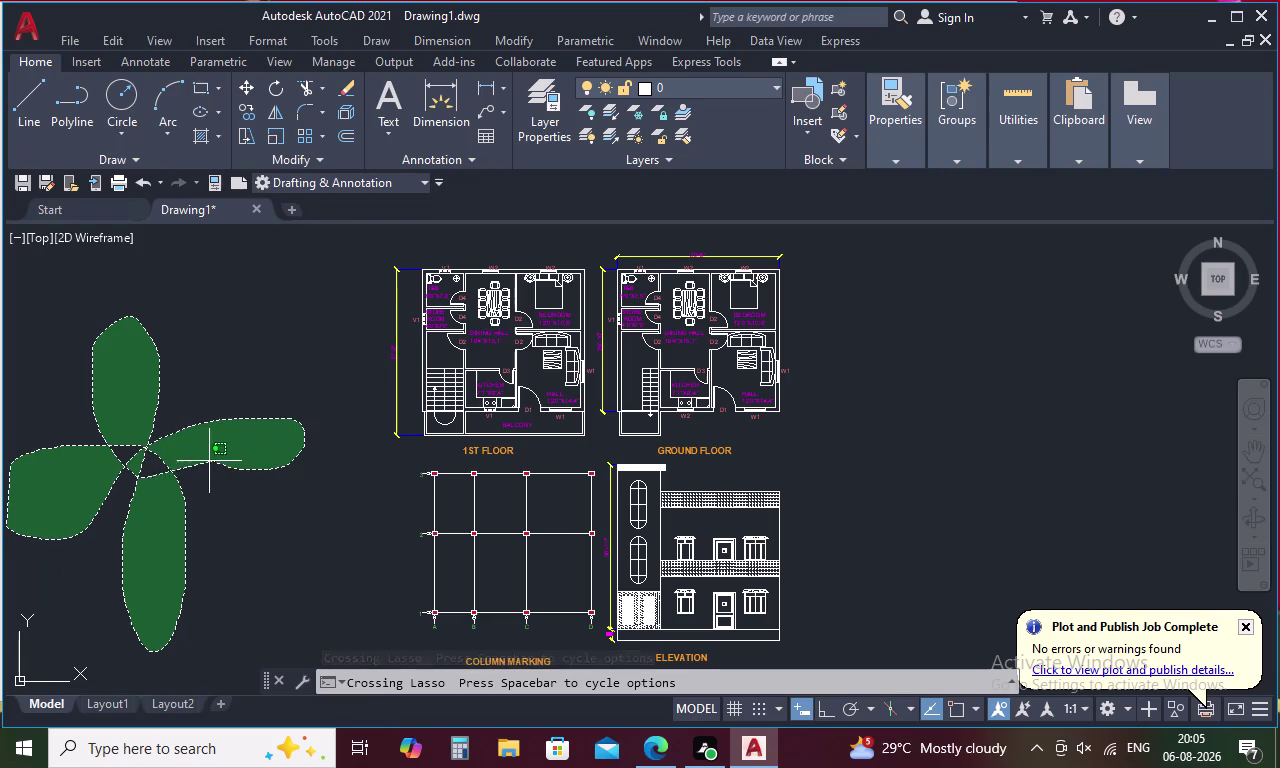
drag(213, 461, 166, 445)
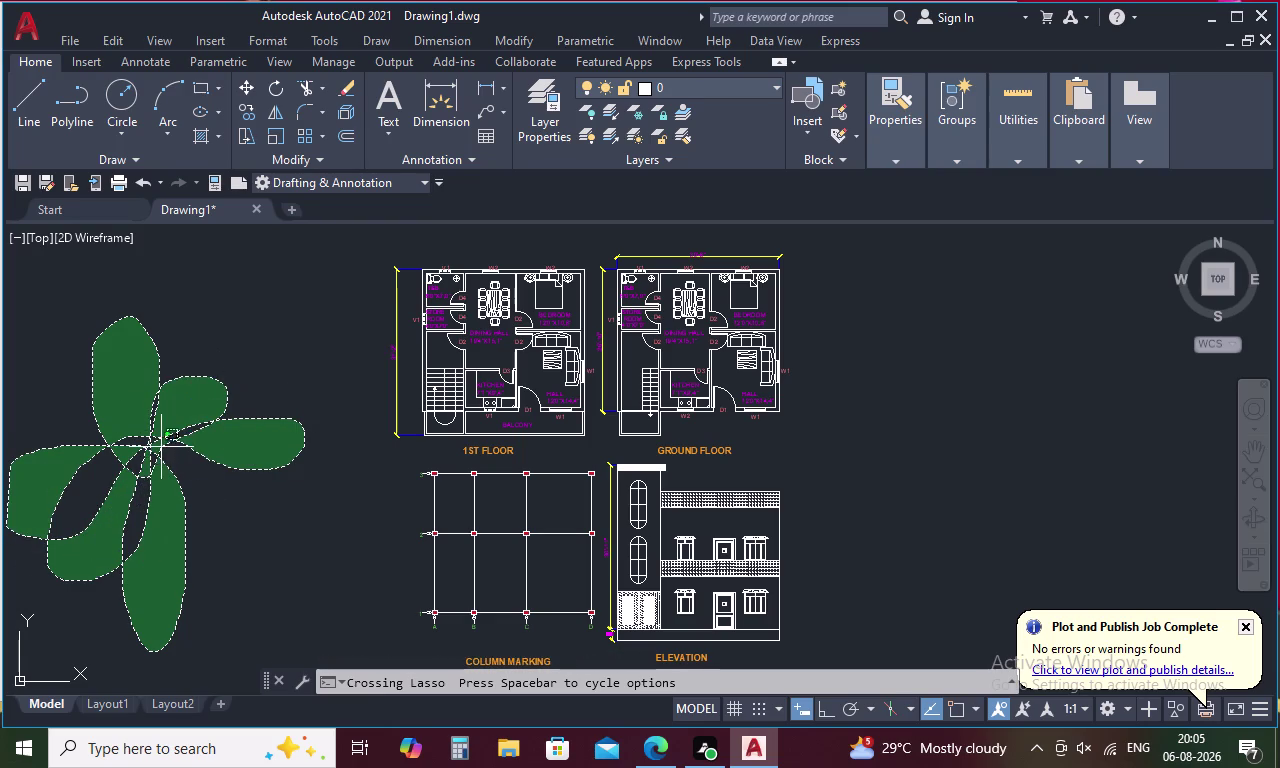
drag(166, 445, 155, 450)
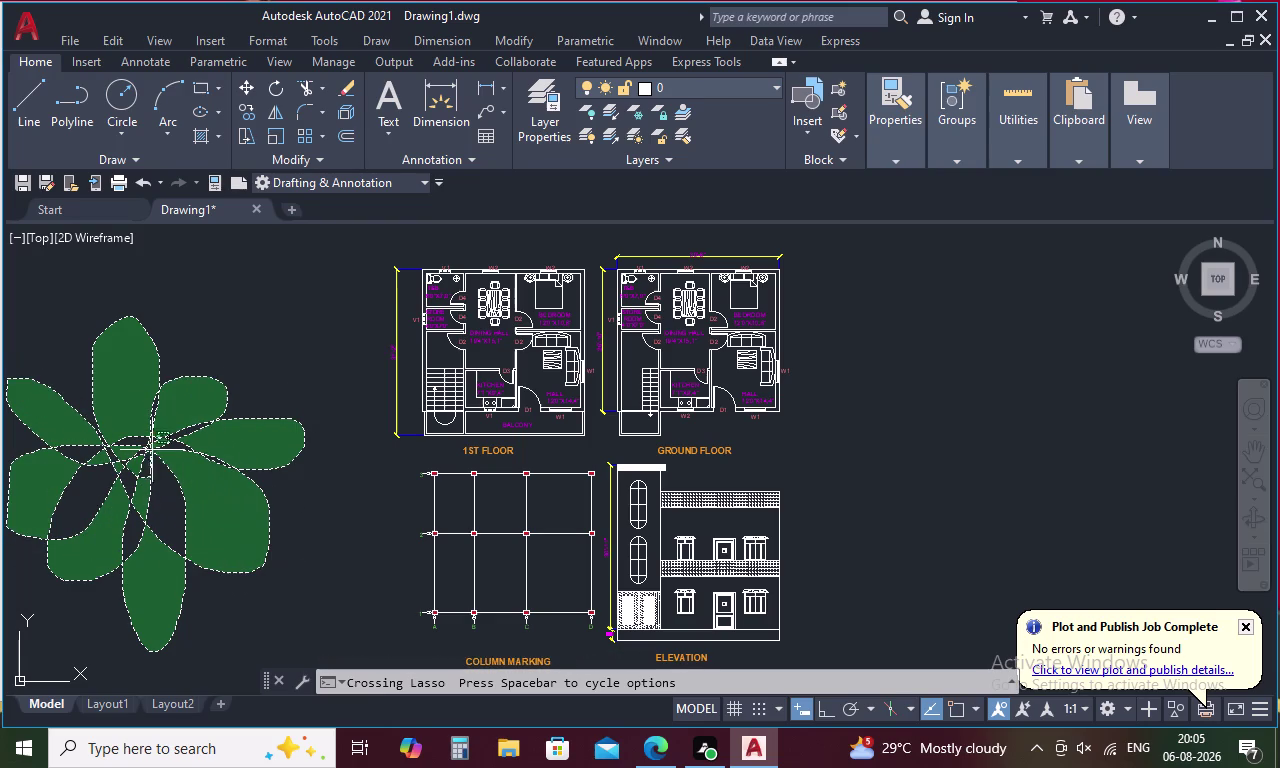
drag(155, 450, 78, 397)
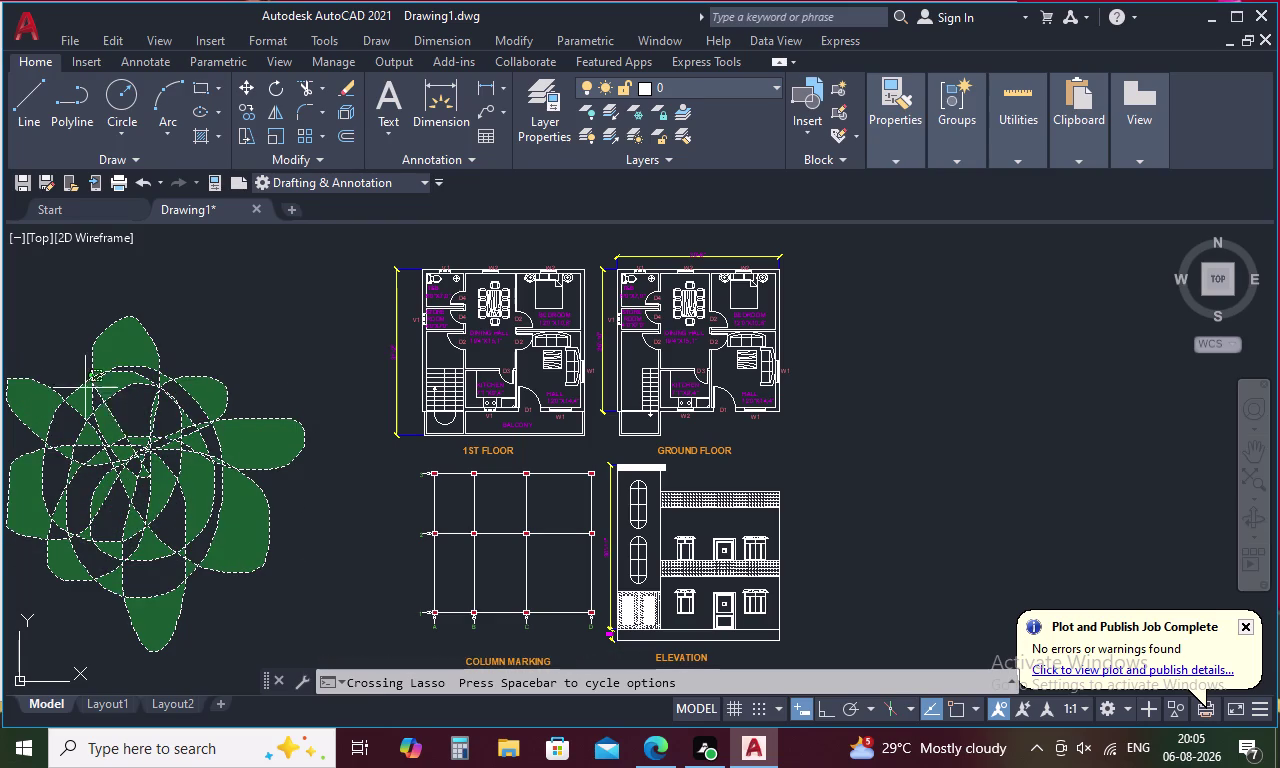
drag(78, 397, 29, 302)
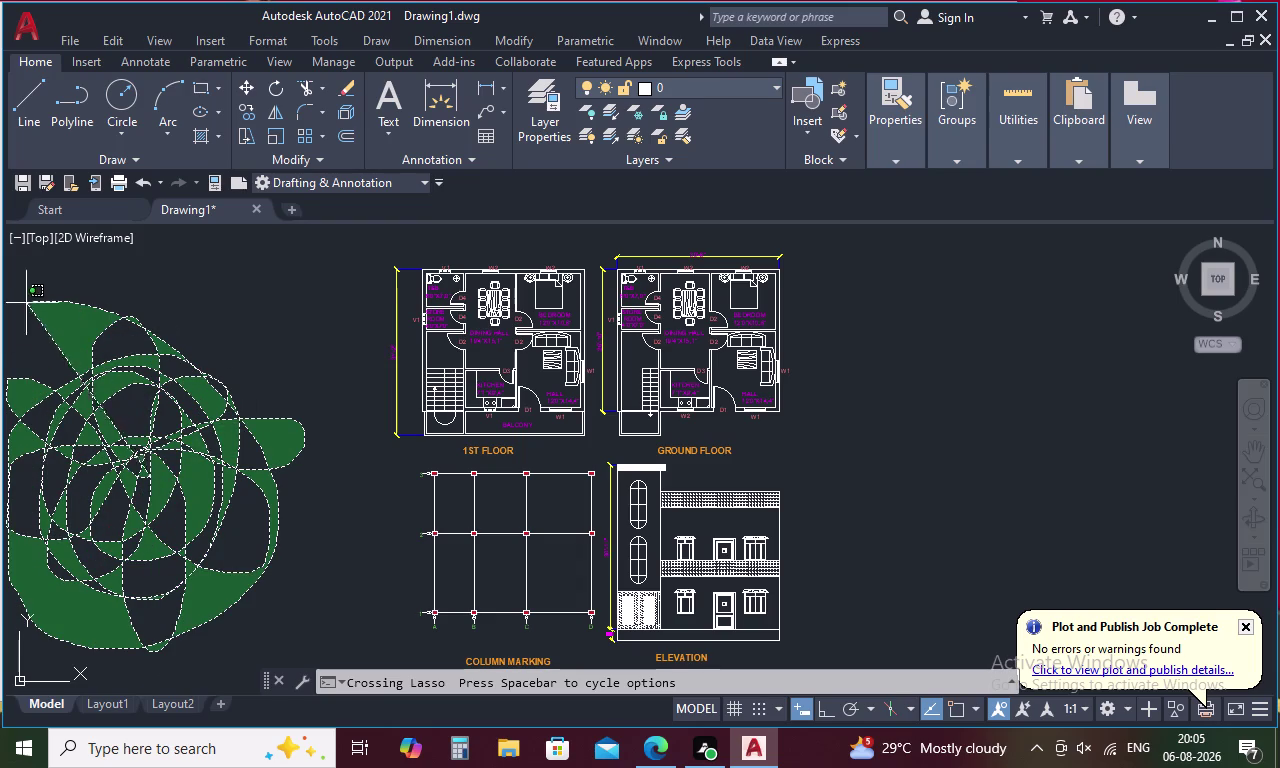
drag(29, 302, 185, 609)
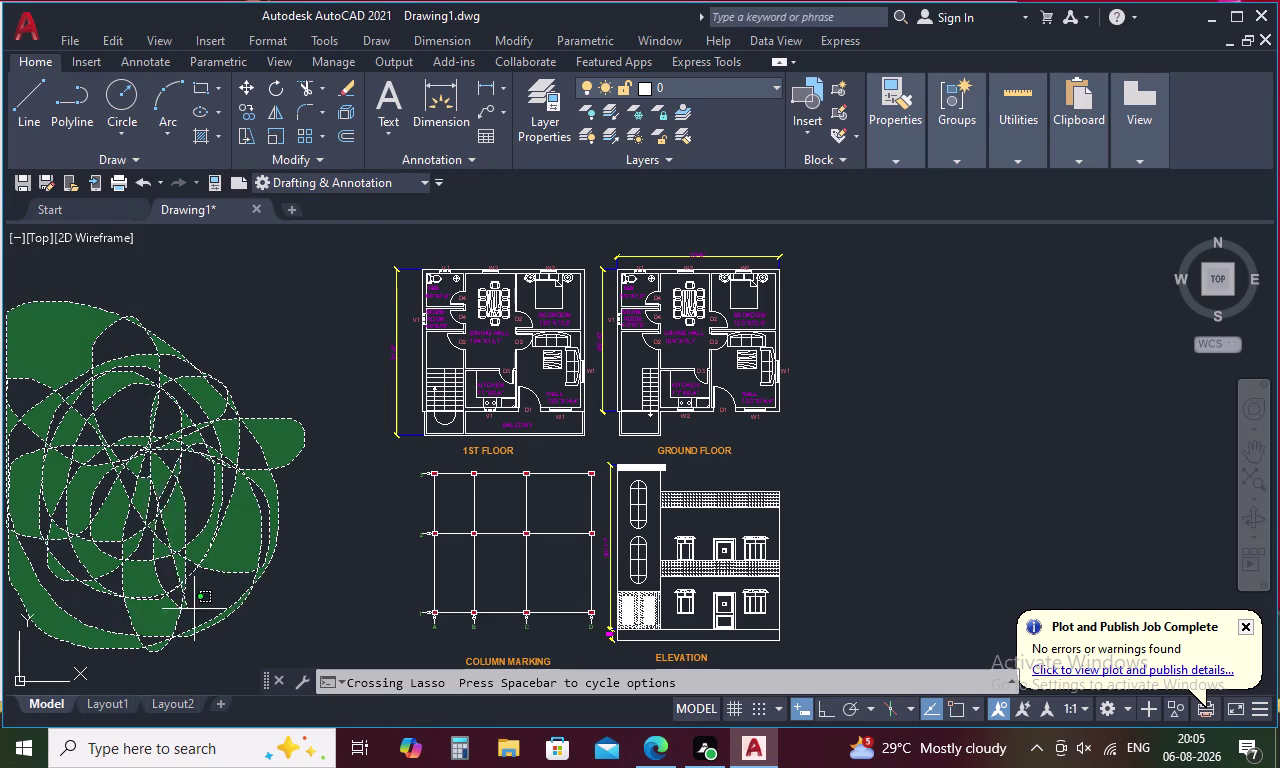
drag(185, 609, 95, 413)
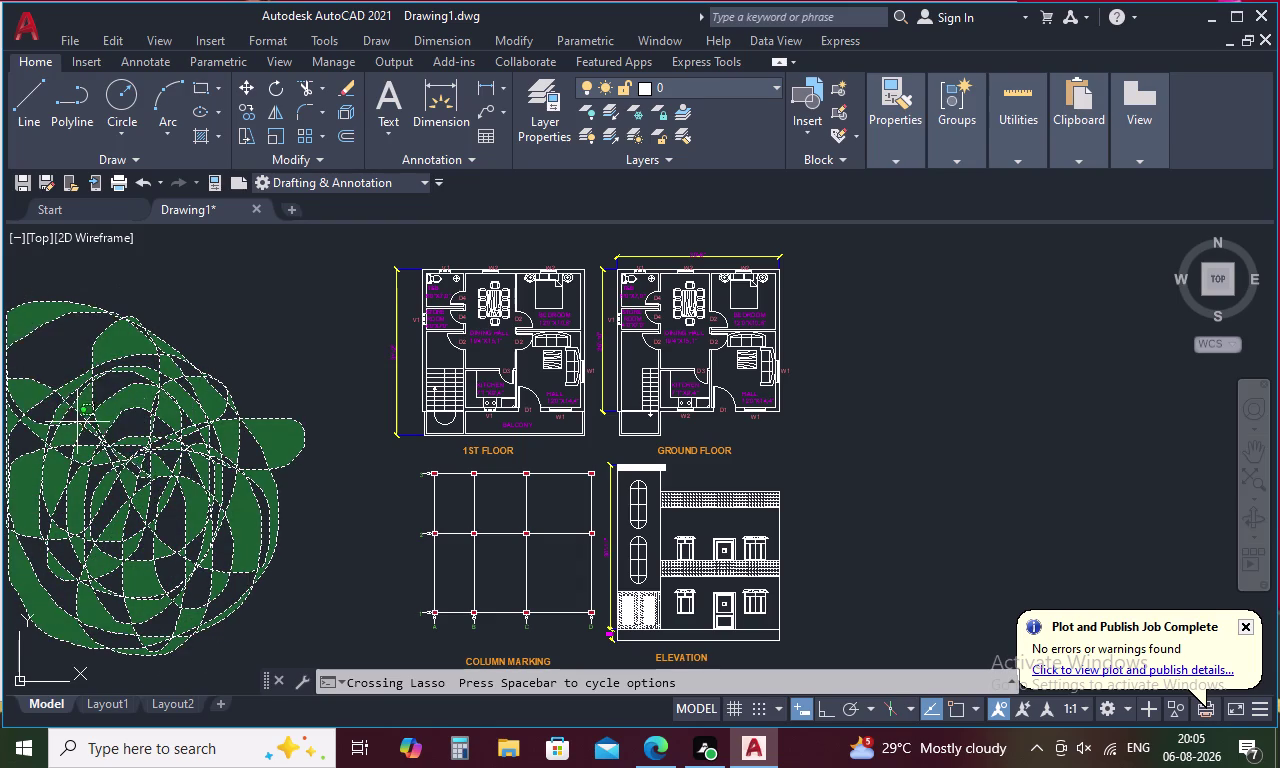
drag(95, 413, 96, 344)
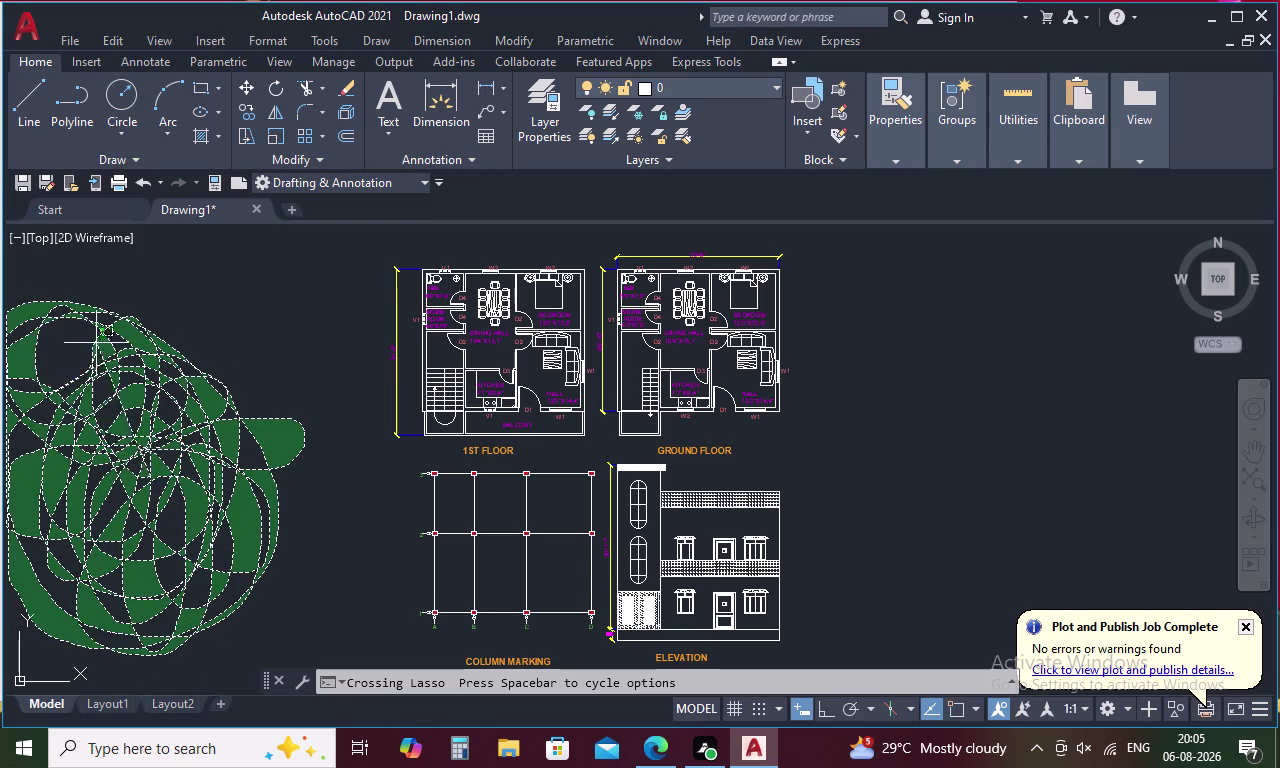
drag(96, 344, 246, 566)
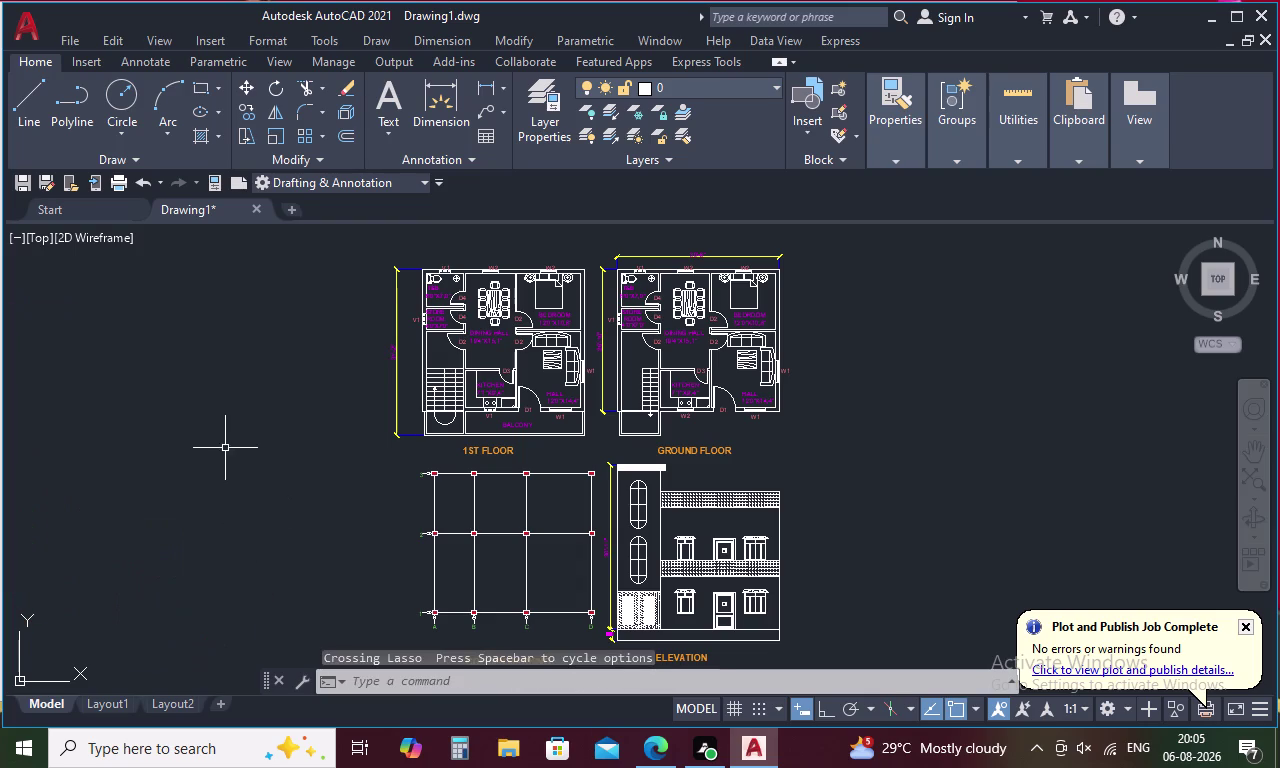
drag(208, 373, 150, 602)
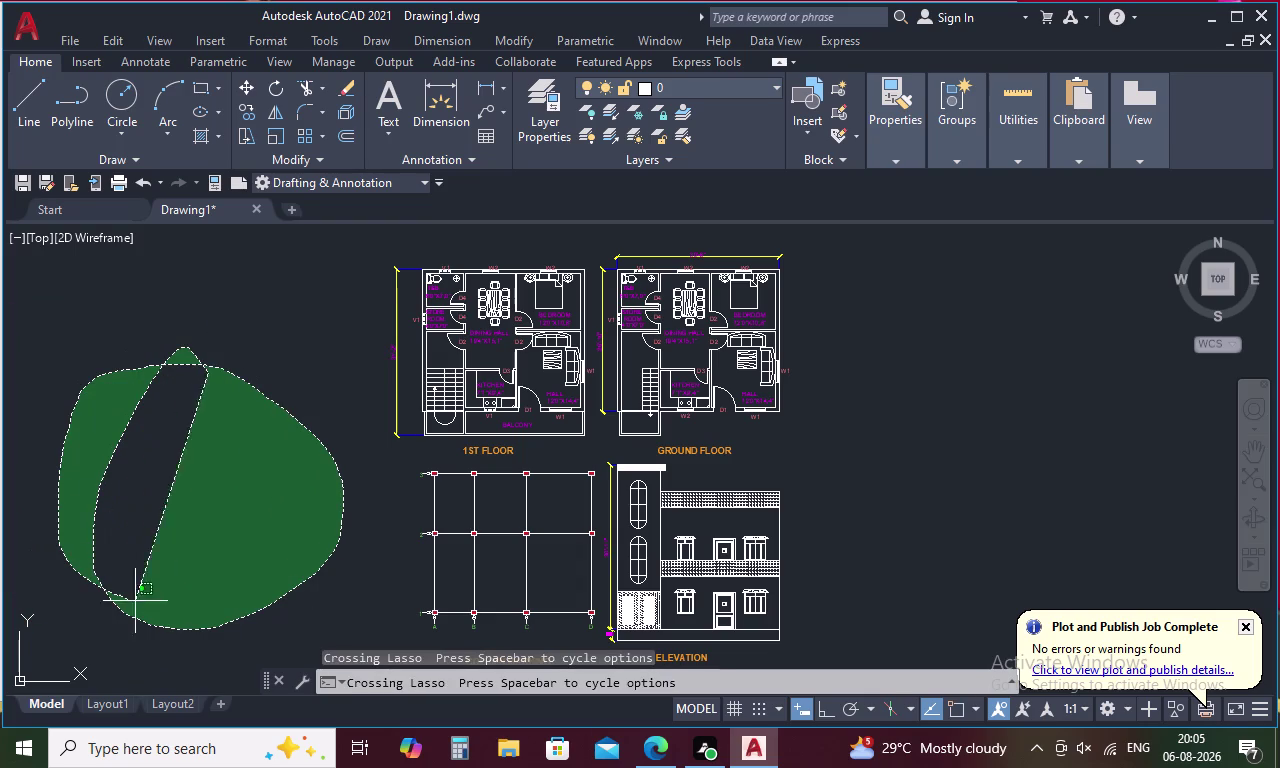
drag(150, 602, 324, 586)
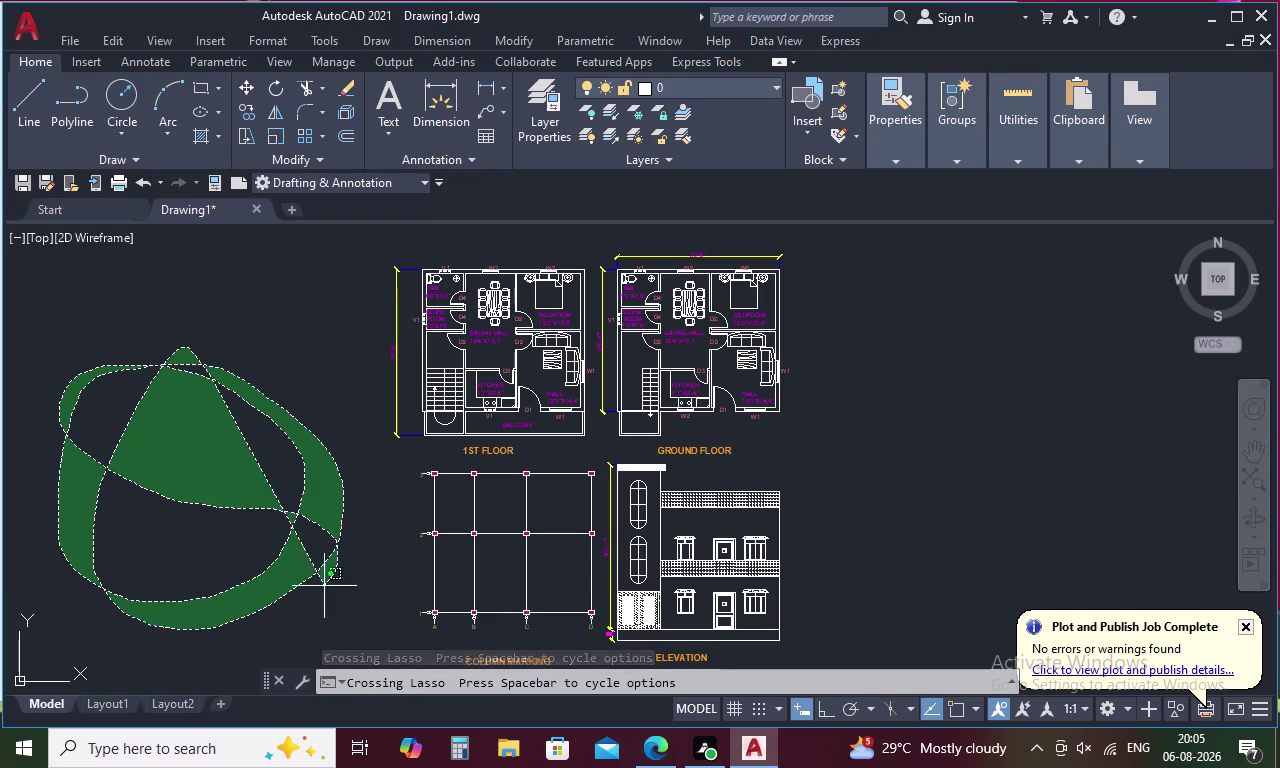
drag(324, 586, 164, 478)
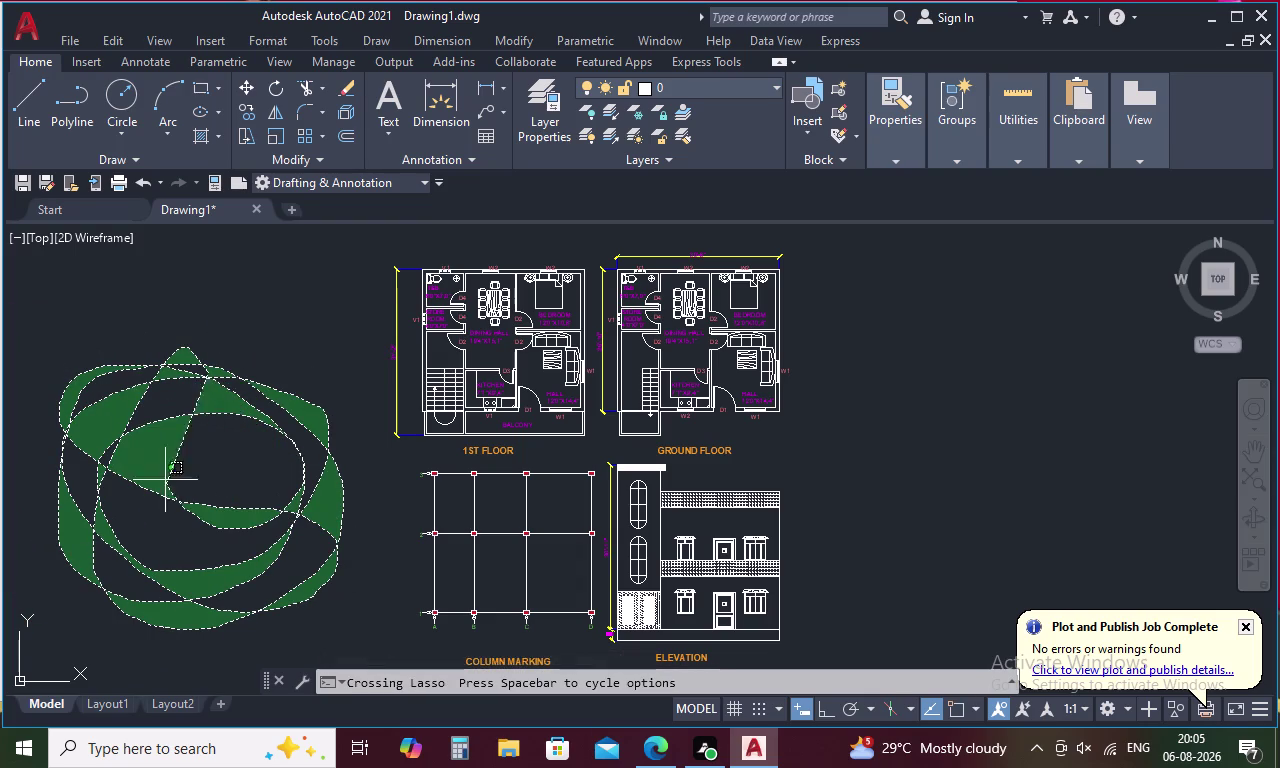
drag(164, 478, 92, 359)
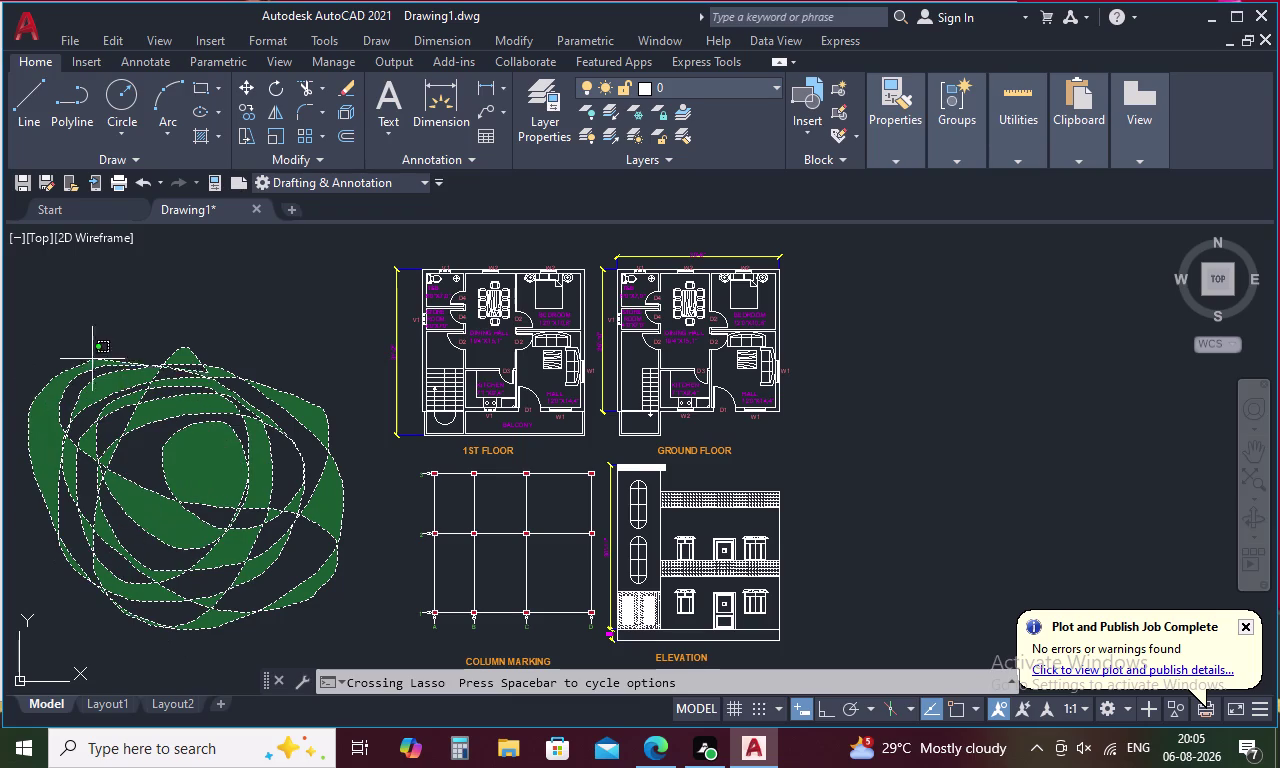
drag(92, 359, 282, 498)
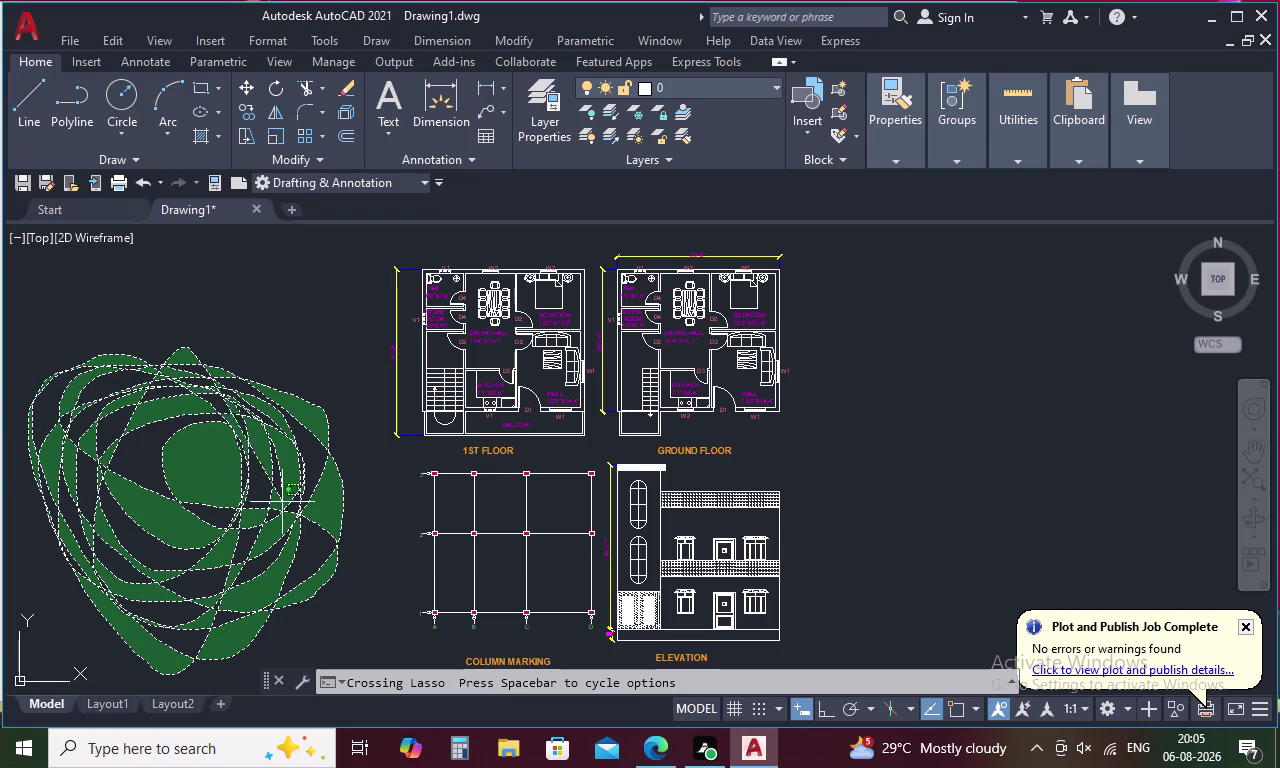
drag(282, 498, 253, 452)
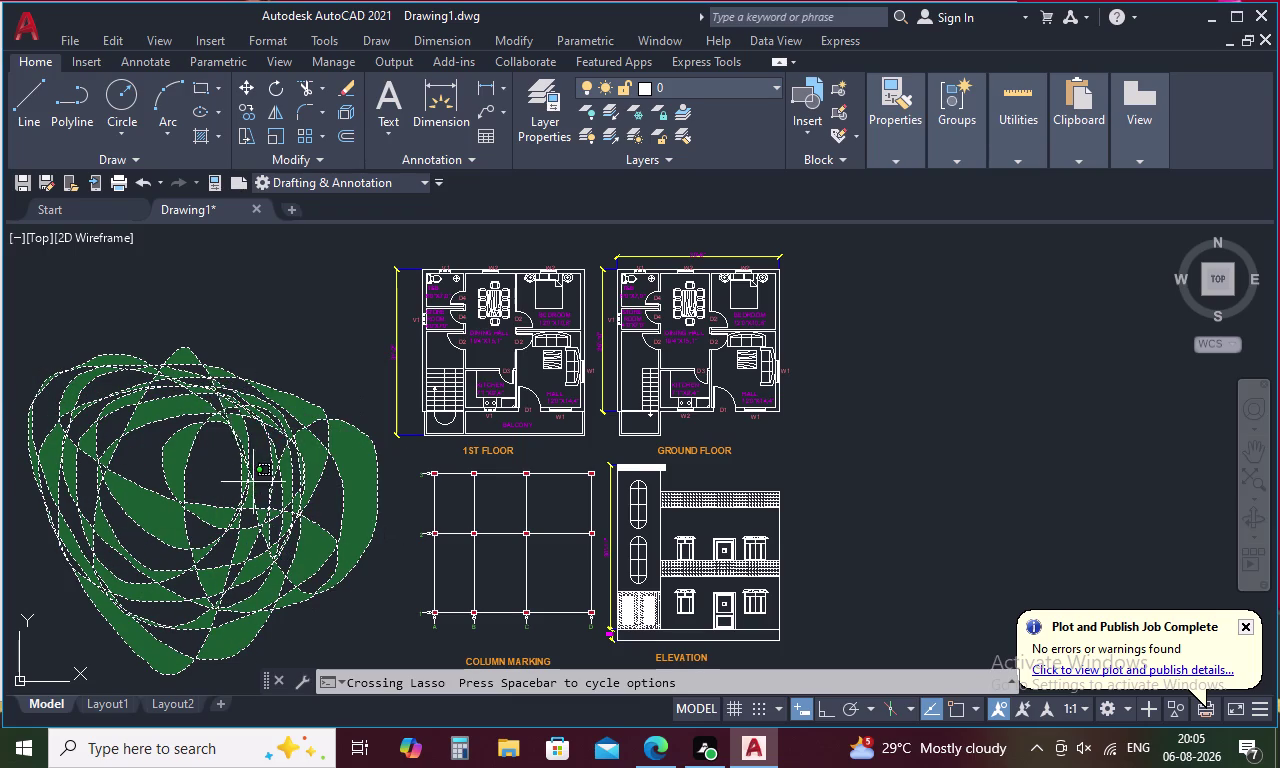
drag(253, 452, 279, 352)
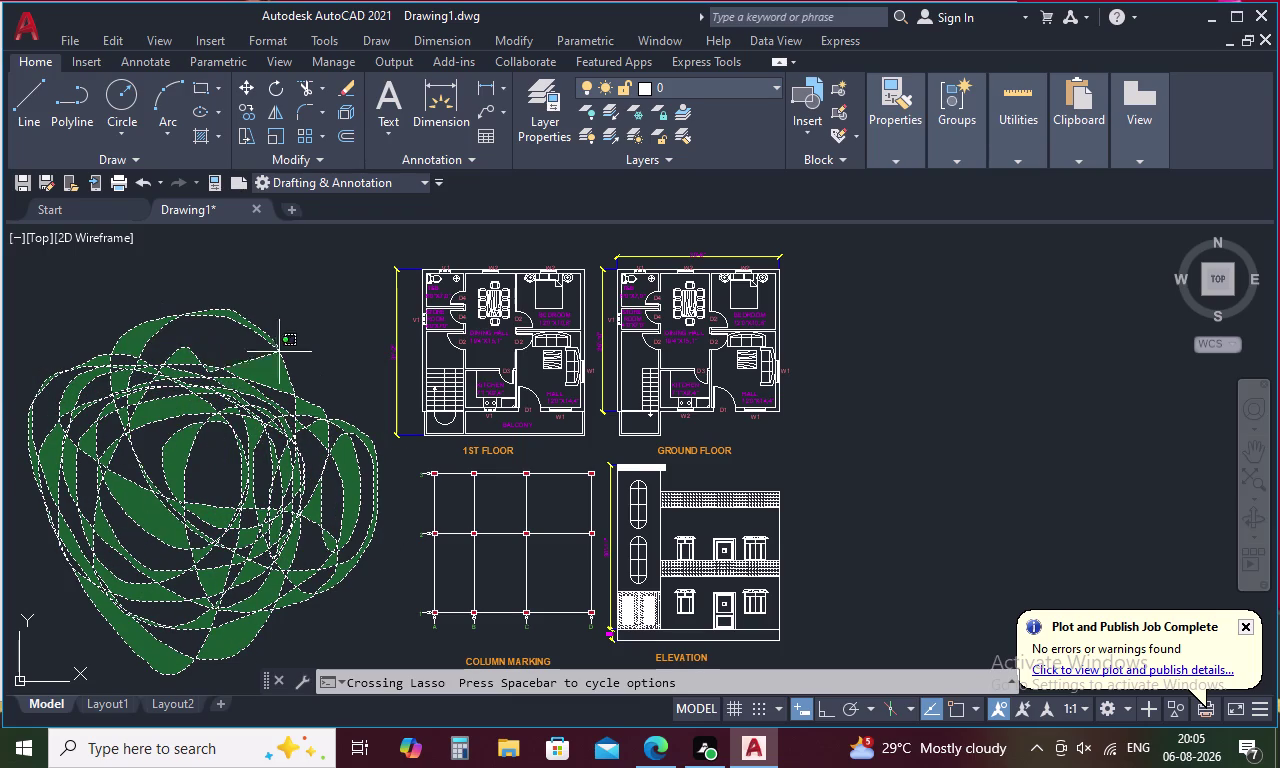
drag(279, 352, 128, 409)
drag(132, 421, 162, 349)
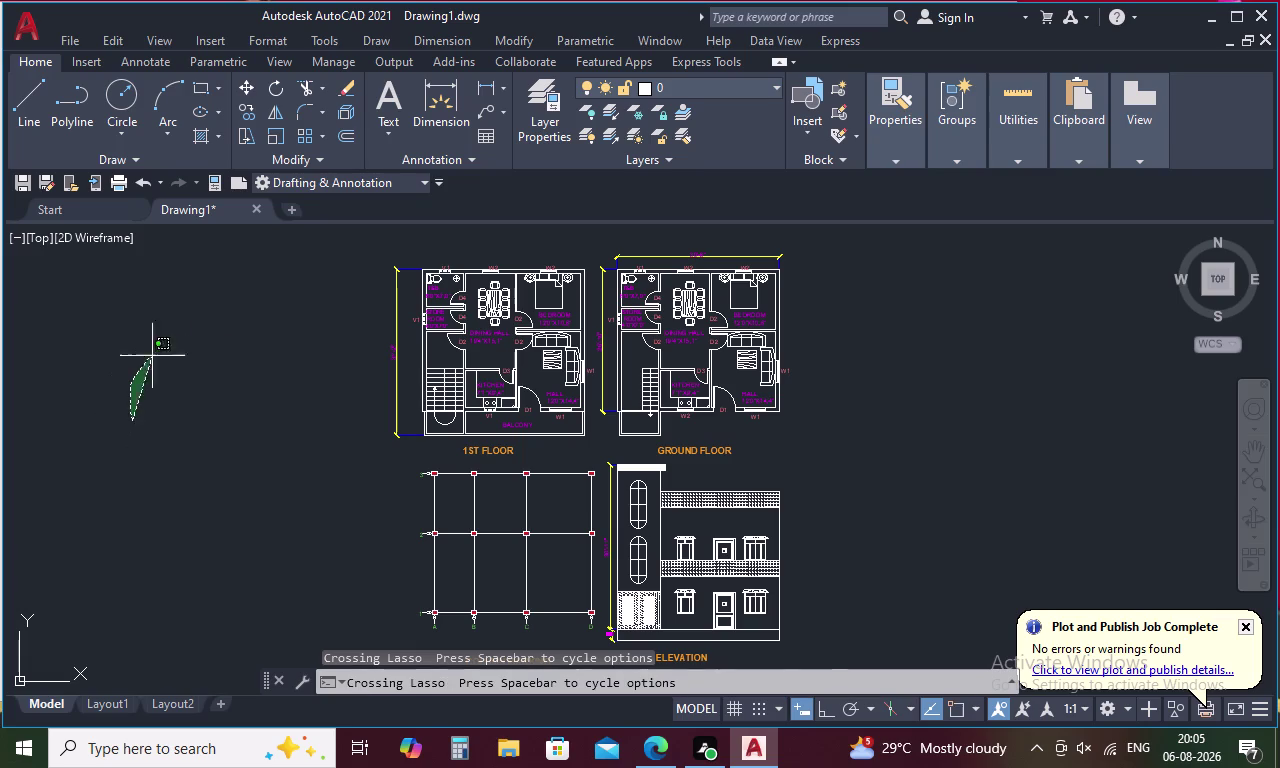
drag(162, 349, 135, 384)
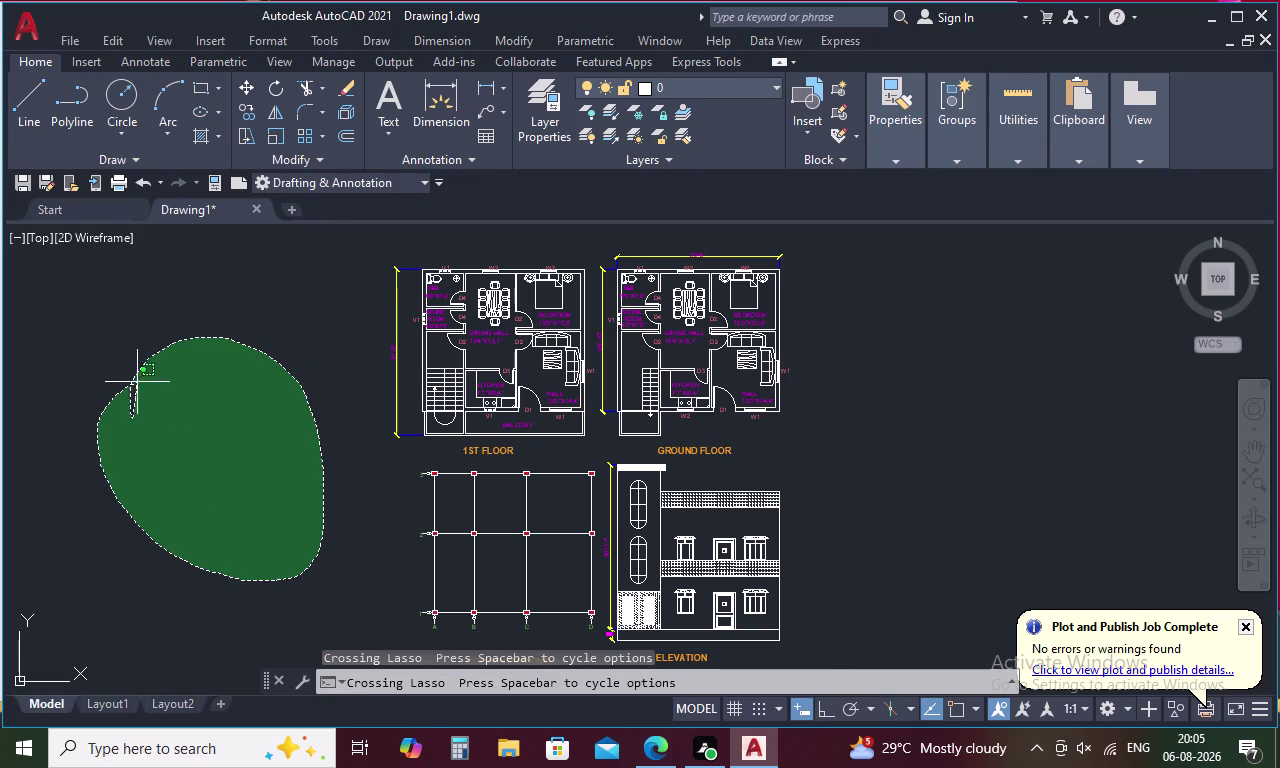
drag(135, 384, 171, 538)
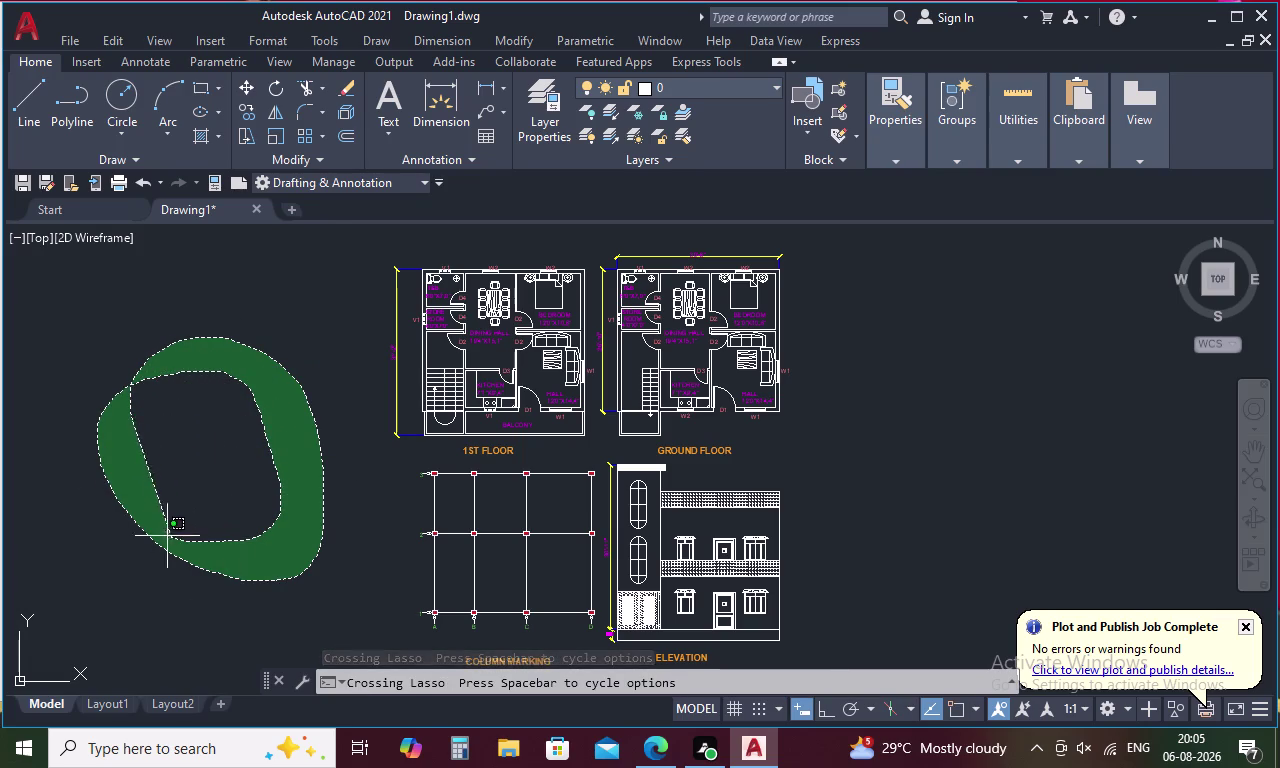
drag(171, 538, 175, 484)
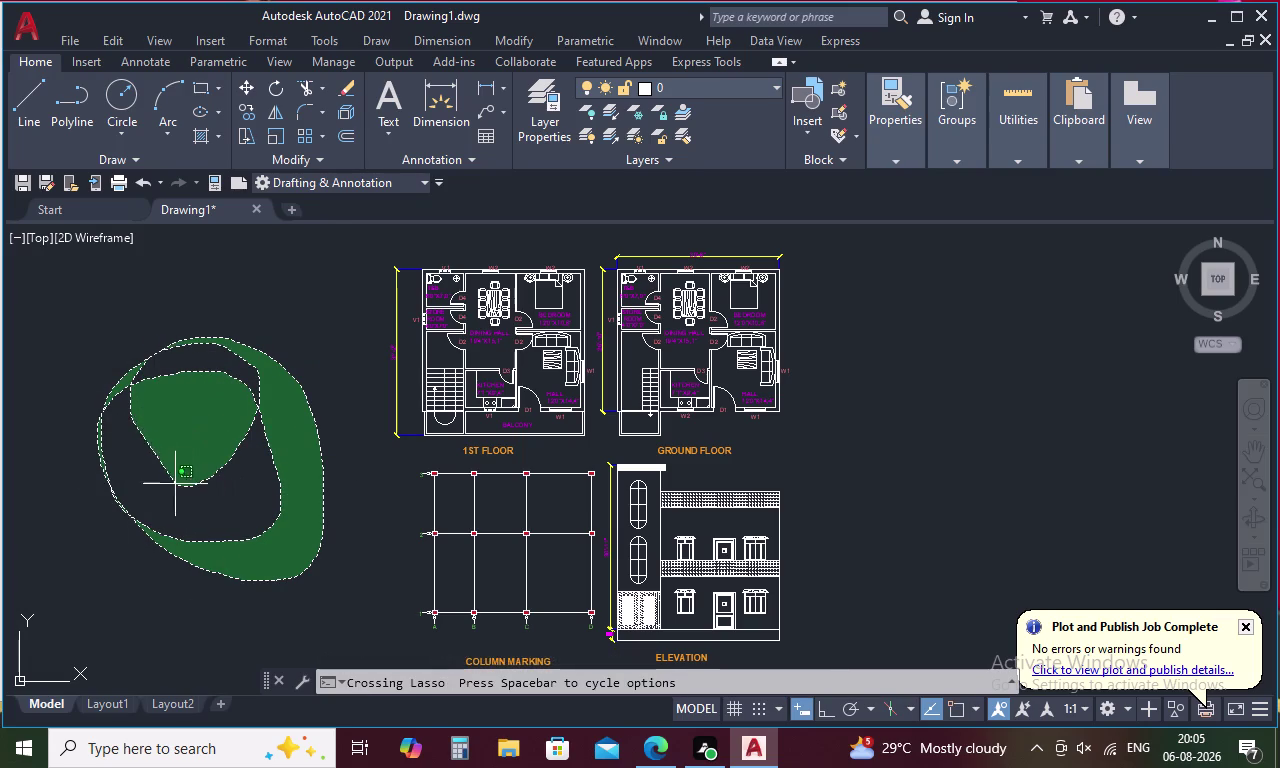
drag(175, 484, 210, 598)
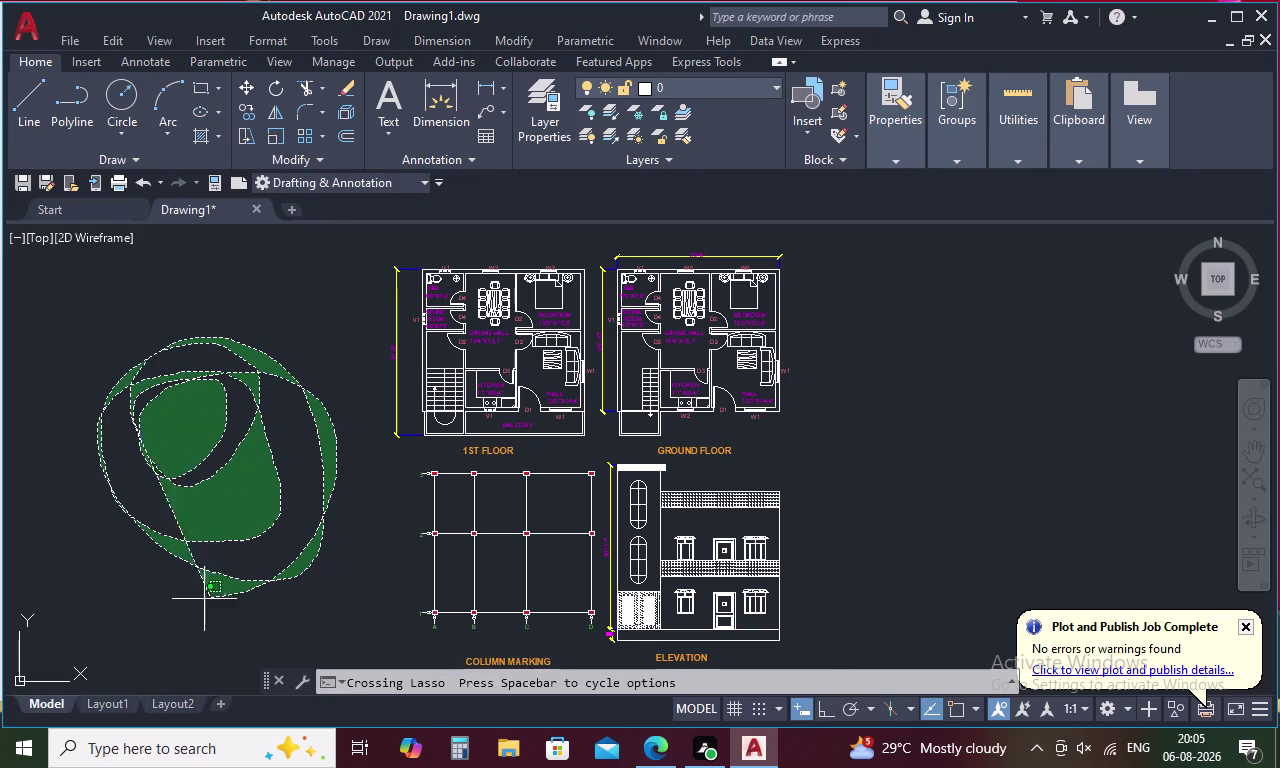
drag(210, 598, 308, 521)
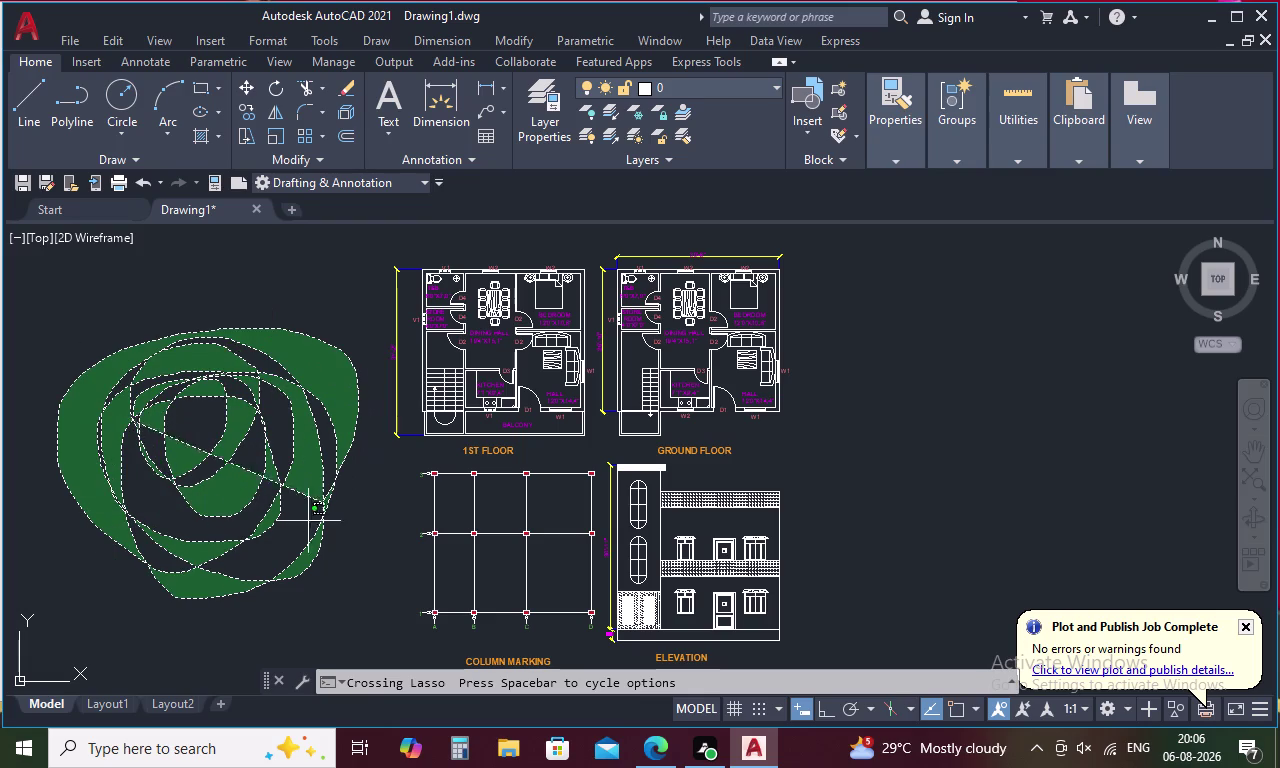
drag(308, 521, 216, 433)
drag(140, 406, 186, 585)
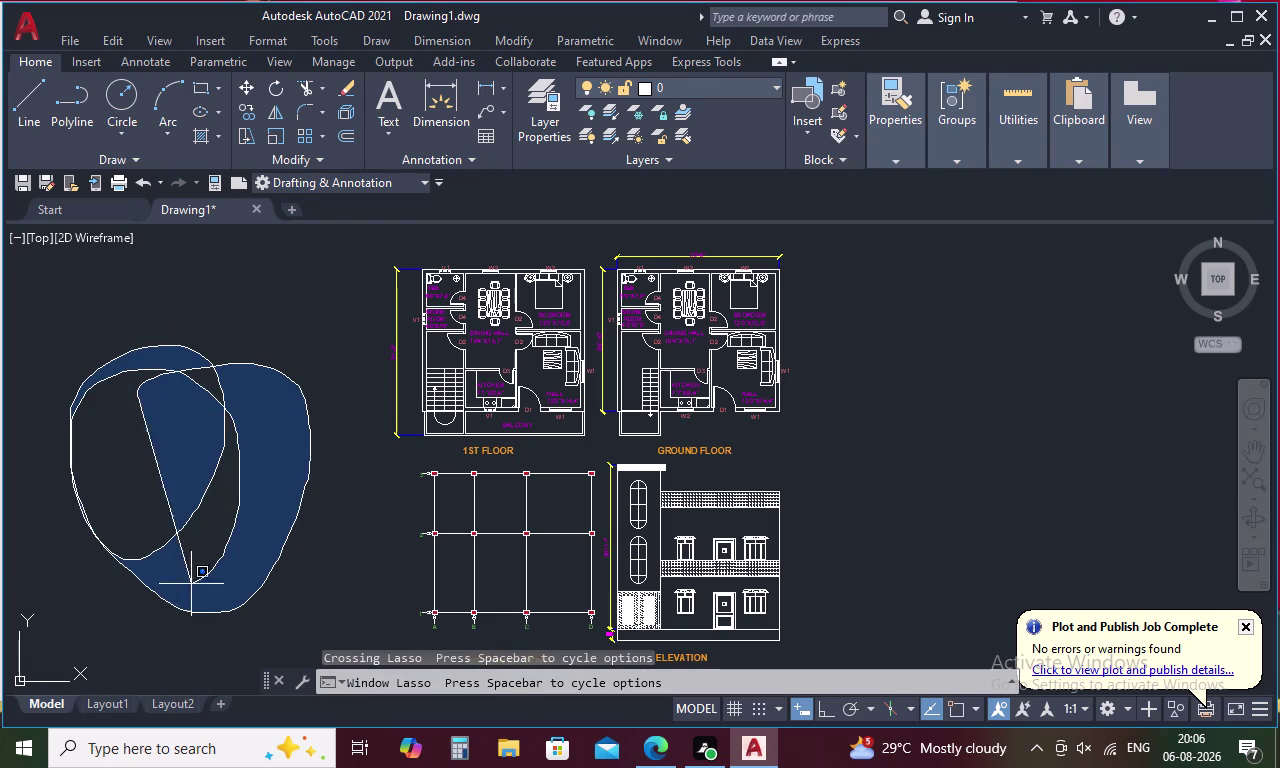
drag(186, 585, 209, 490)
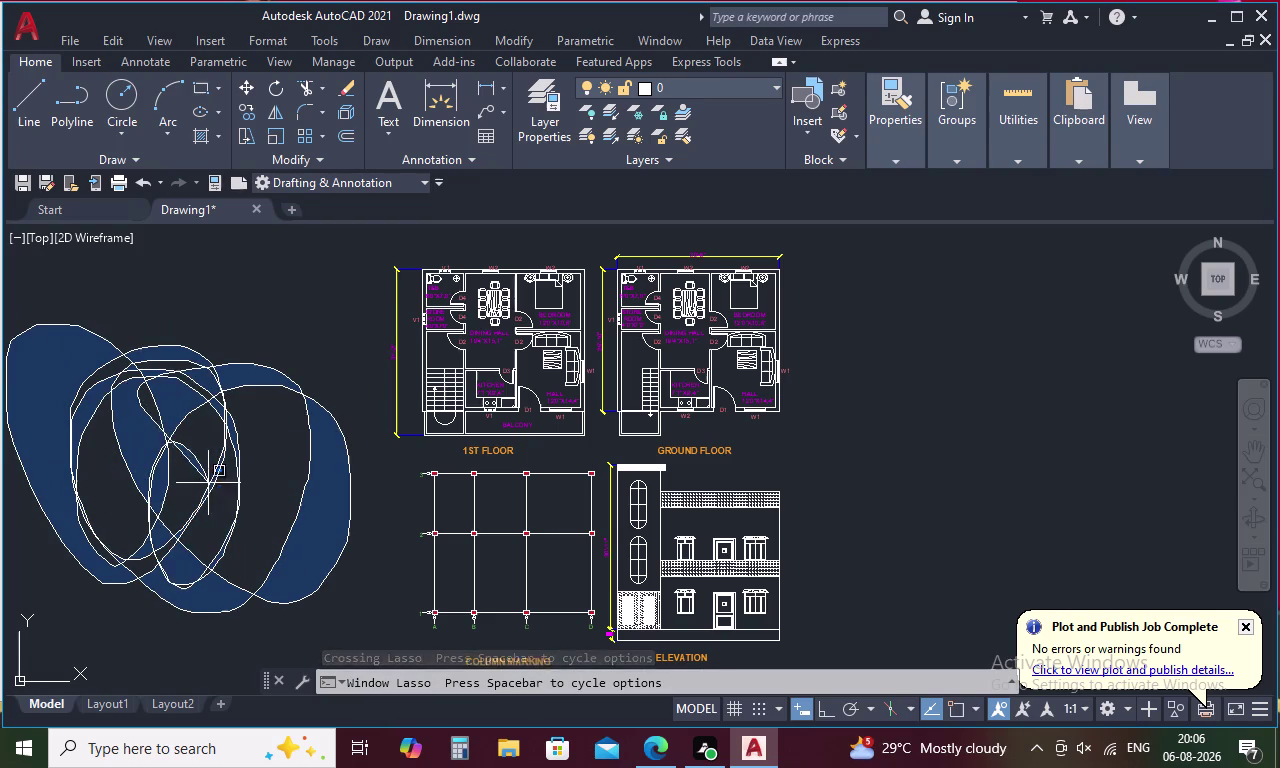
drag(209, 490, 197, 465)
drag(184, 438, 246, 449)
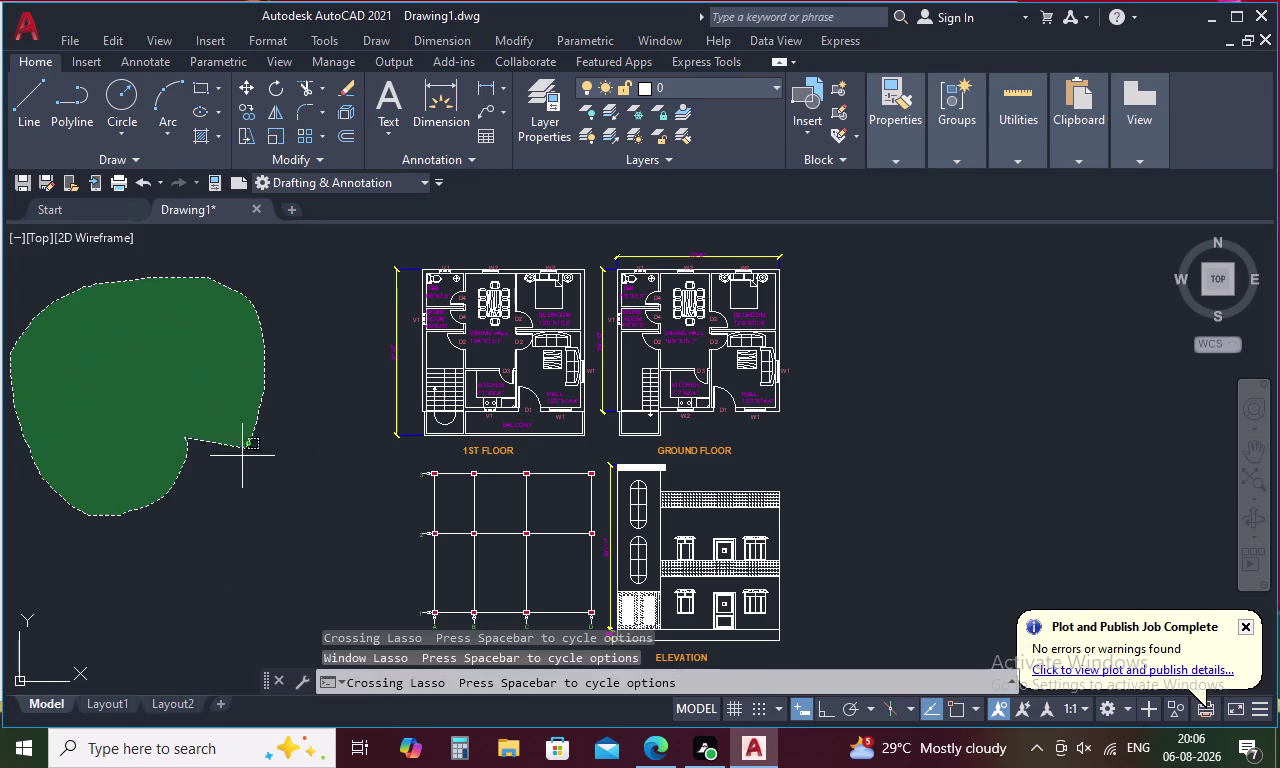
drag(246, 449, 129, 304)
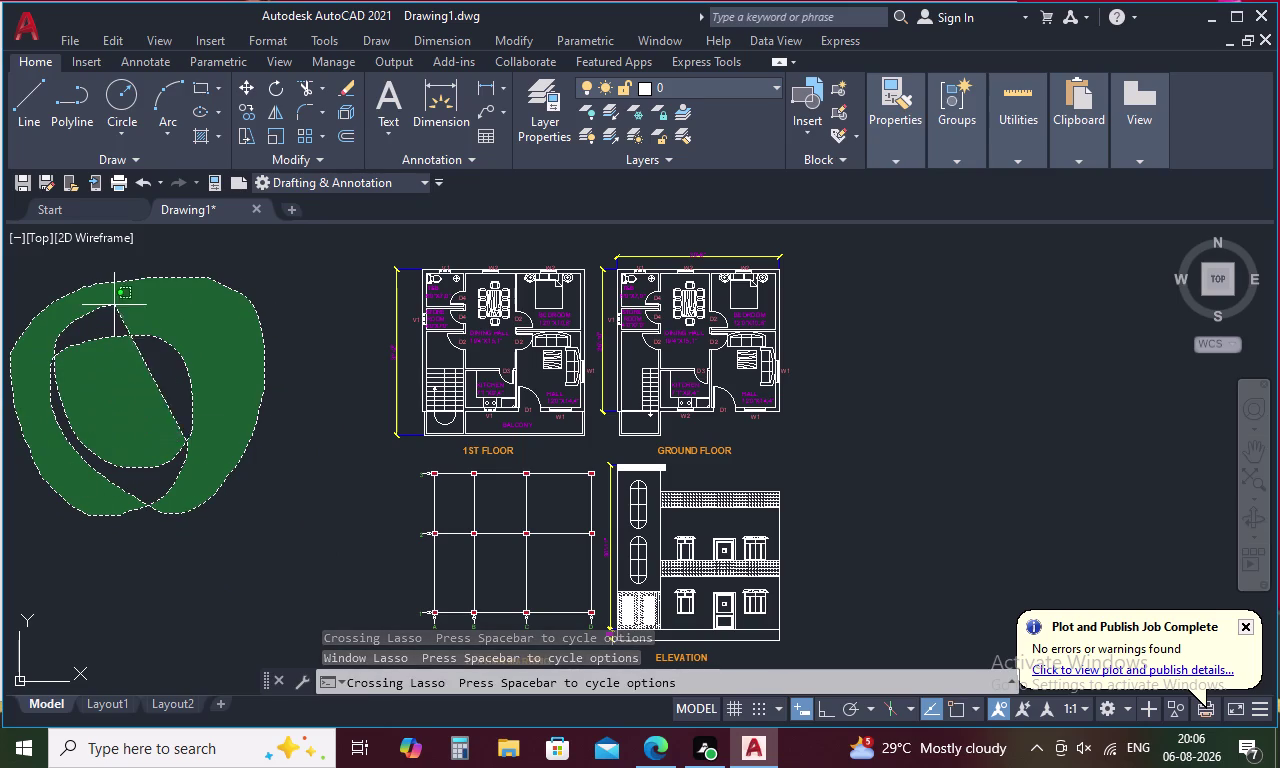
drag(129, 304, 104, 446)
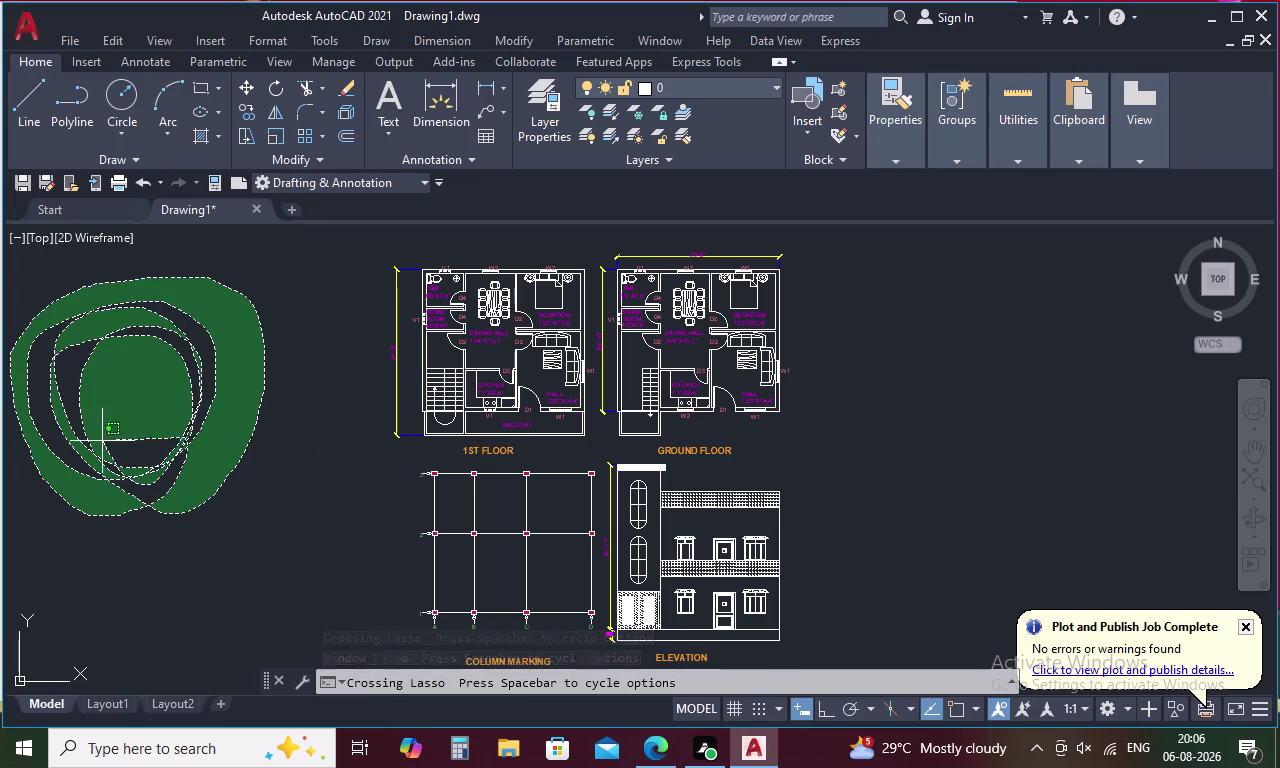
drag(104, 446, 305, 617)
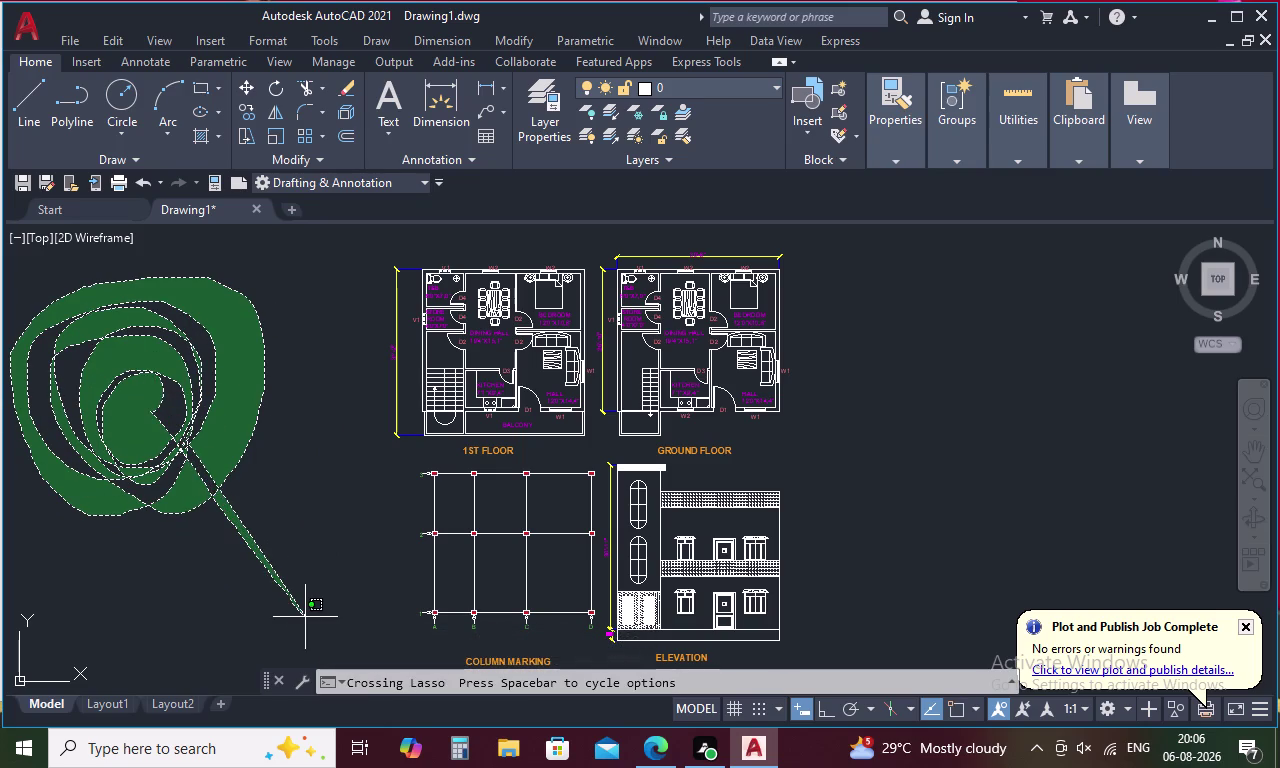
drag(305, 617, 299, 607)
click(297, 601)
click(205, 398)
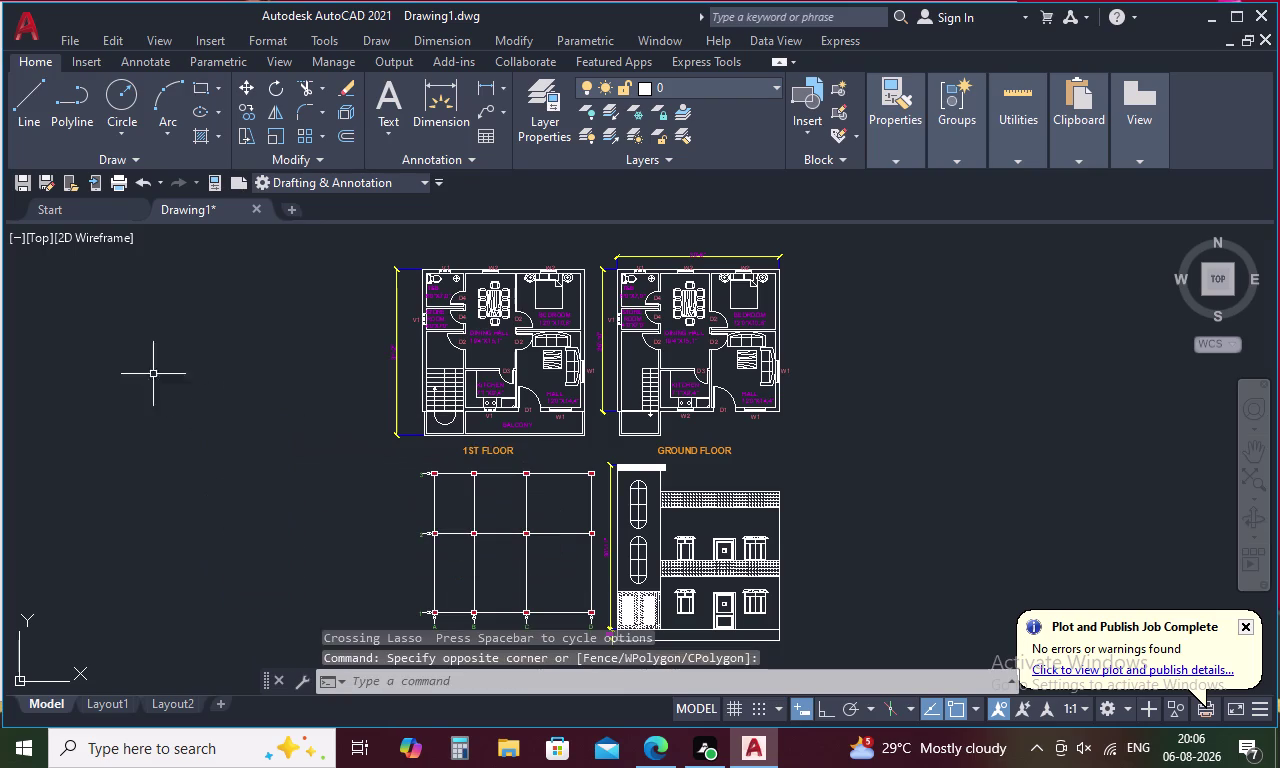
drag(134, 371, 151, 437)
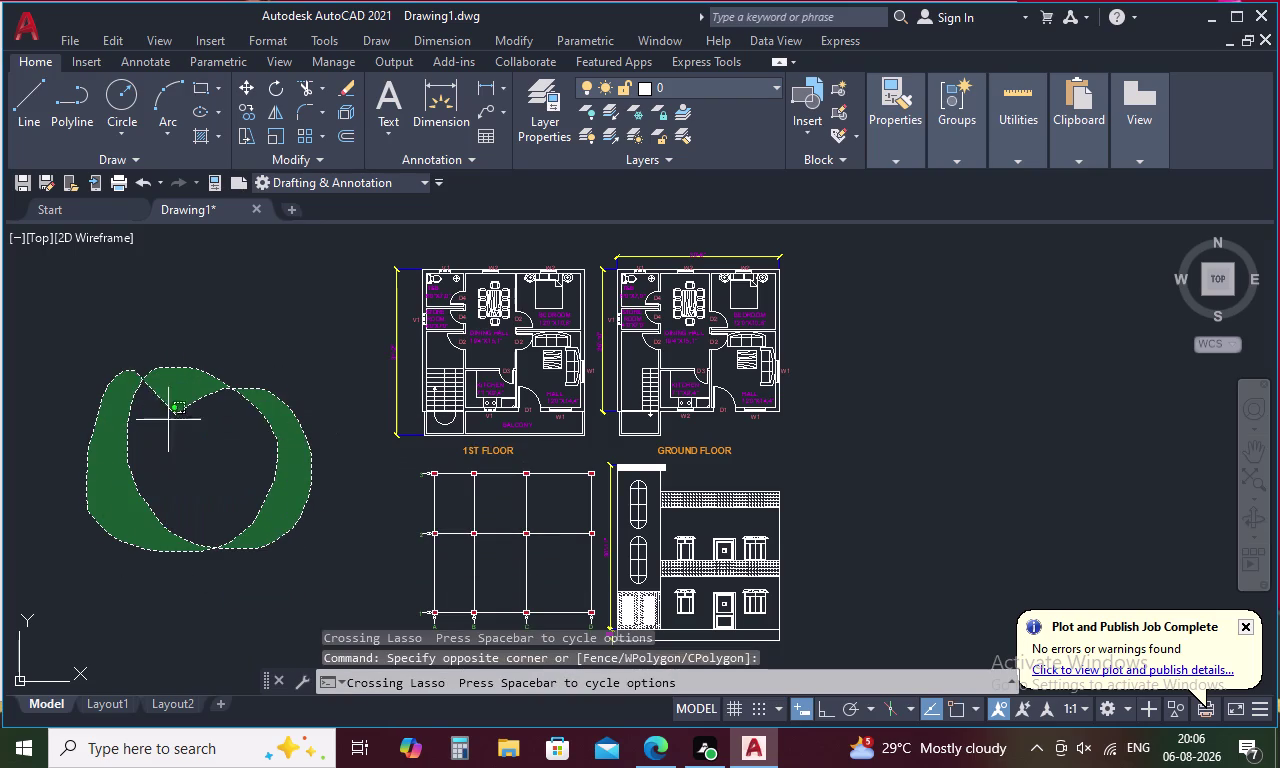
drag(151, 437, 243, 430)
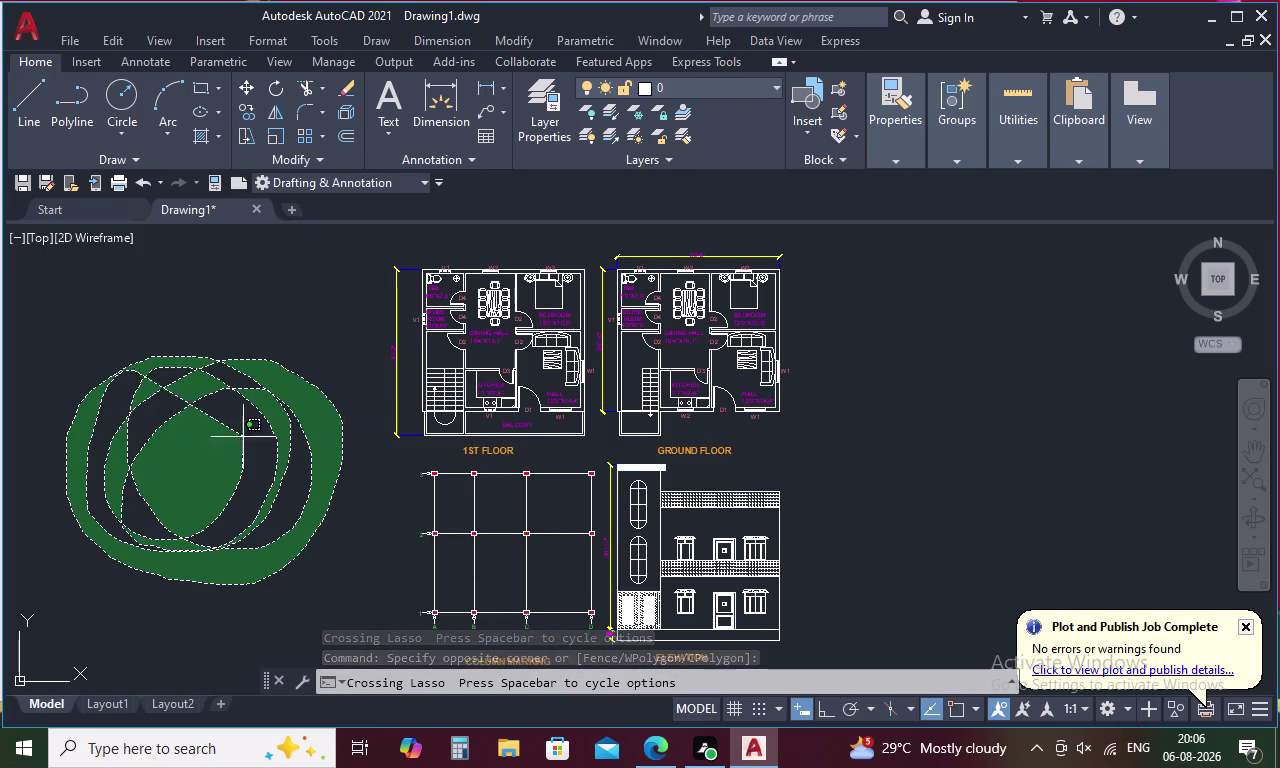
drag(243, 430, 168, 679)
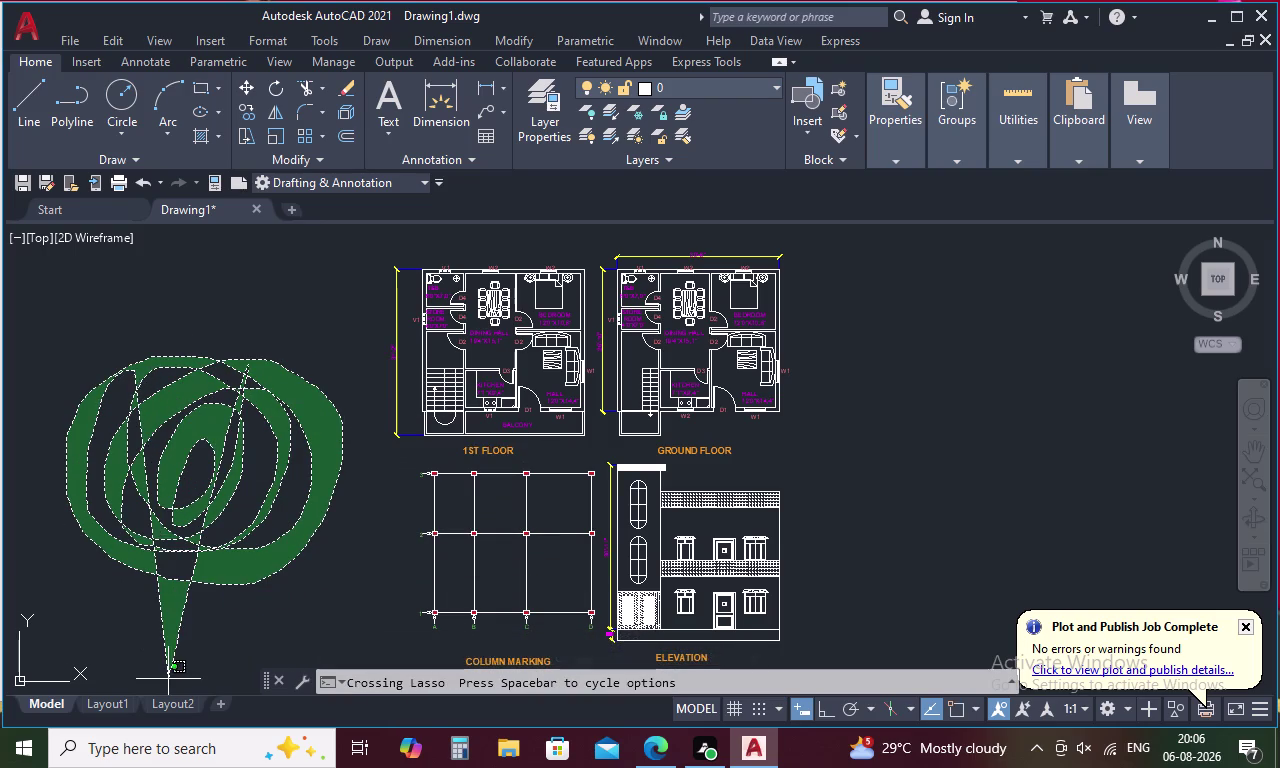
drag(168, 679, 166, 665)
click(139, 548)
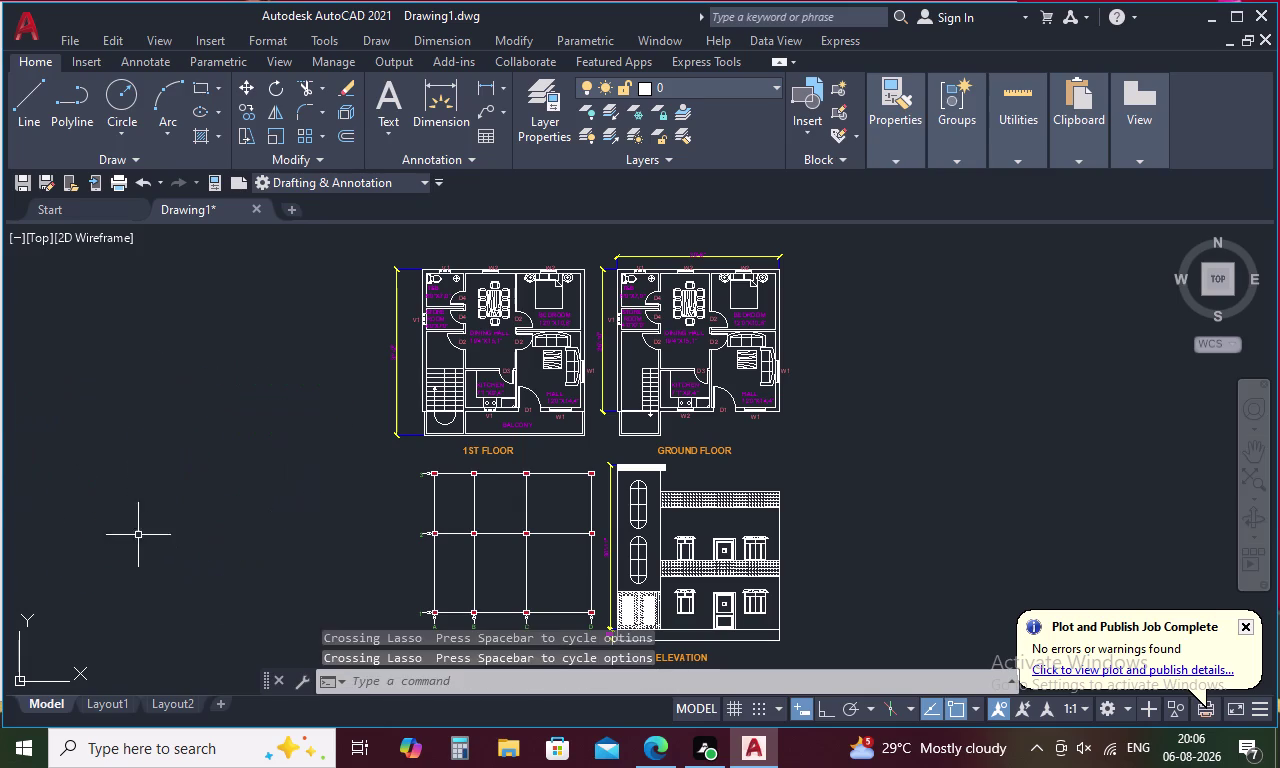
drag(107, 431, 245, 454)
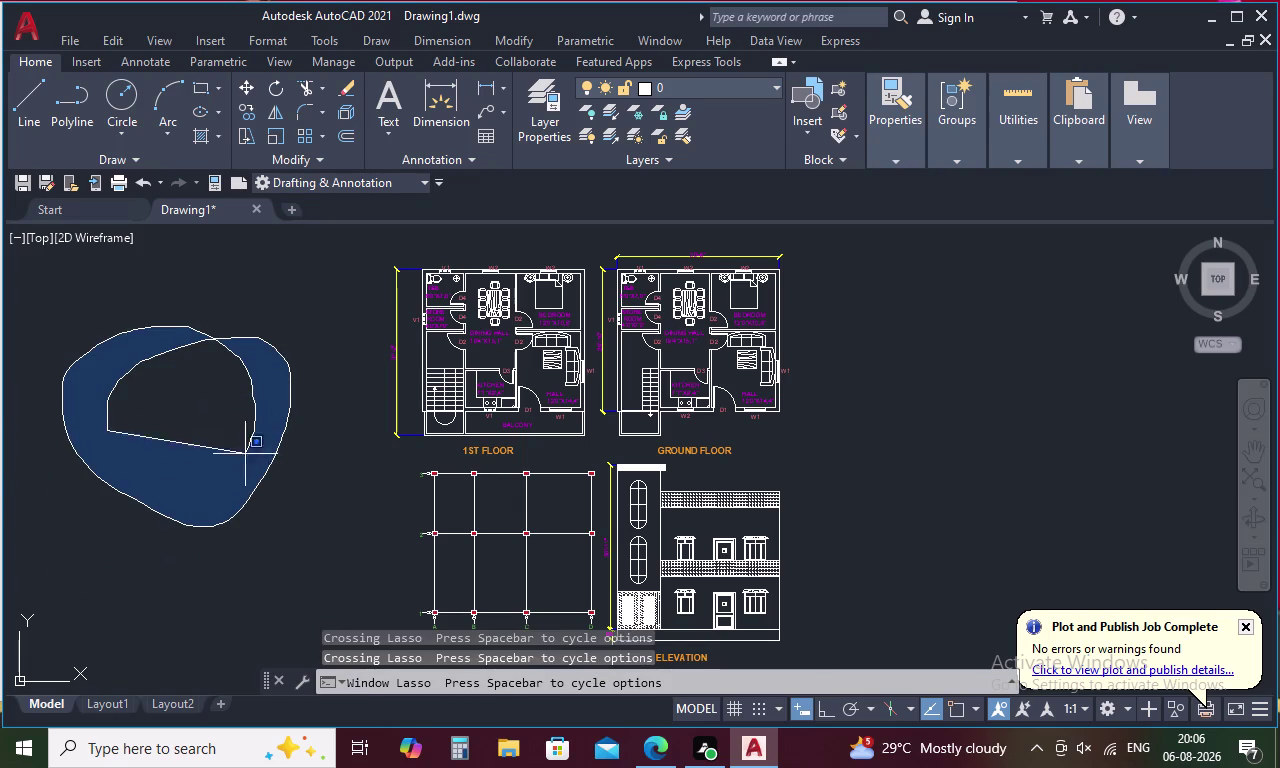
drag(245, 454, 45, 354)
drag(120, 329, 83, 452)
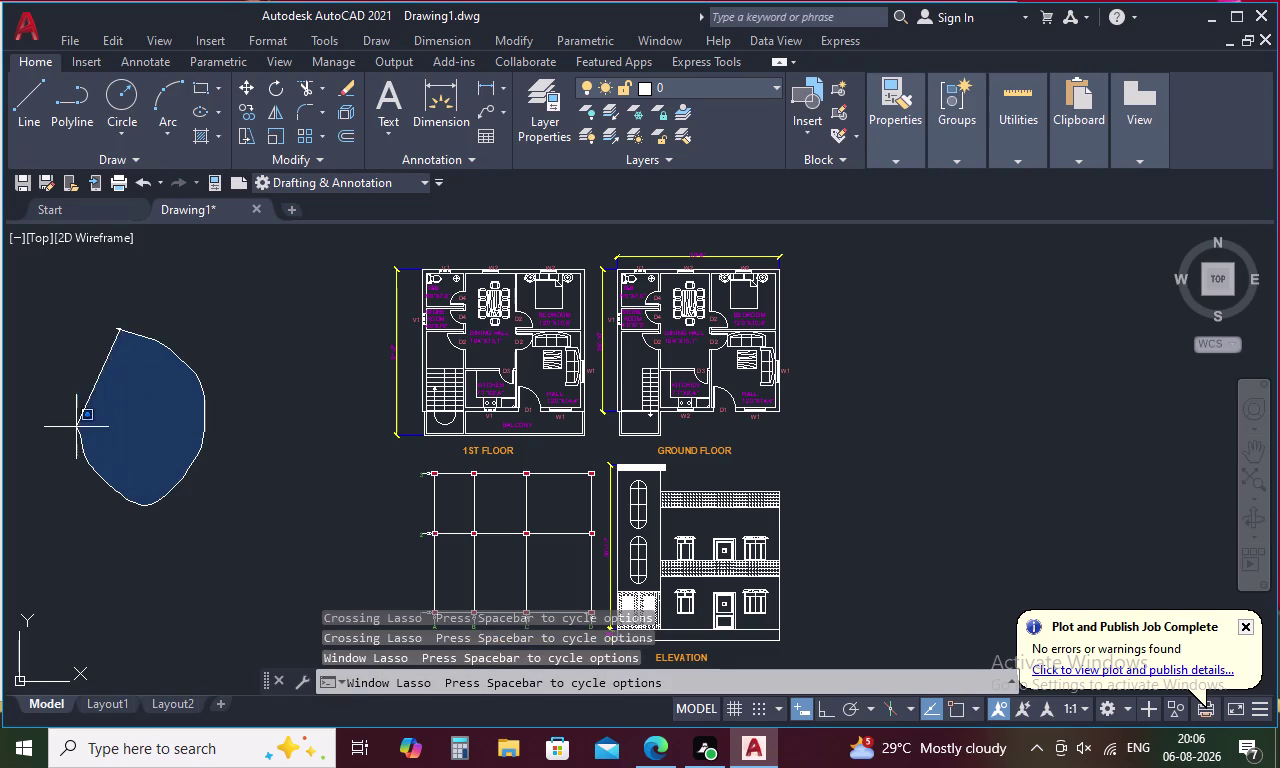
drag(83, 452, 214, 521)
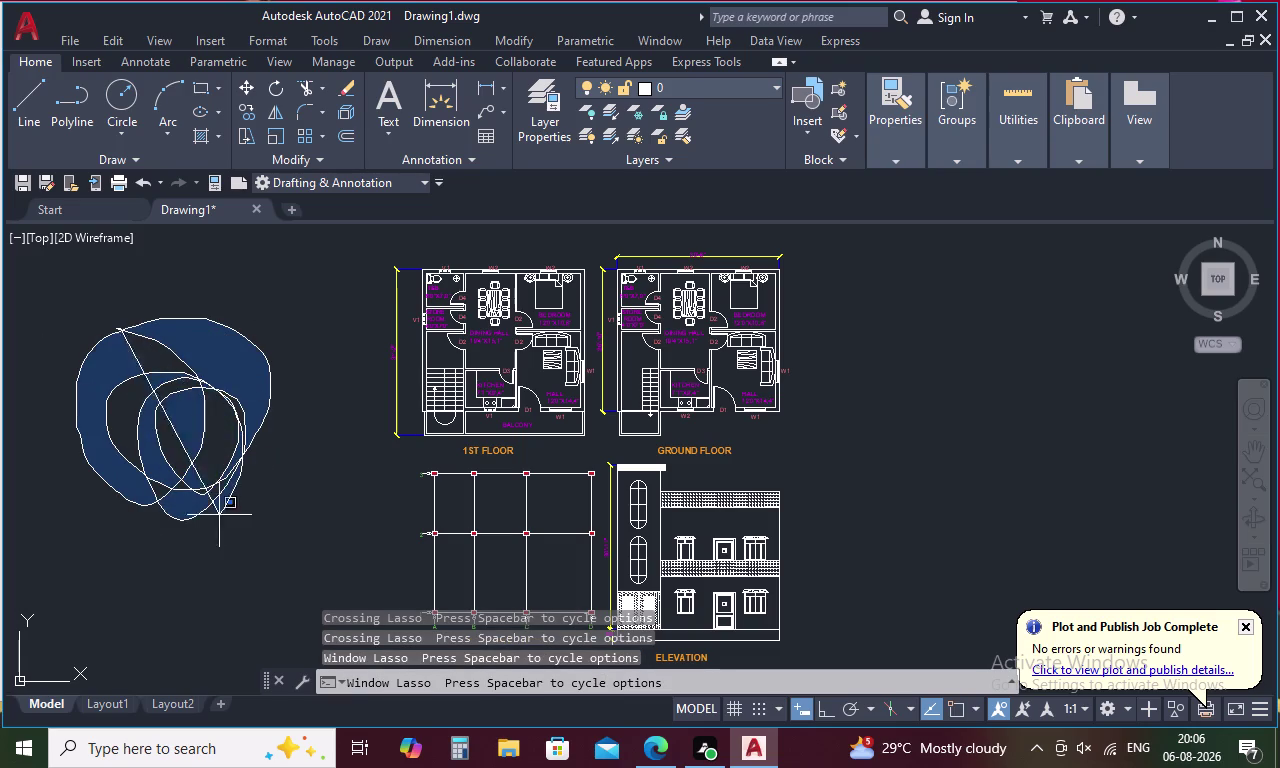
drag(214, 521, 117, 452)
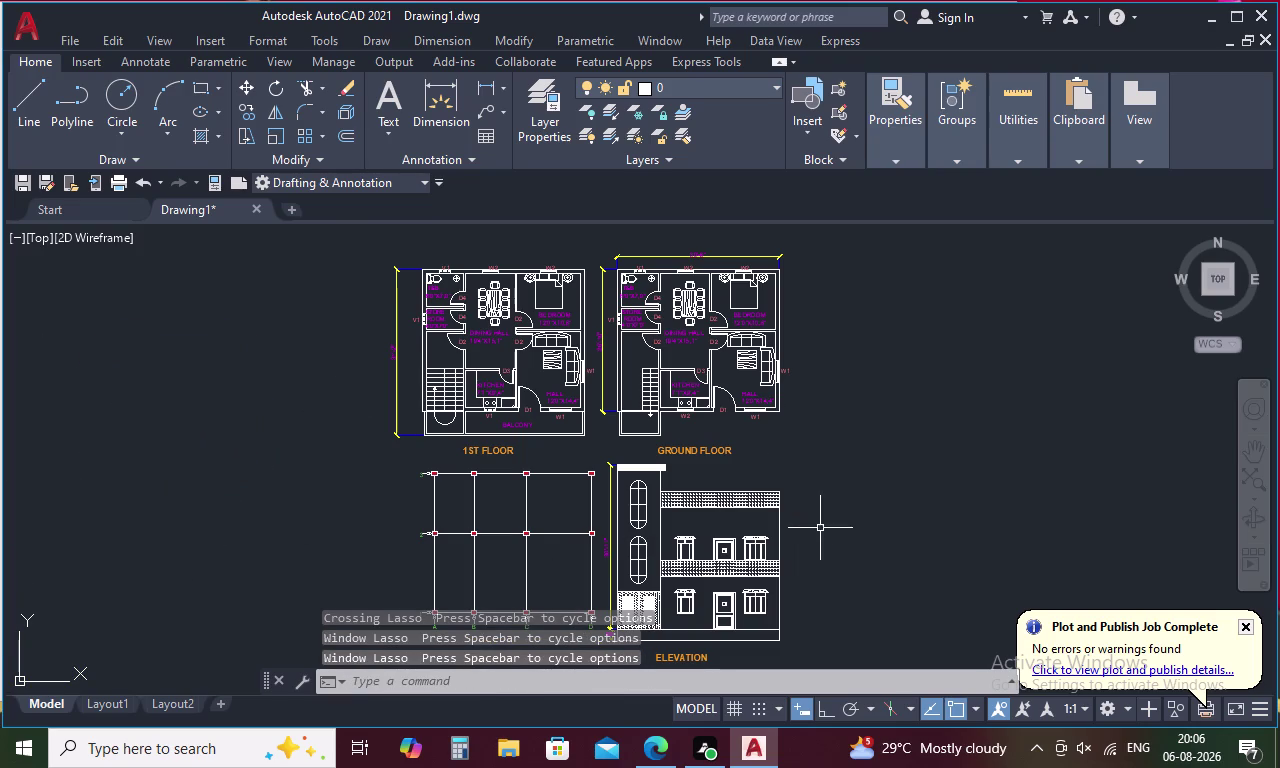
scroll(down, 3)
middle_drag(982, 498, 925, 439)
scroll(up, 3)
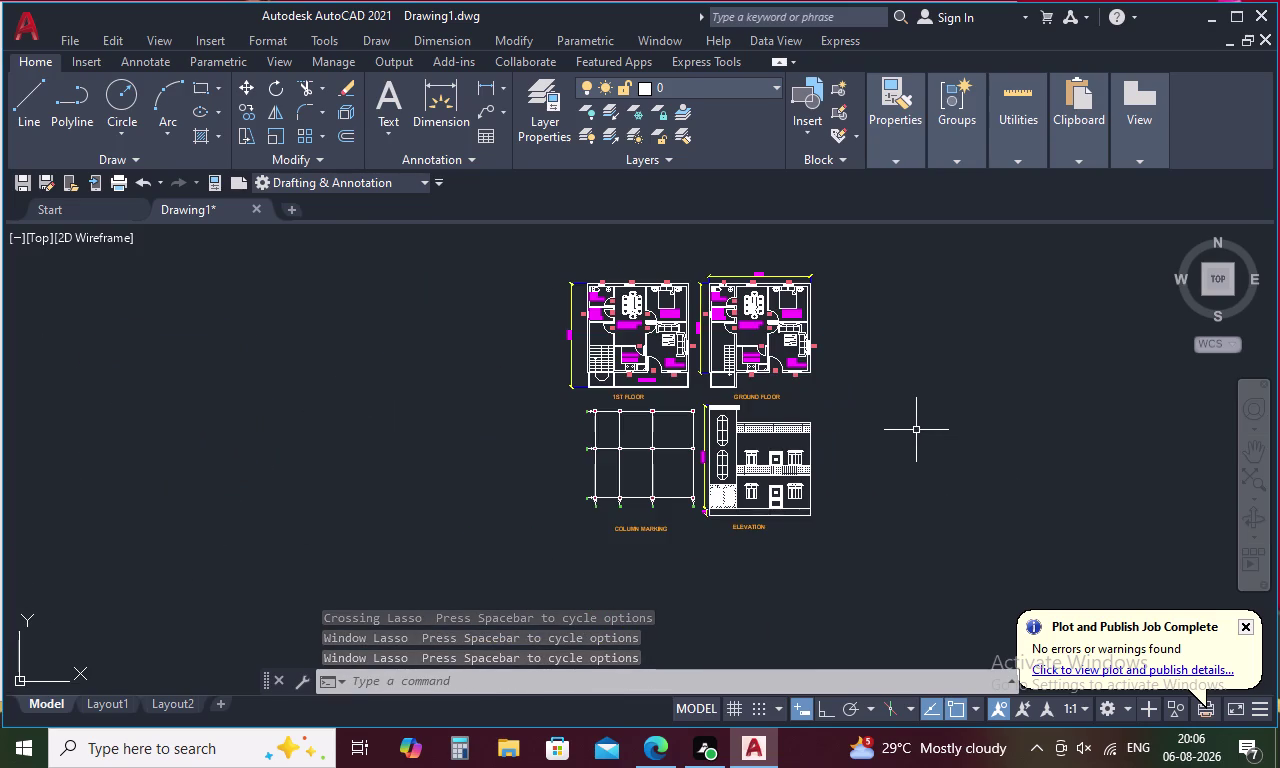
scroll(up, 3)
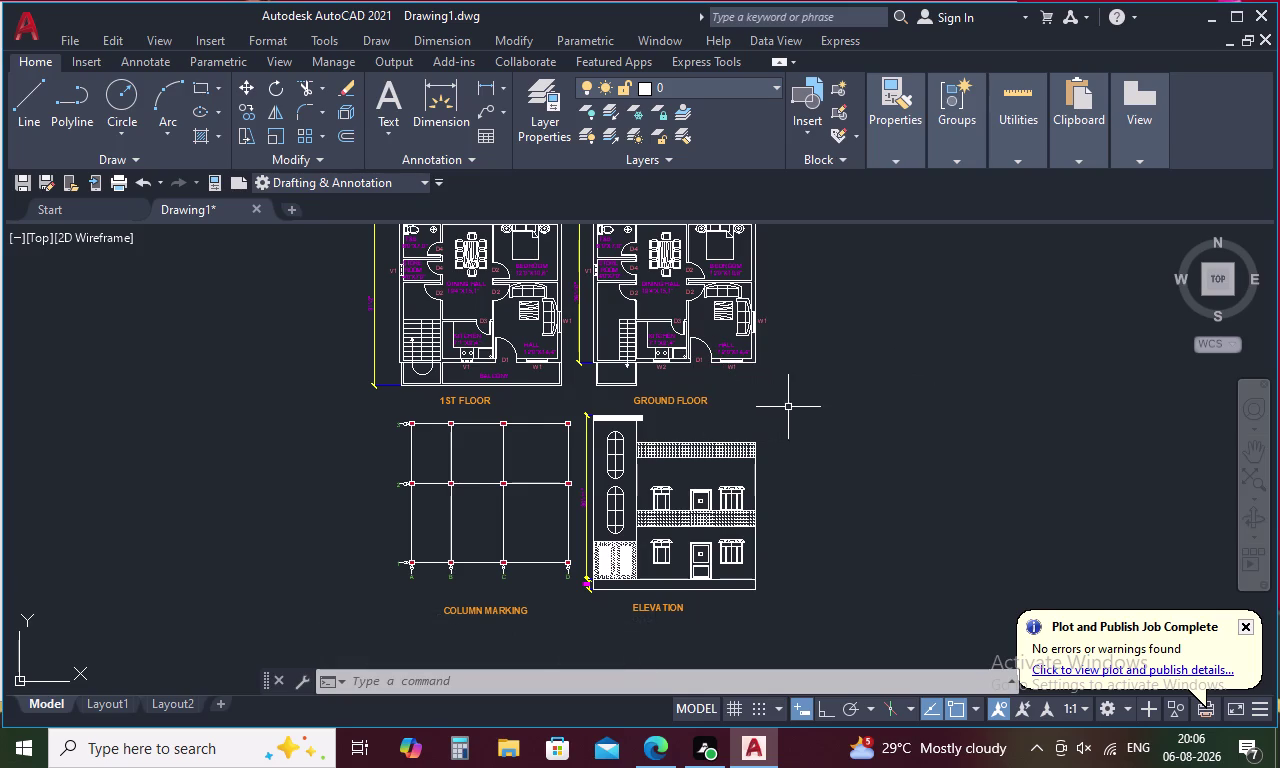
middle_drag(789, 408, 811, 480)
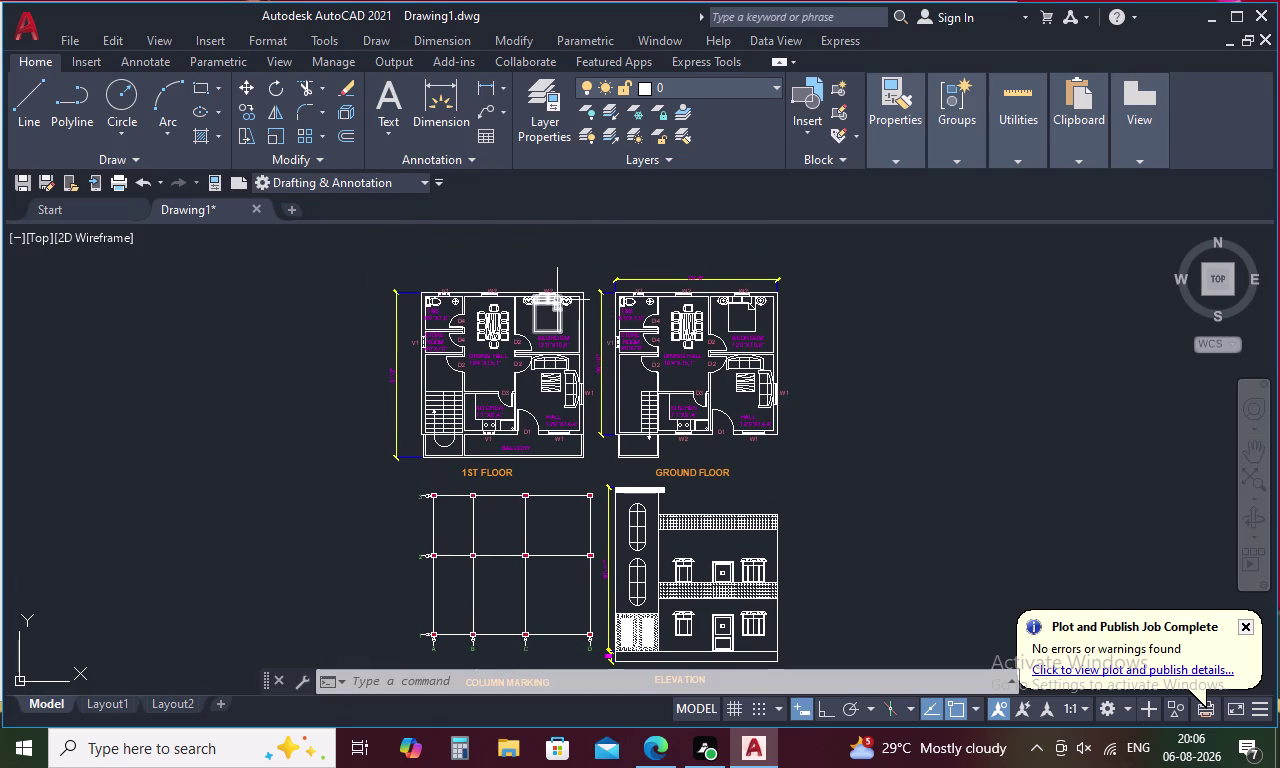
scroll(up, 3)
scroll(up, 3)
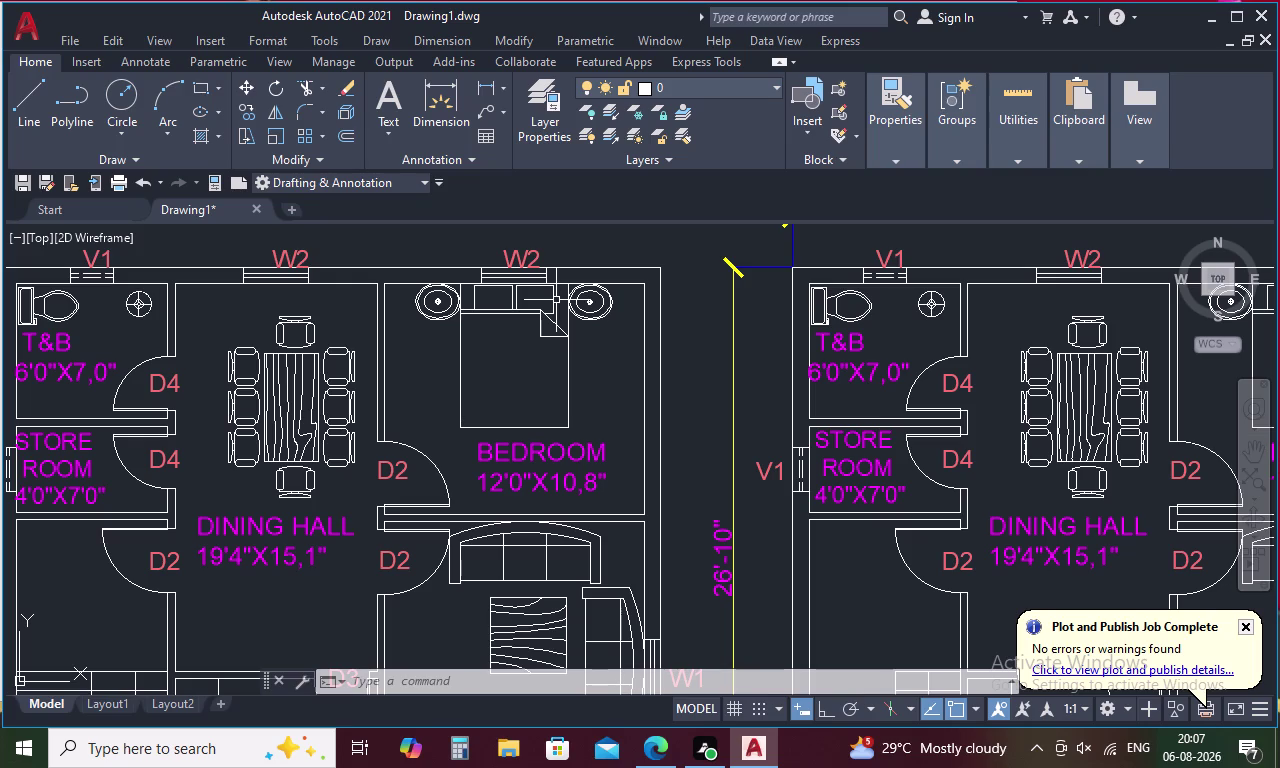
scroll(down, 3)
scroll(up, 3)
scroll(down, 3)
scroll(up, 3)
scroll(down, 3)
scroll(up, 3)
scroll(down, 3)
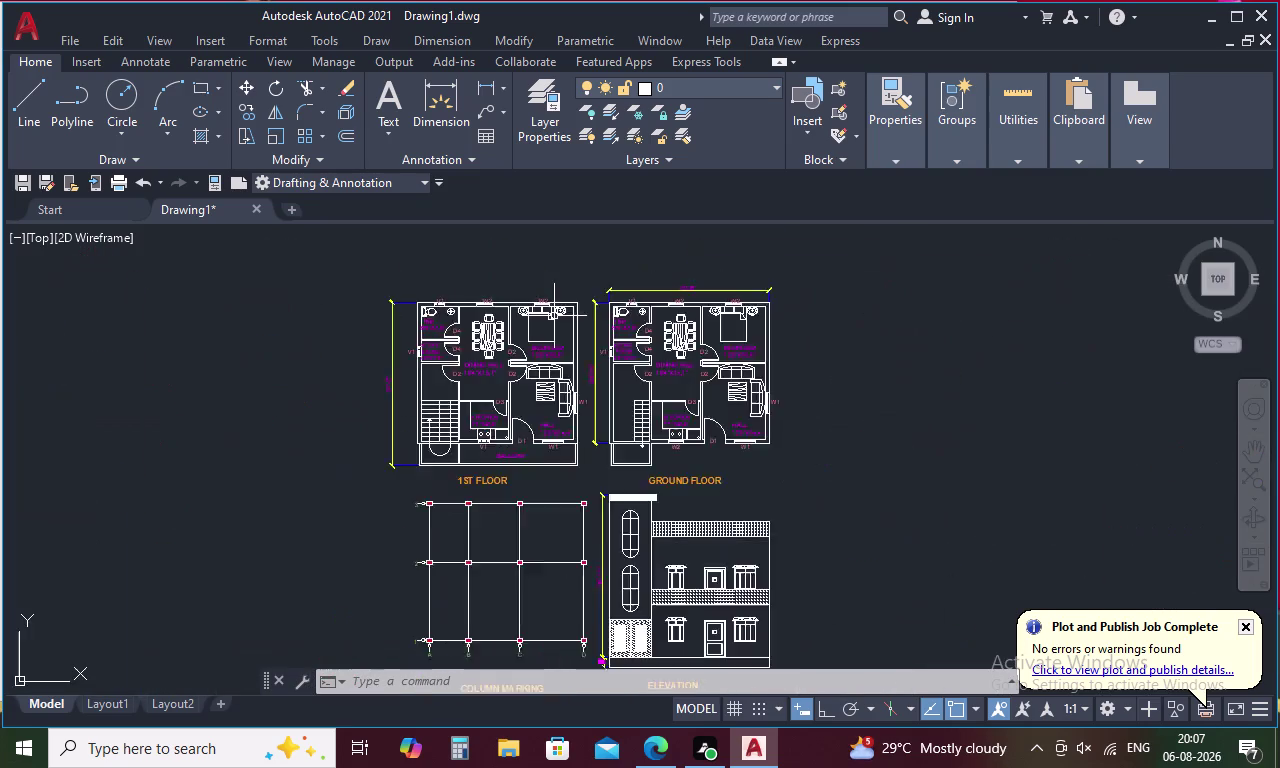
scroll(up, 3)
scroll(down, 3)
scroll(up, 3)
scroll(down, 3)
scroll(up, 3)
scroll(down, 3)
scroll(up, 3)
scroll(down, 3)
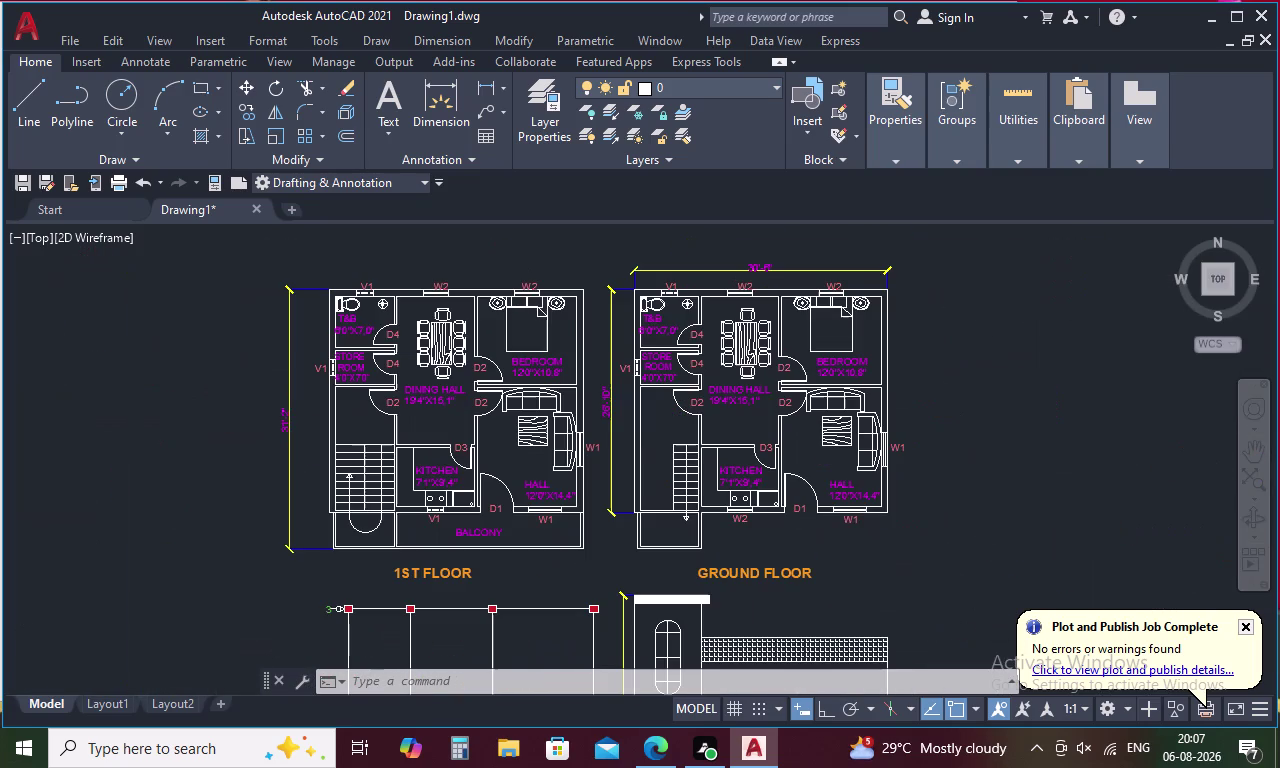
scroll(up, 3)
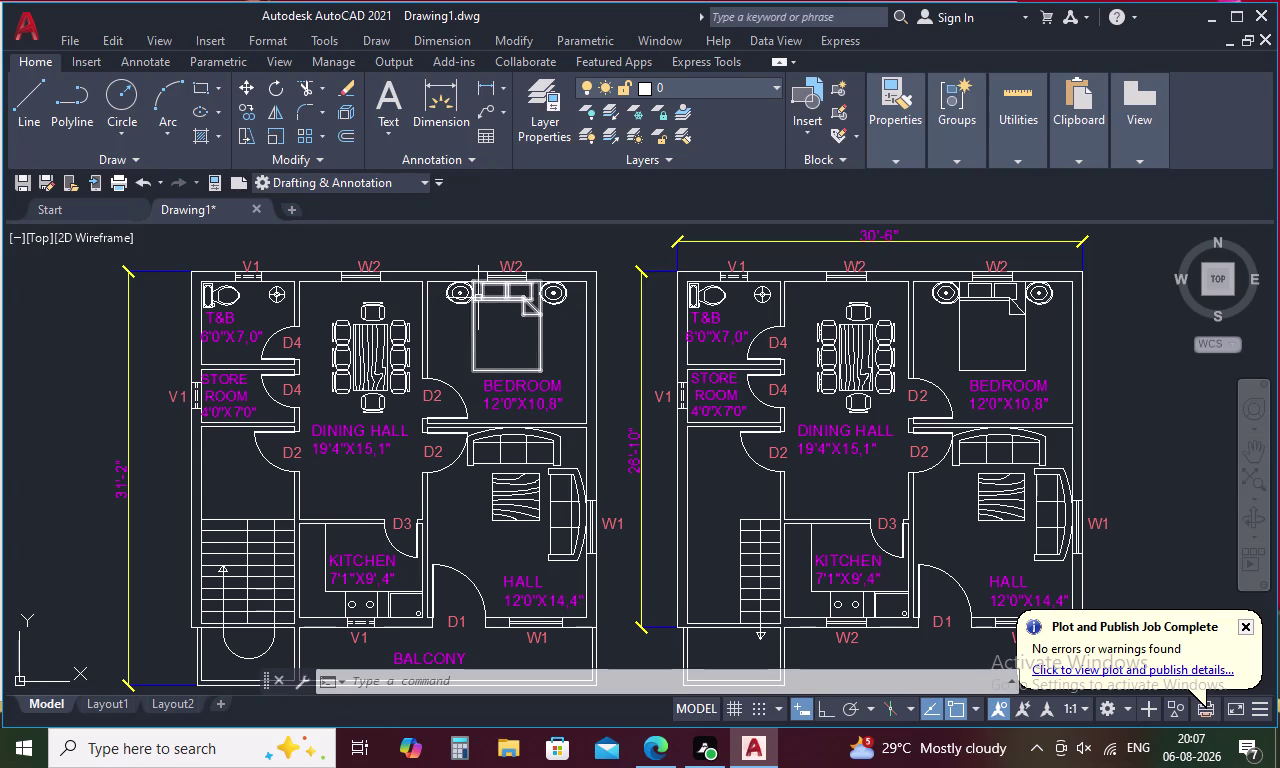
middle_drag(477, 300, 494, 406)
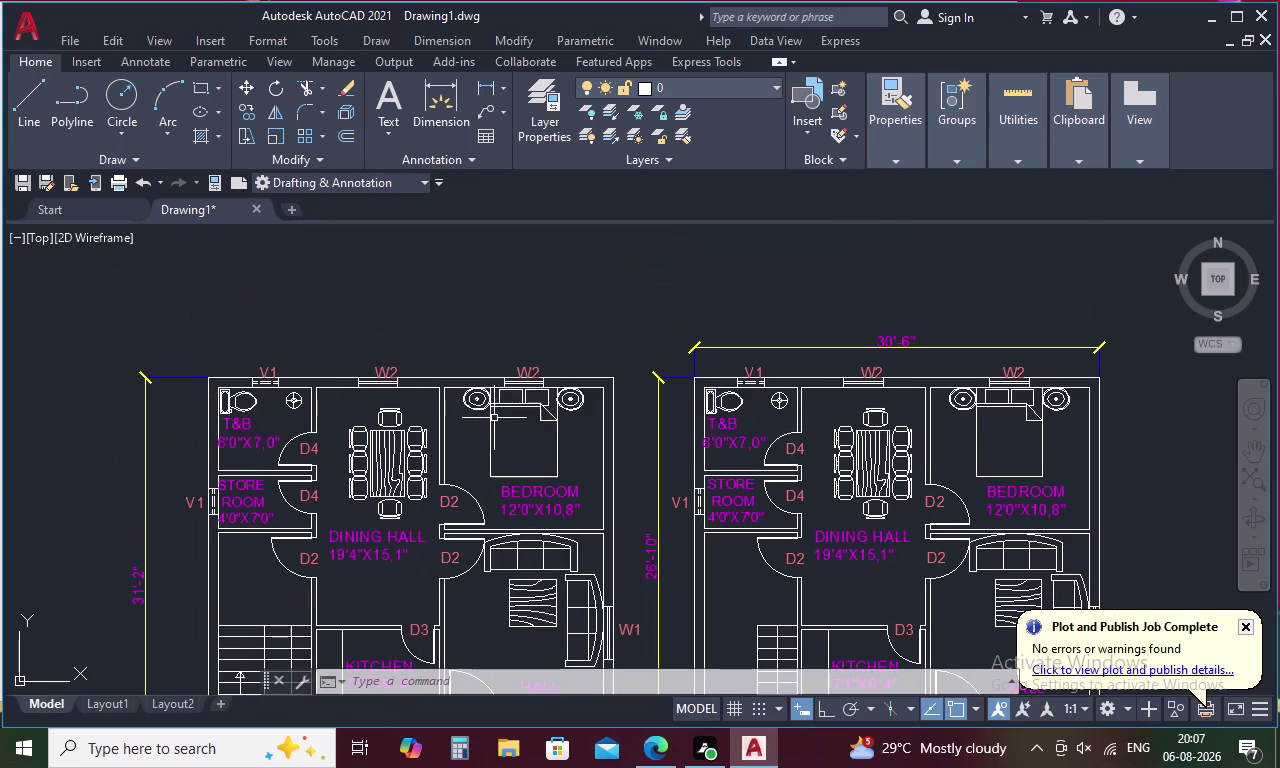
middle_drag(552, 432, 555, 340)
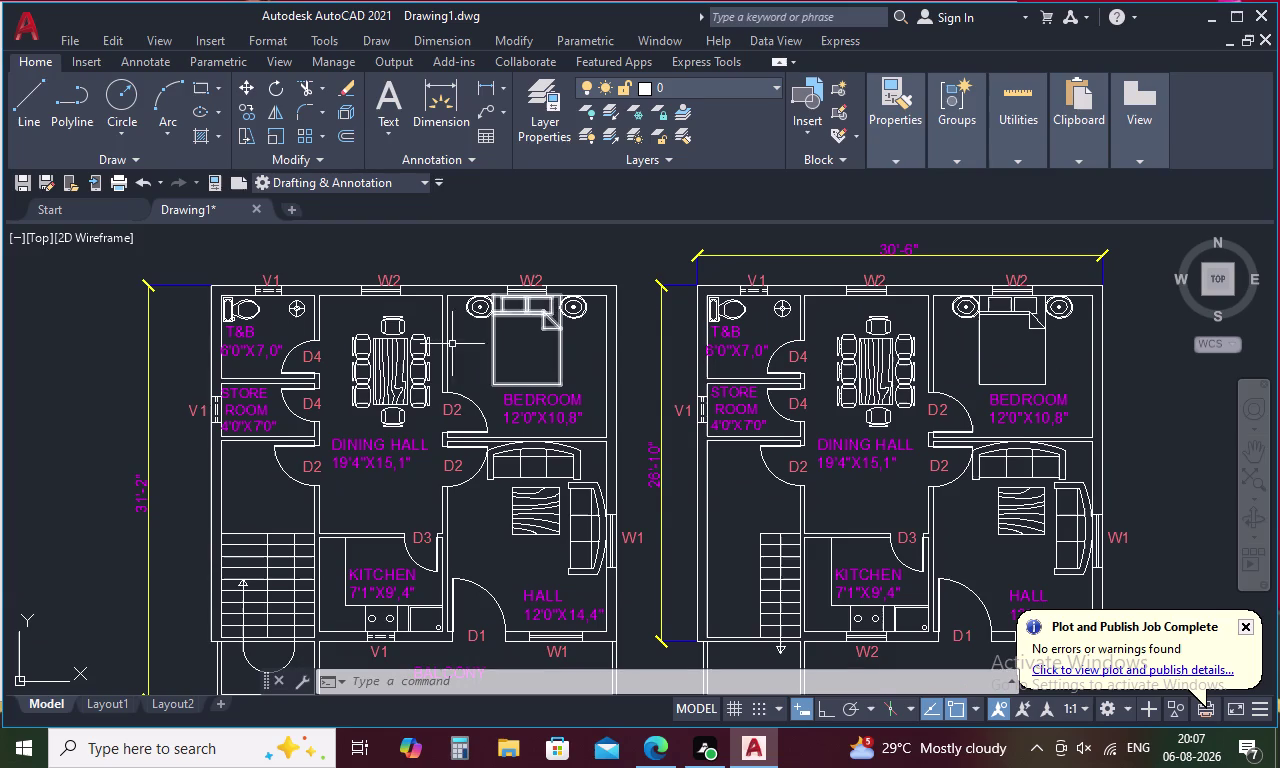
scroll(down, 3)
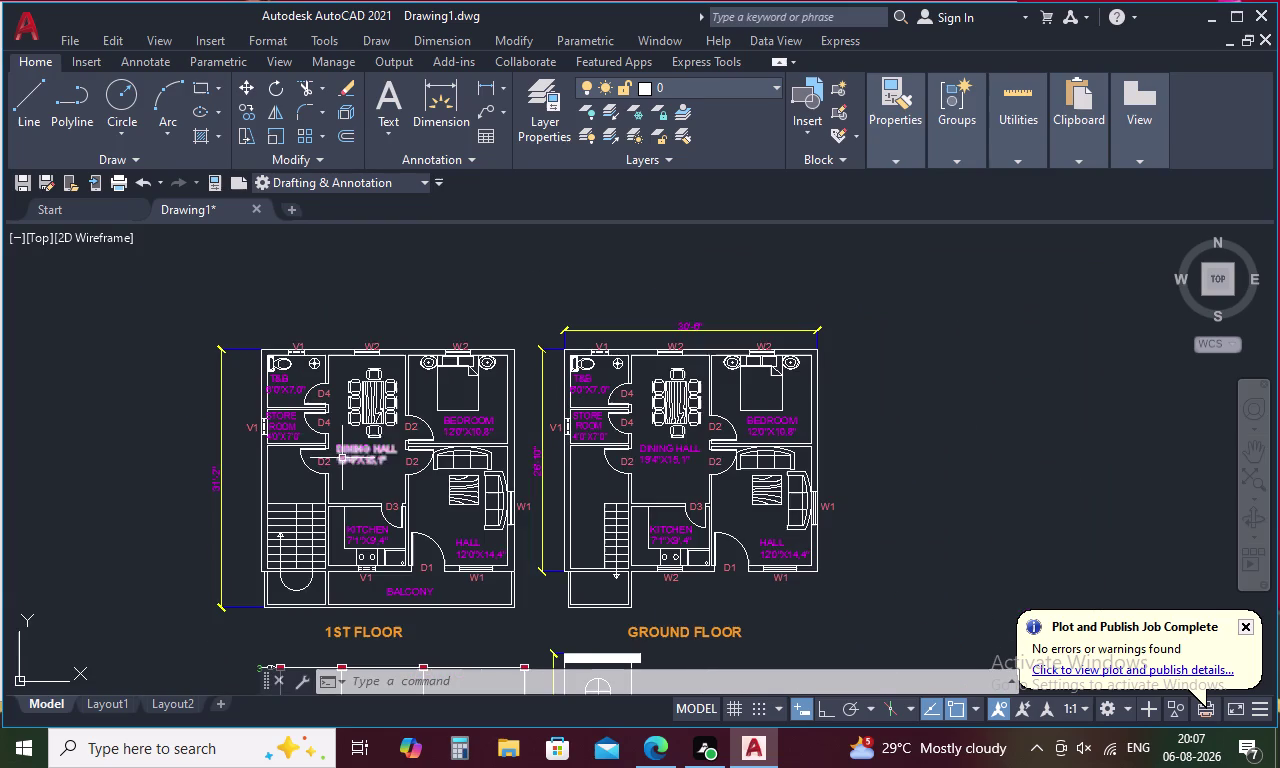
middle_drag(352, 479, 477, 466)
middle_drag(480, 471, 480, 411)
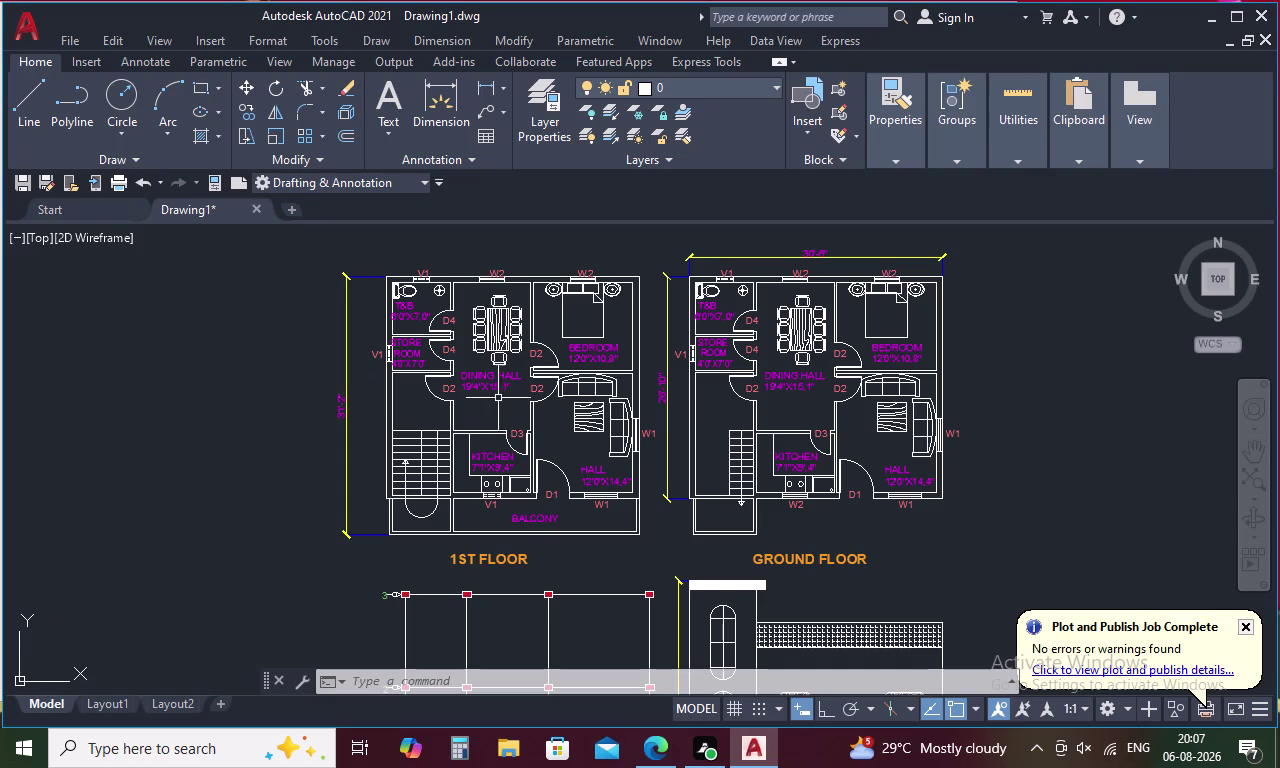
middle_drag(1082, 386, 1087, 480)
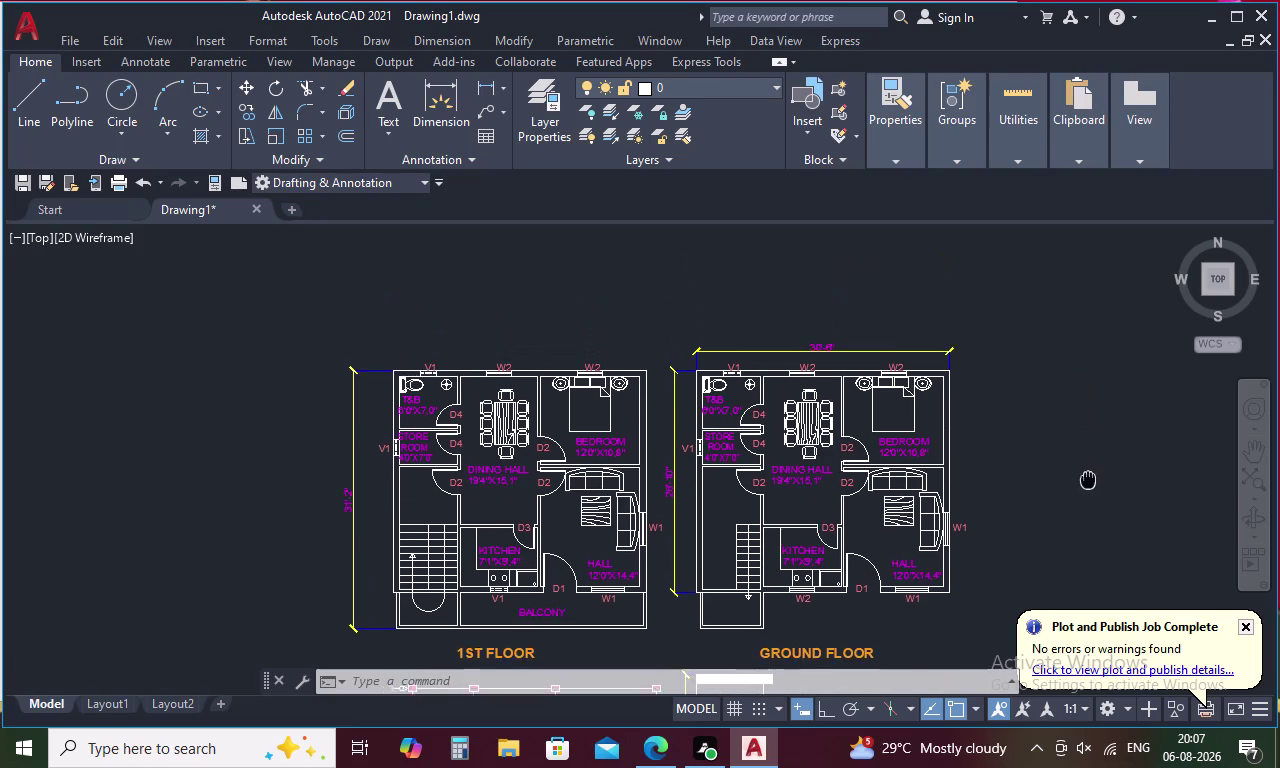
middle_drag(1087, 480, 968, 394)
scroll(down, 3)
scroll(down, 3)
scroll(down, 3)
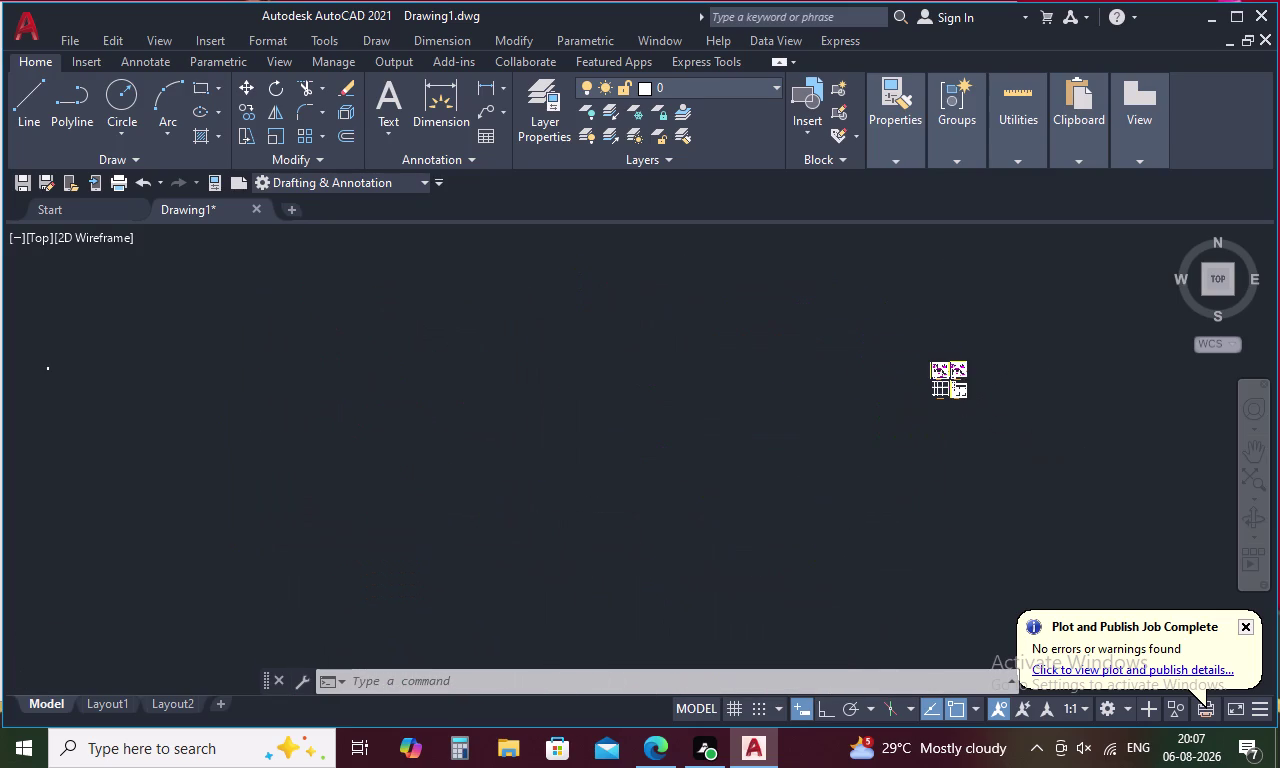
Zoom in on the stray wood-grained rectangle and erase it.
scroll(down, 3)
scroll(down, 3)
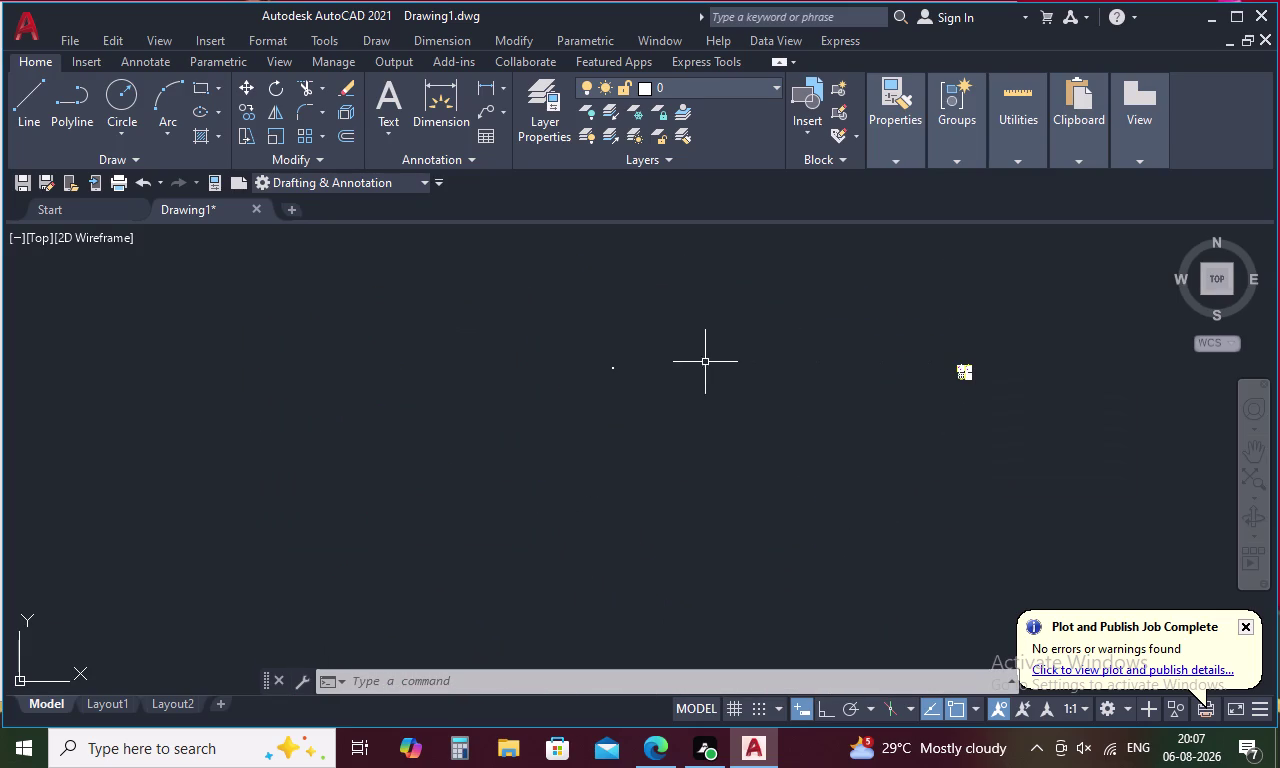
drag(639, 362, 588, 355)
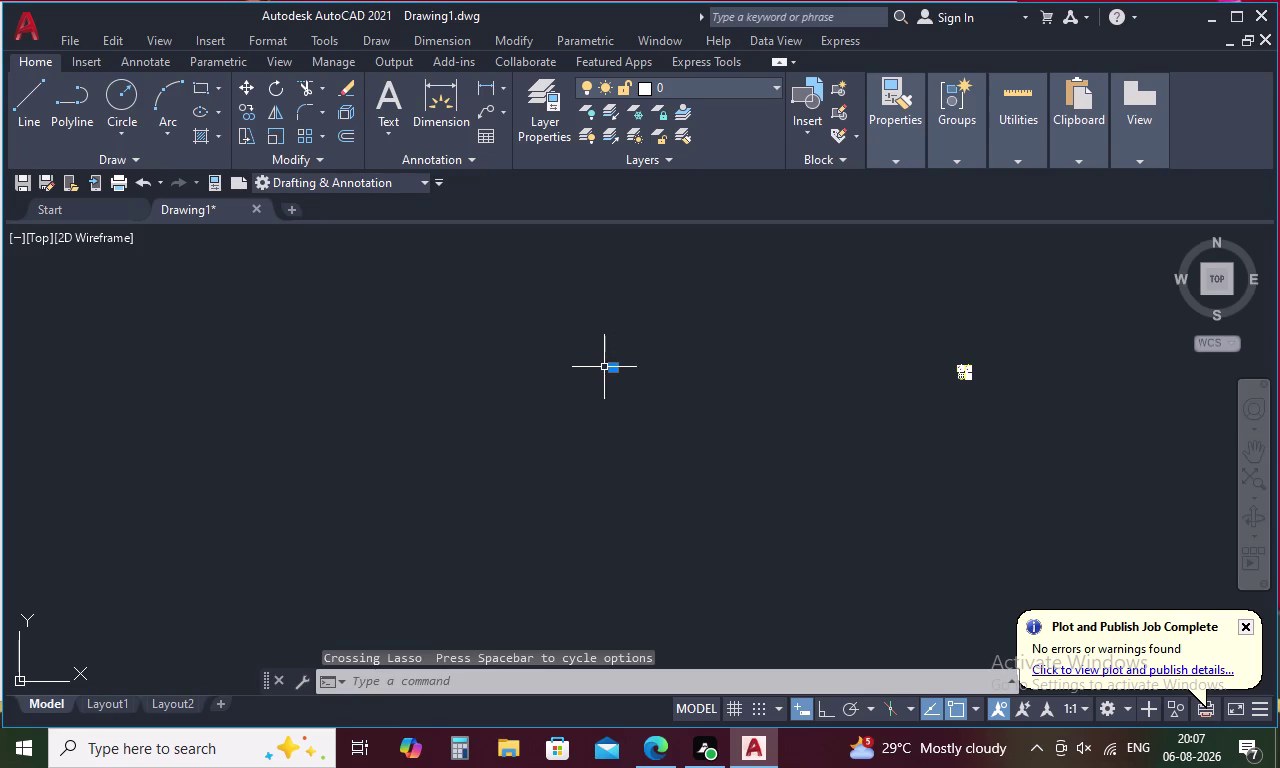
key(Escape)
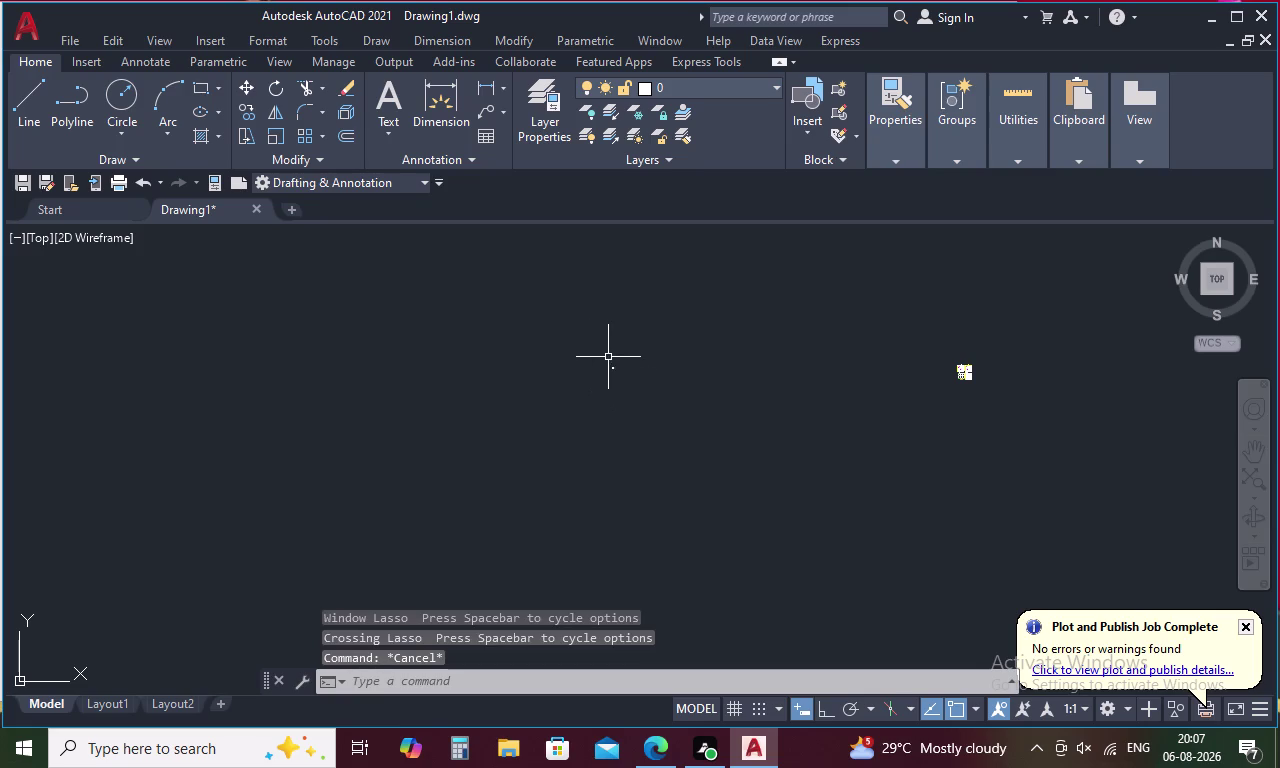
scroll(up, 3)
scroll(up, 3)
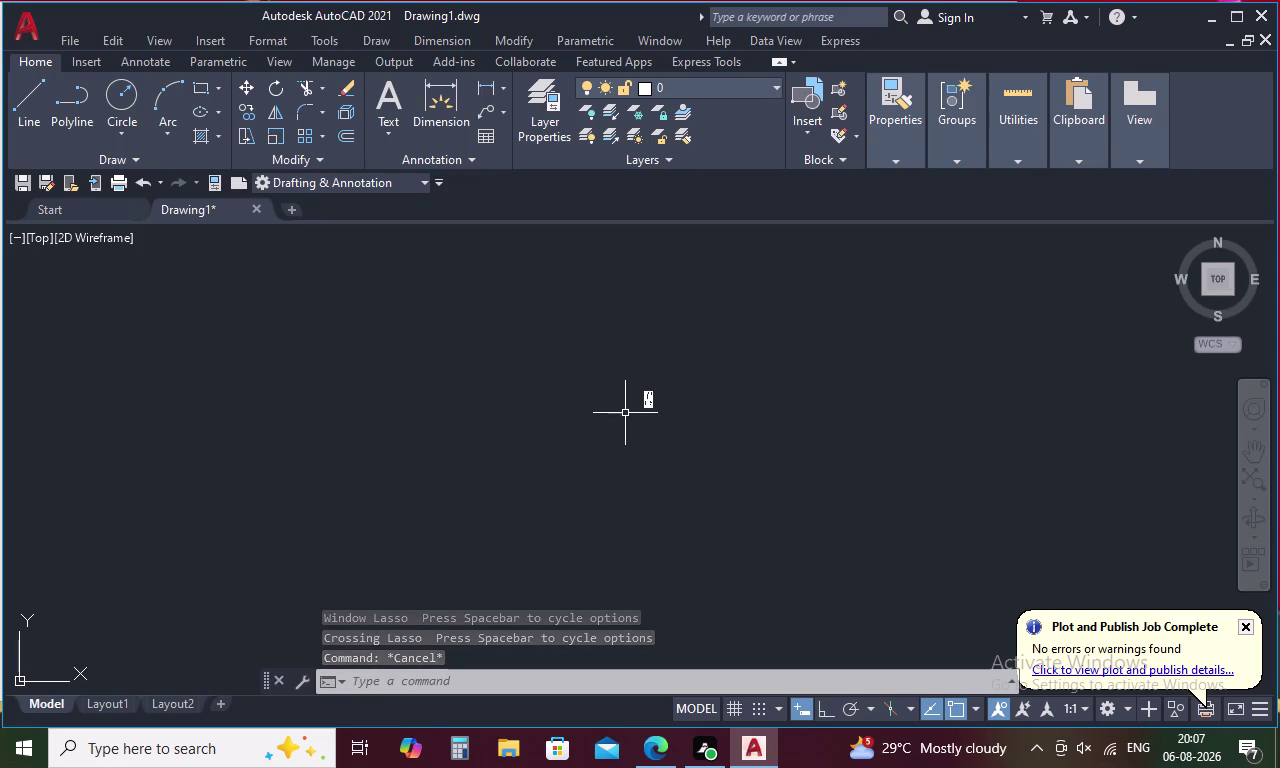
scroll(up, 3)
scroll(up, 3)
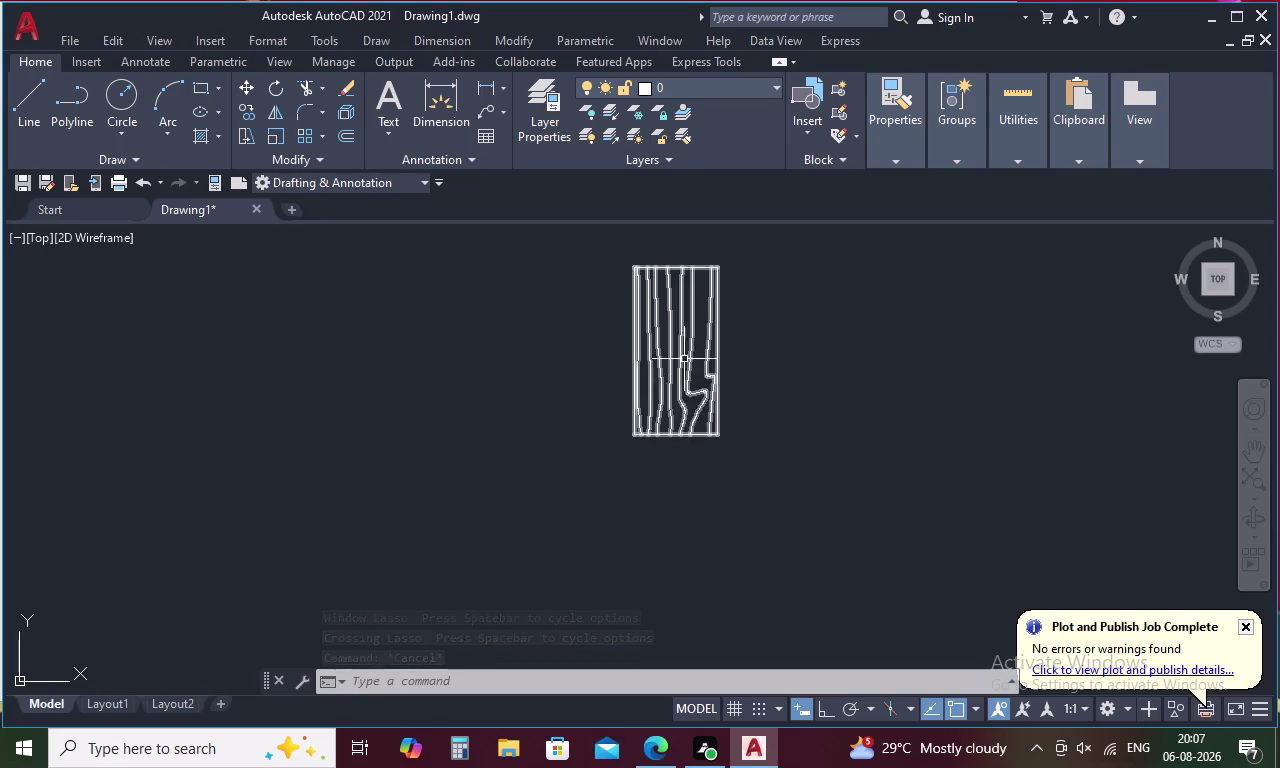
click(717, 326)
key(Delete)
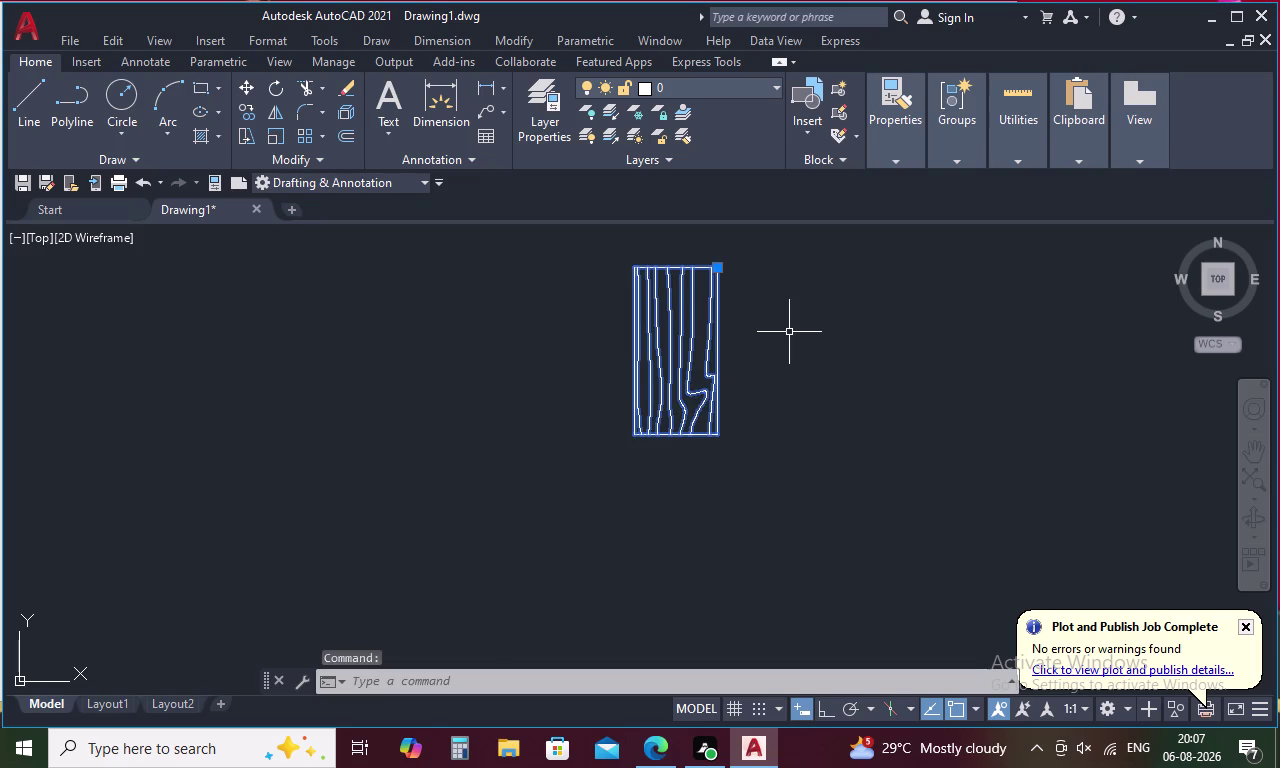
Zoom out to show the whole sheet with both floor plans, column grid and elevation.
scroll(down, 3)
scroll(down, 3)
scroll(down, 3)
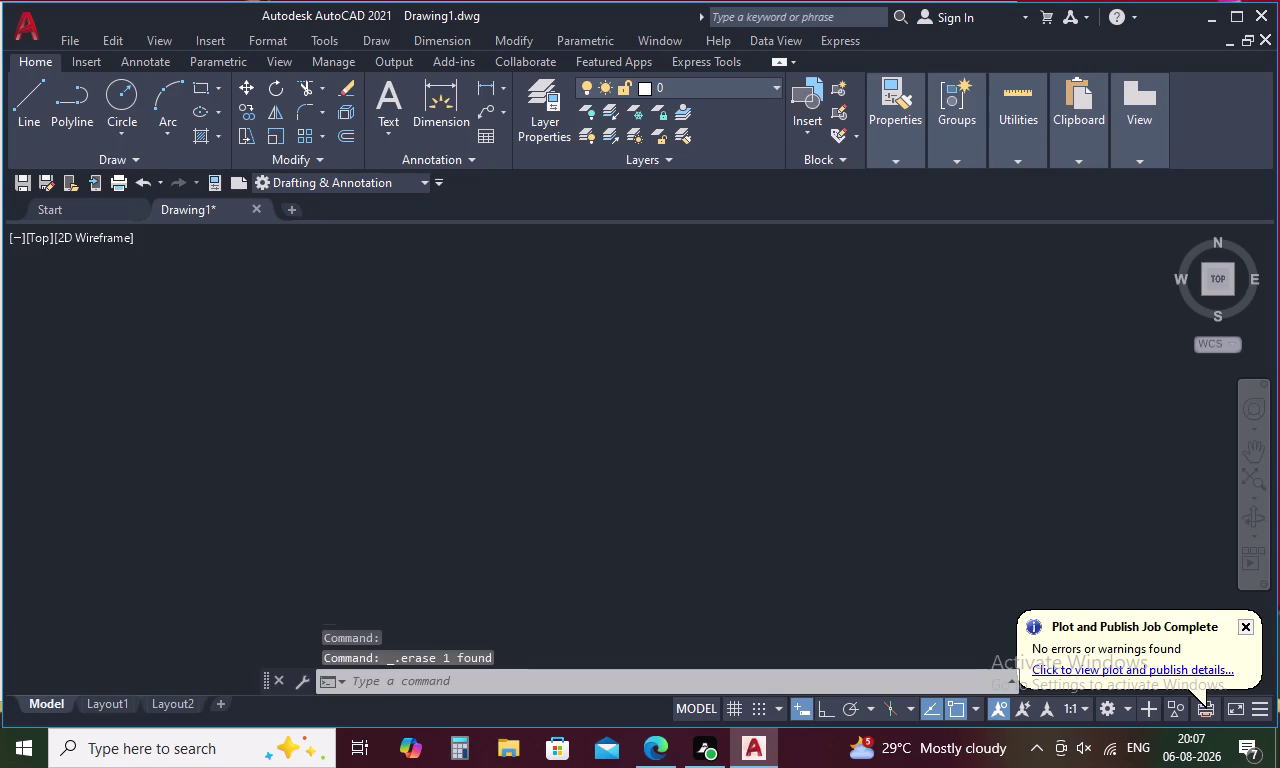
scroll(down, 3)
scroll(up, 3)
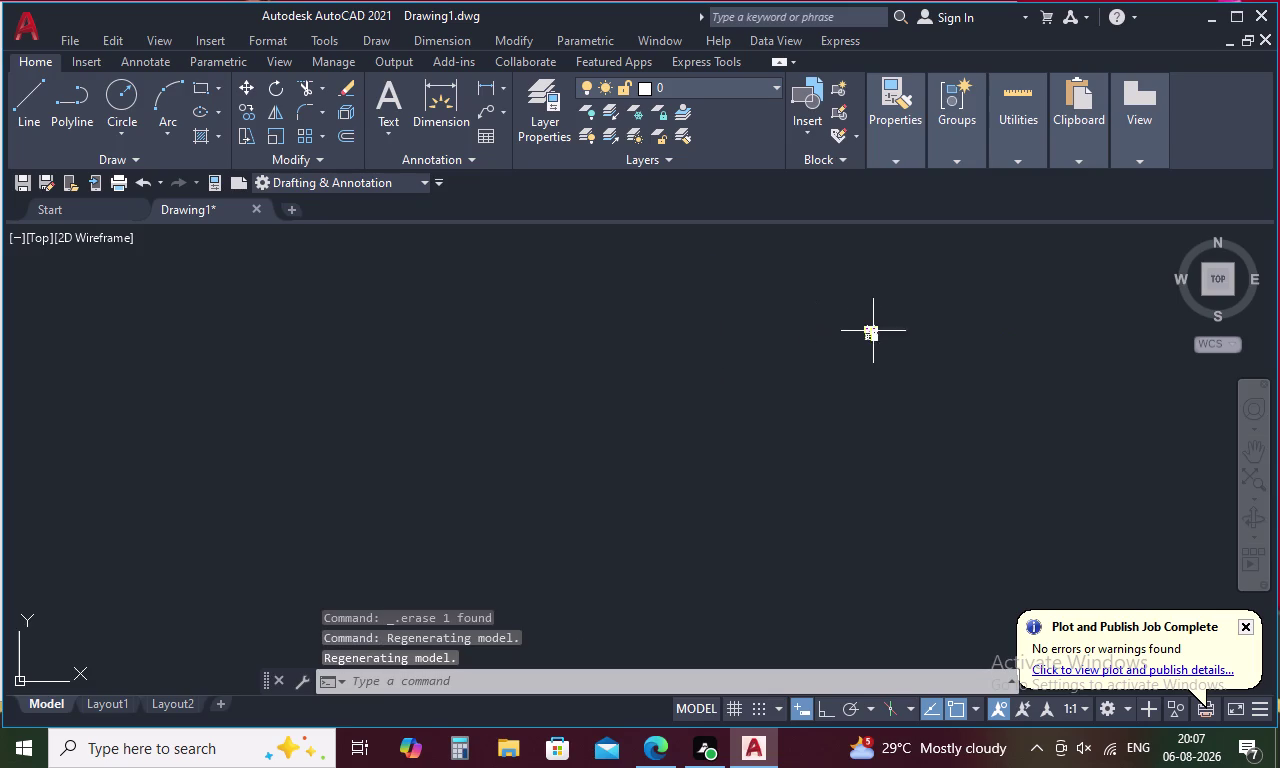
scroll(up, 3)
scroll(up, 3)
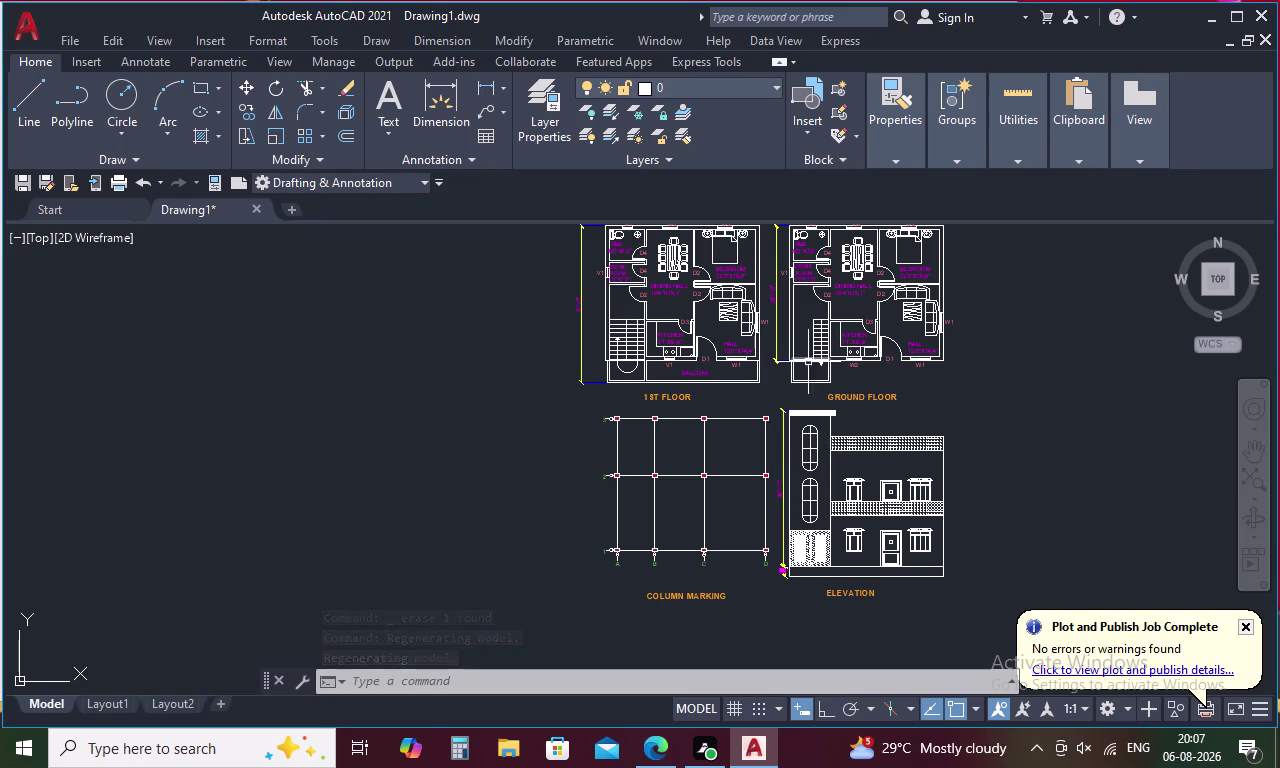
middle_drag(1049, 404, 877, 437)
scroll(down, 3)
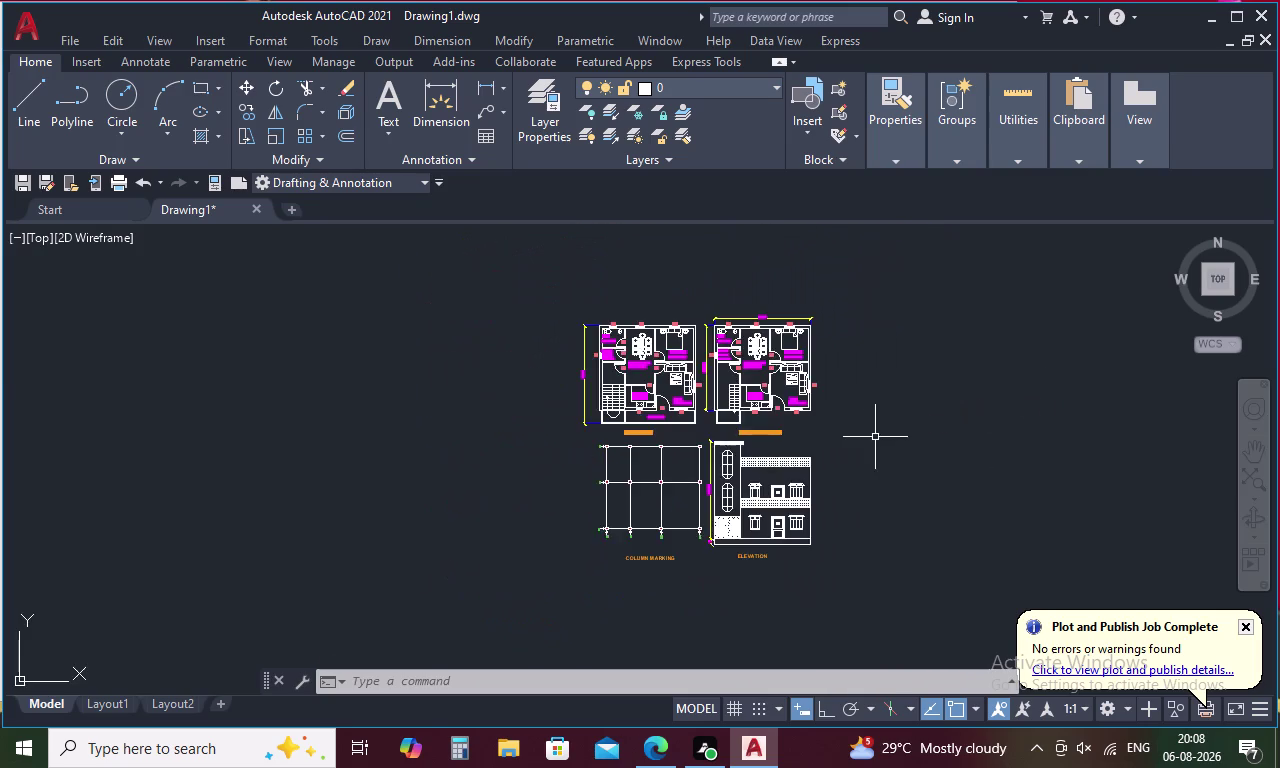
scroll(up, 3)
scroll(up, 3)
scroll(down, 3)
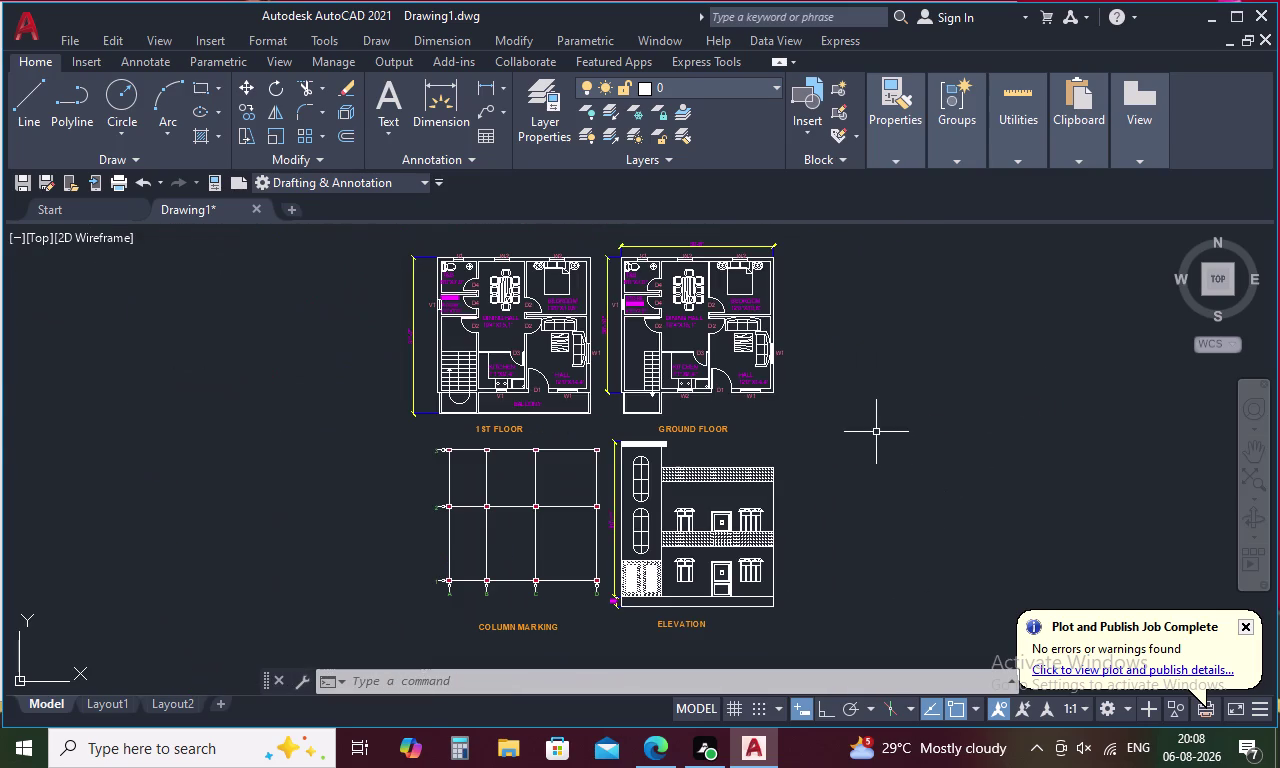
scroll(down, 3)
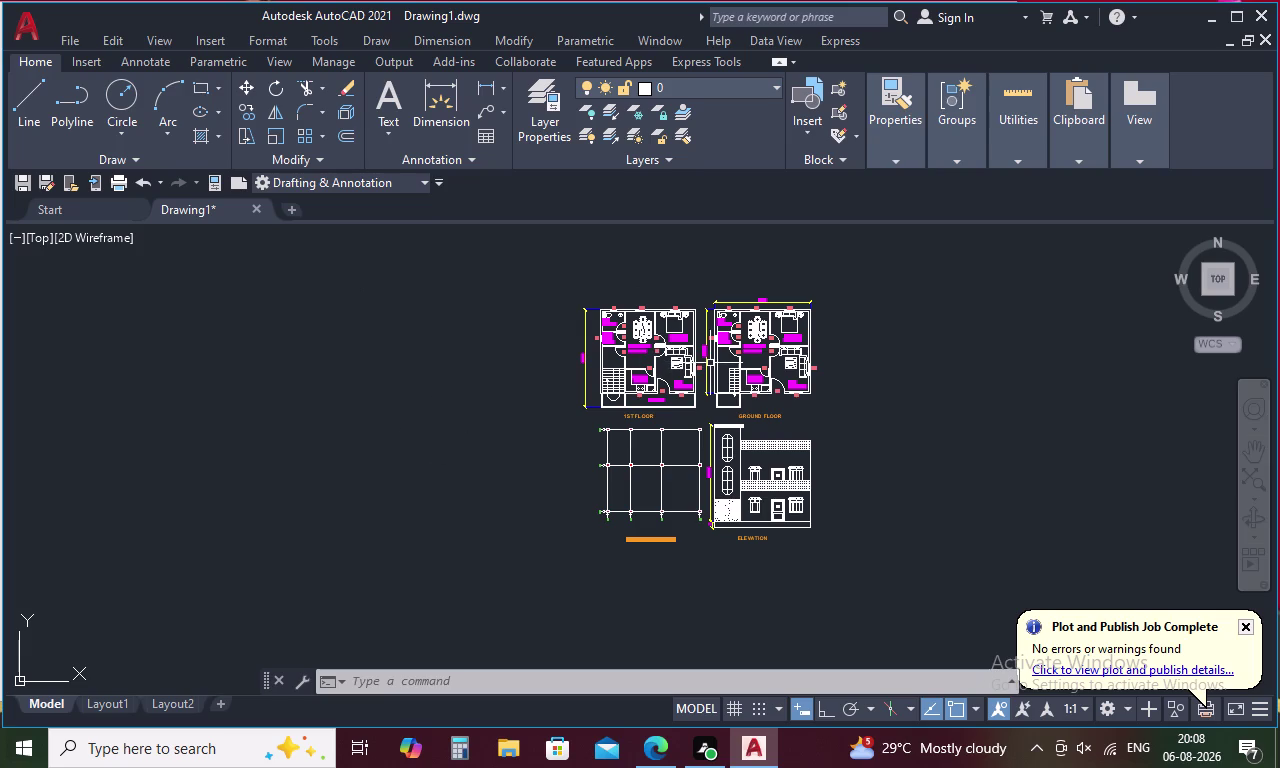
scroll(up, 3)
scroll(up, 3)
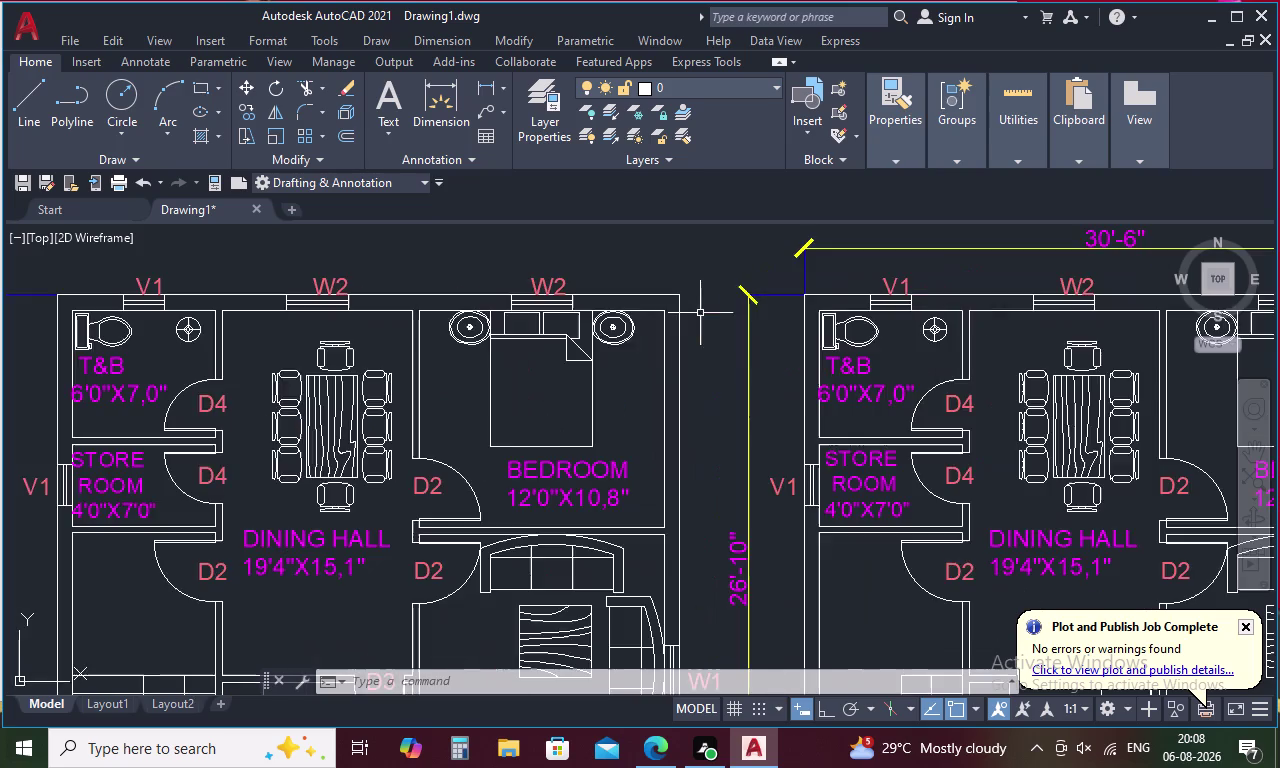
scroll(down, 3)
scroll(up, 3)
scroll(up, 3)
scroll(down, 3)
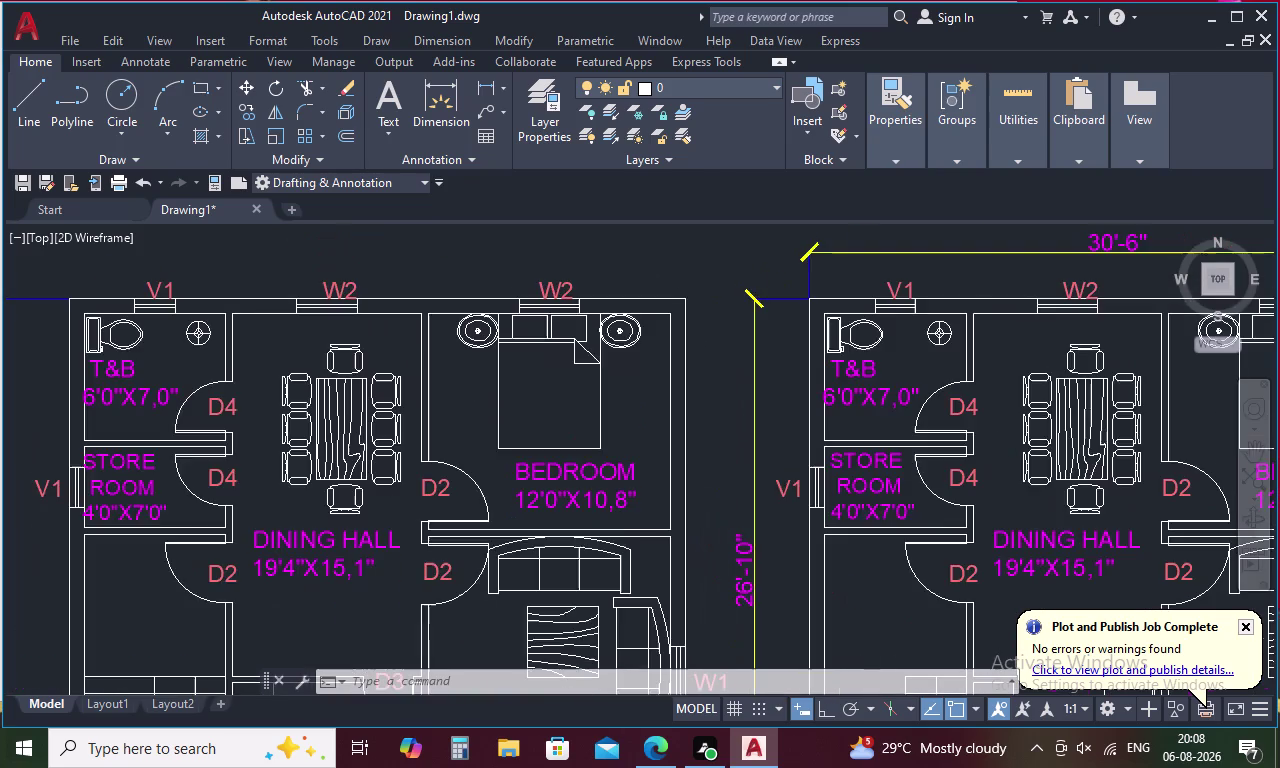
scroll(up, 3)
scroll(up, 3)
scroll(down, 3)
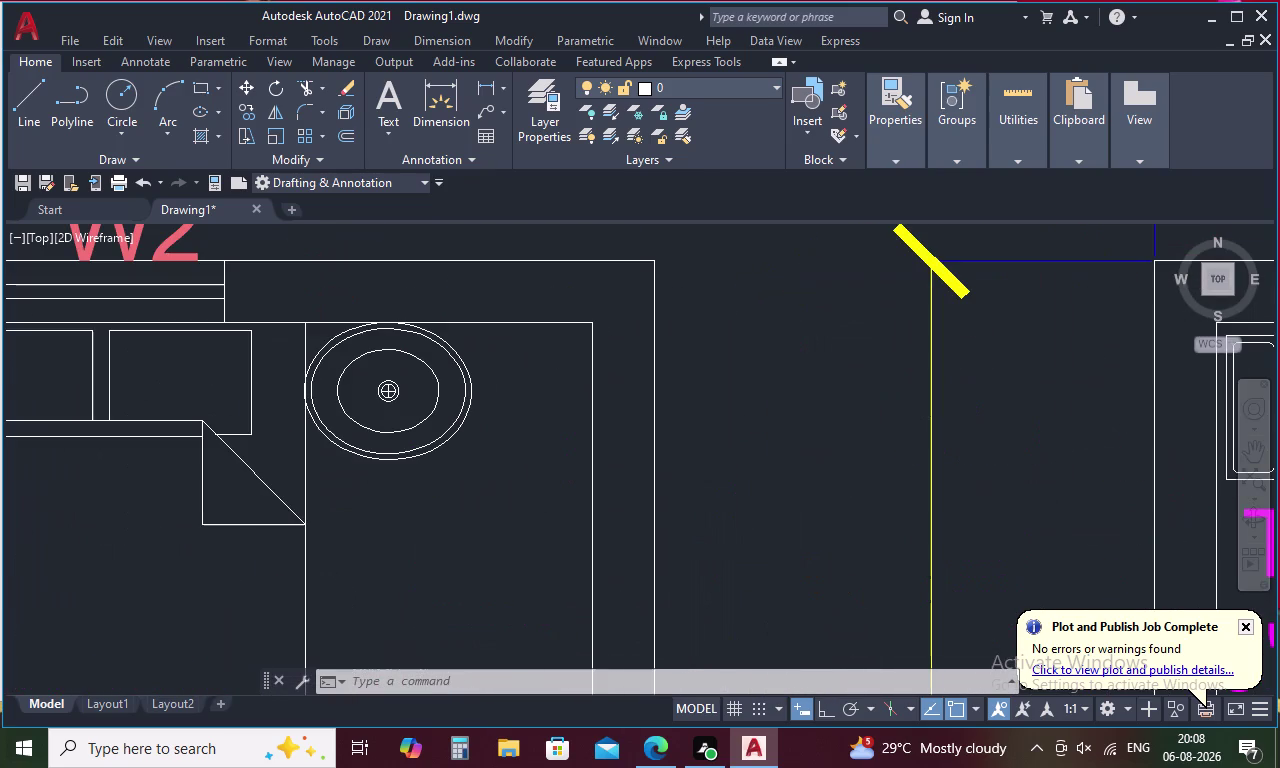
scroll(down, 3)
scroll(up, 3)
scroll(up, 3)
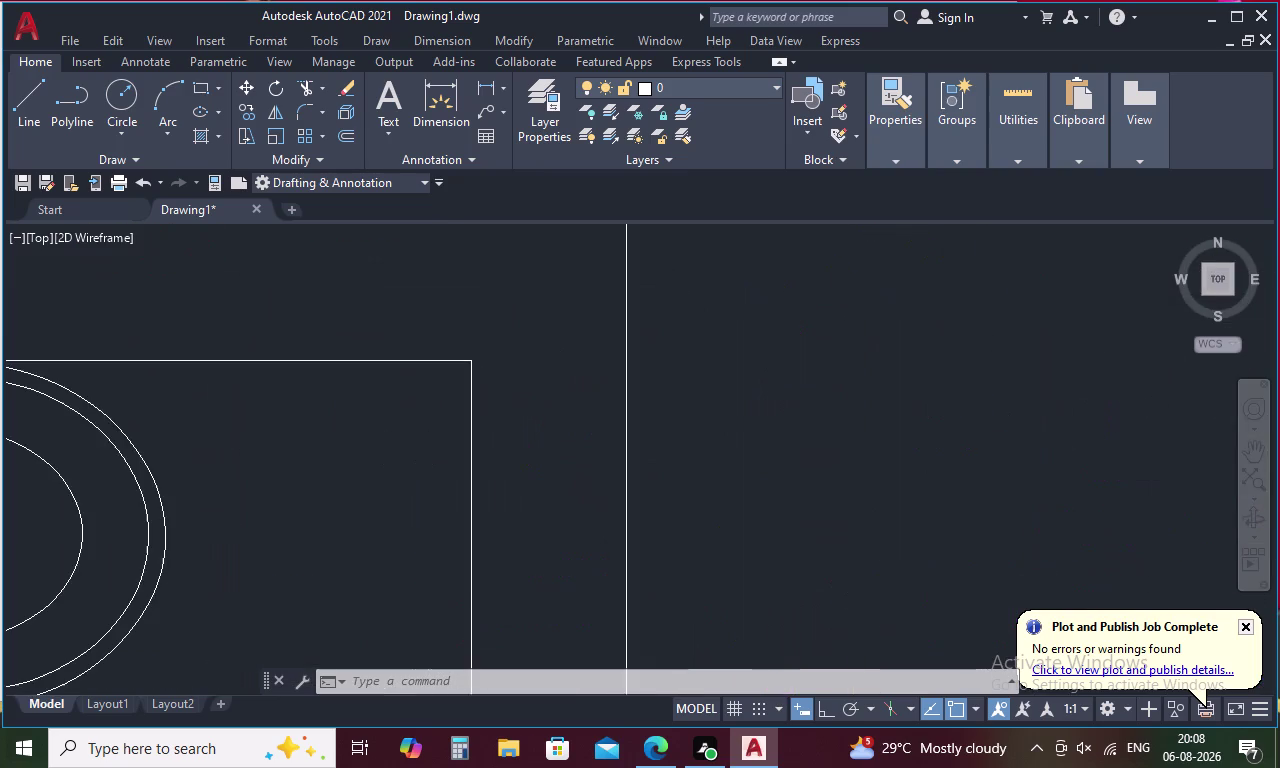
scroll(down, 3)
scroll(down, 3)
scroll(up, 3)
scroll(up, 3)
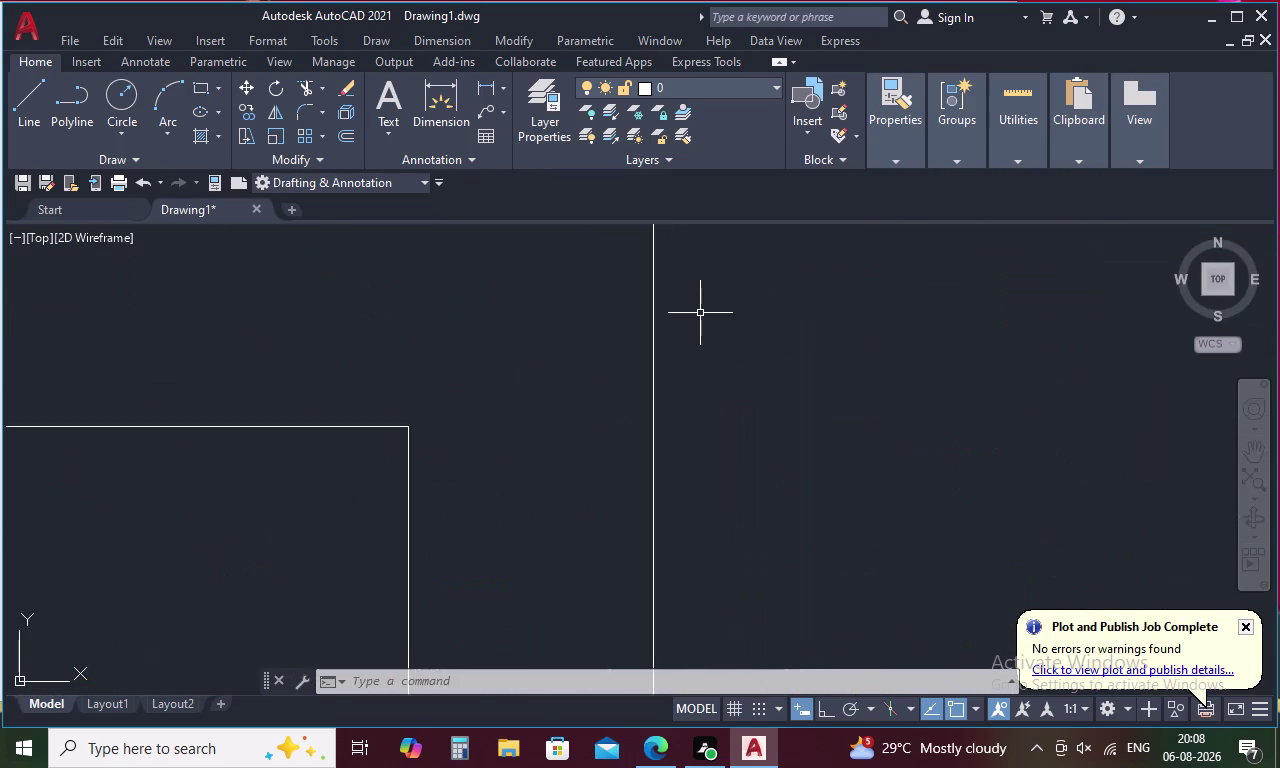
scroll(down, 3)
scroll(down, 3)
scroll(down, 3)
scroll(up, 3)
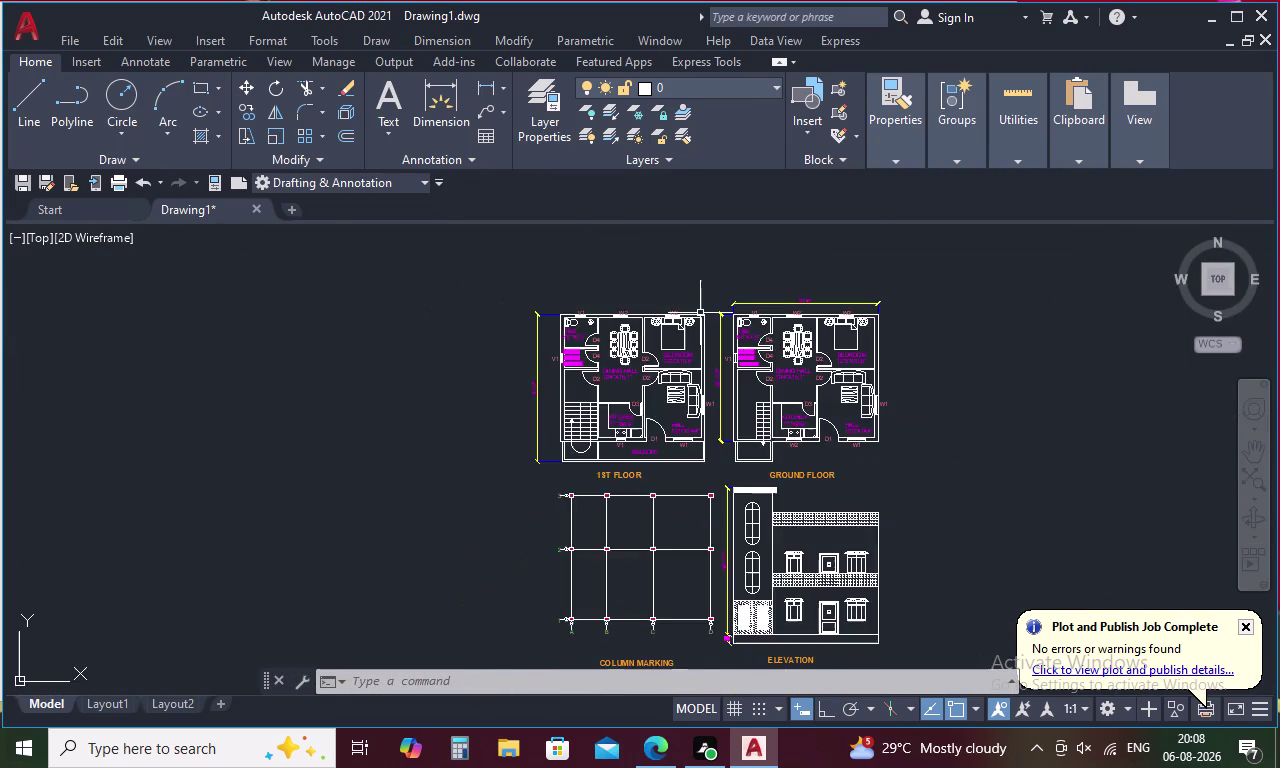
scroll(up, 3)
scroll(up, 3)
scroll(up, 3)
scroll(up, 3)
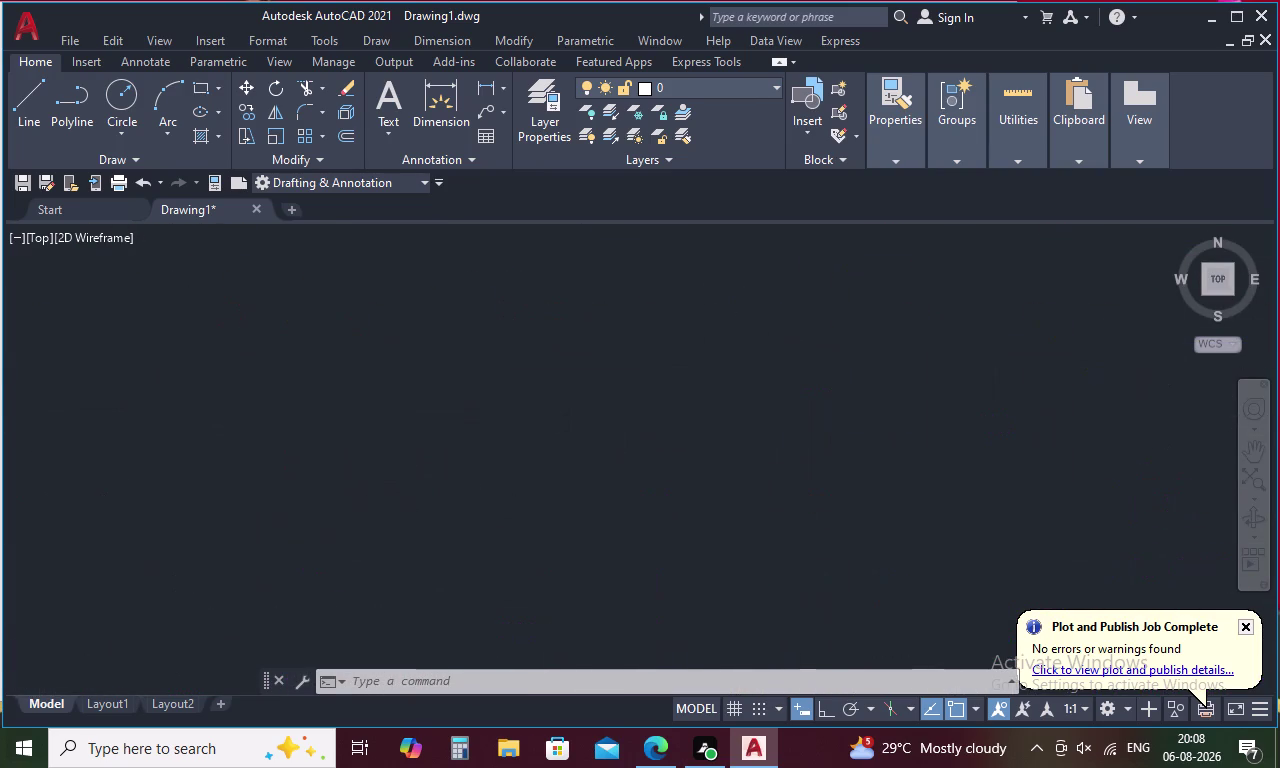
scroll(up, 3)
scroll(down, 3)
scroll(down, 3)
scroll(down, 3)
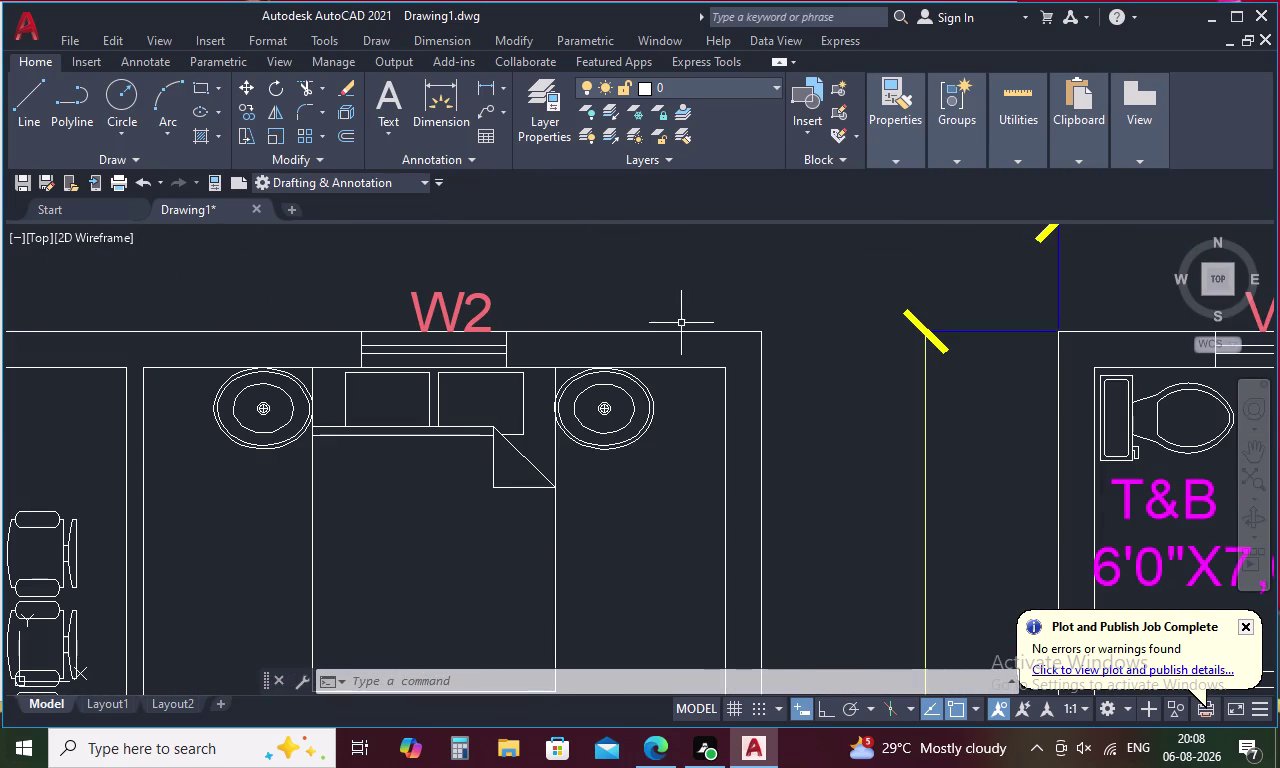
scroll(up, 3)
scroll(up, 3)
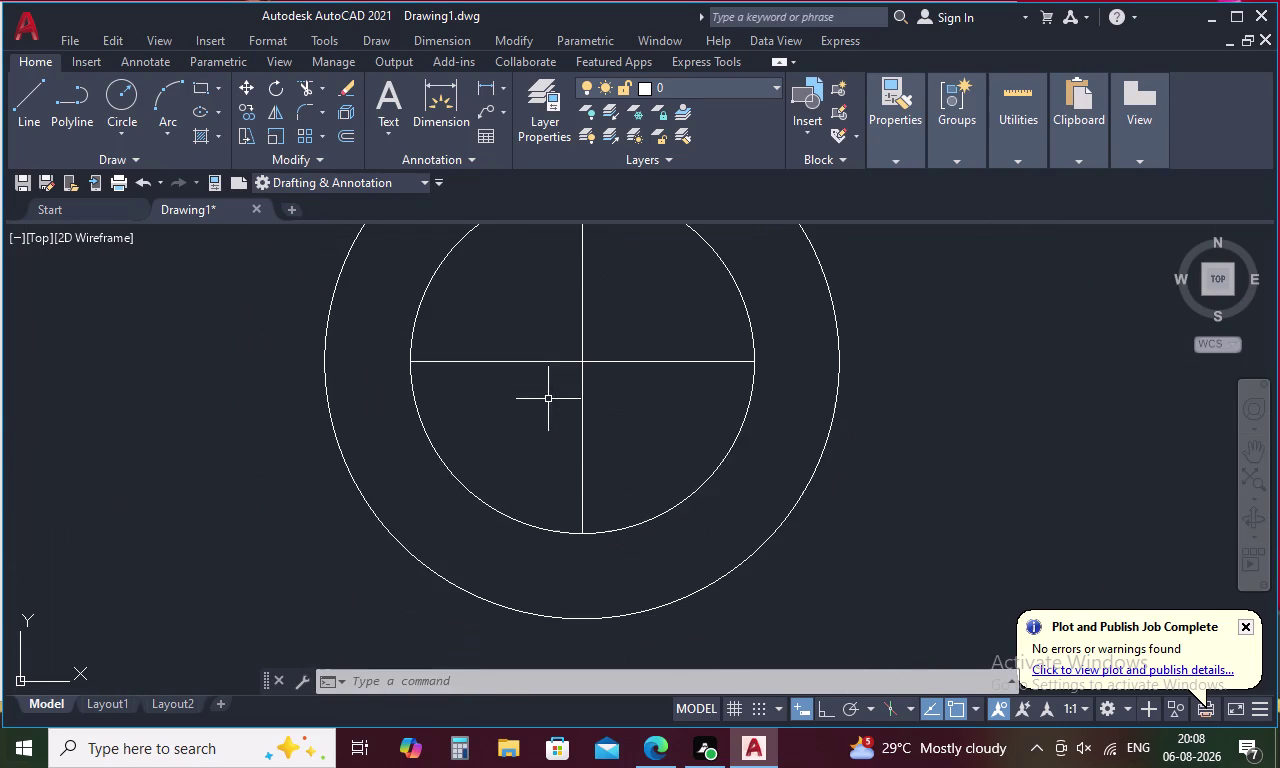
scroll(up, 3)
scroll(up, 3)
scroll(up, 3)
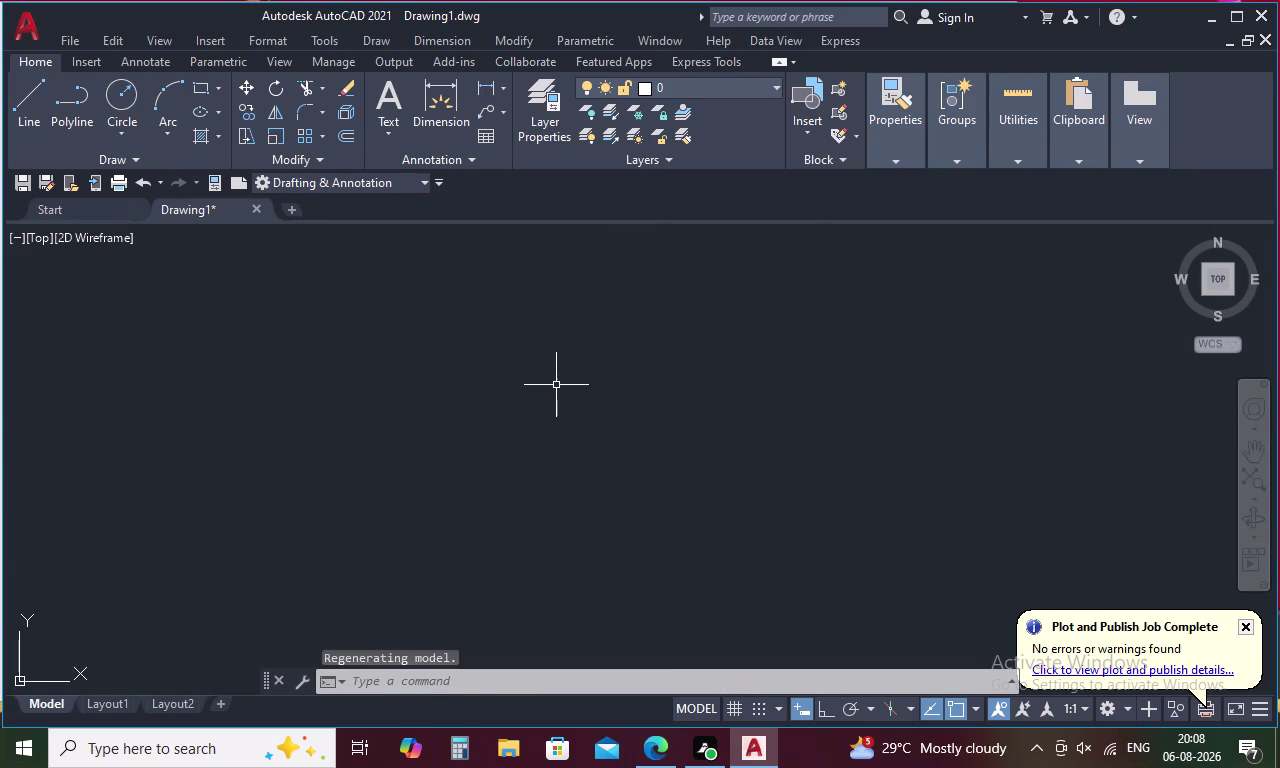
scroll(up, 3)
scroll(up, 3)
scroll(up, 3)
scroll(up, 3)
scroll(up, 3)
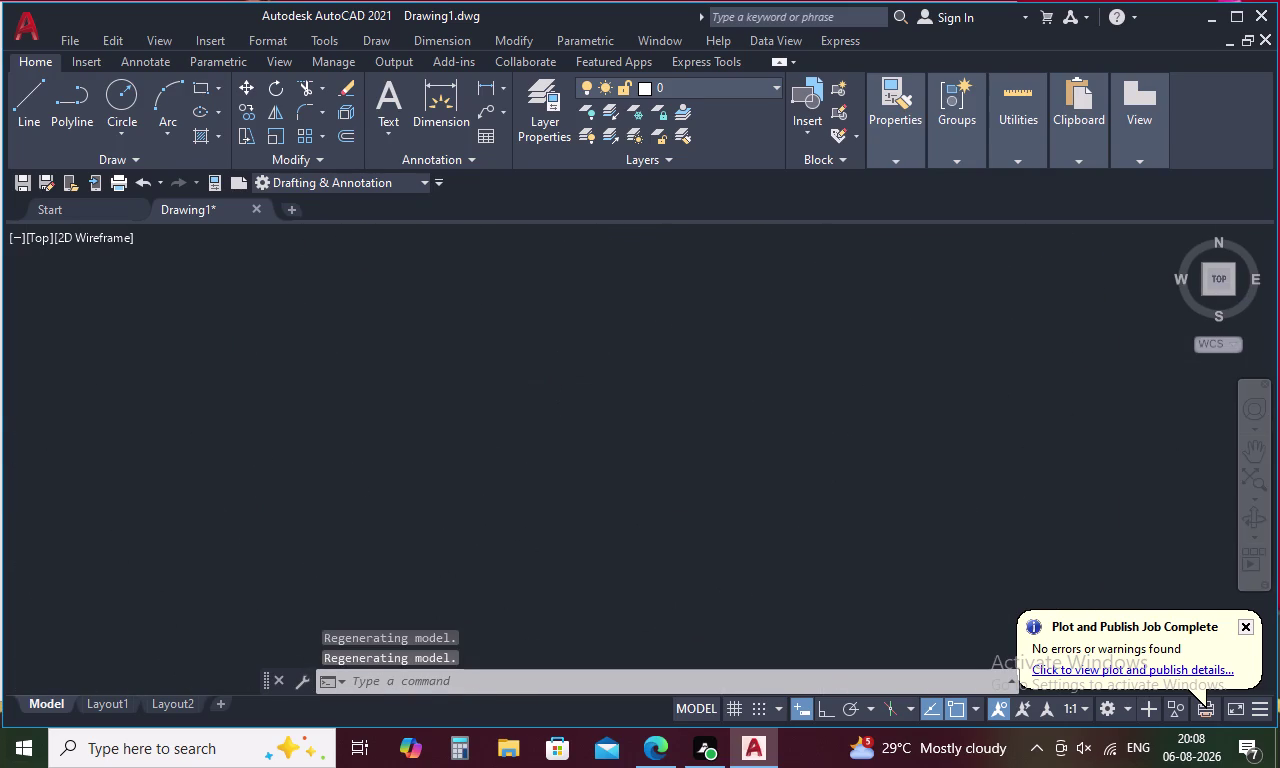
scroll(up, 3)
scroll(up, 3)
scroll(up, 3)
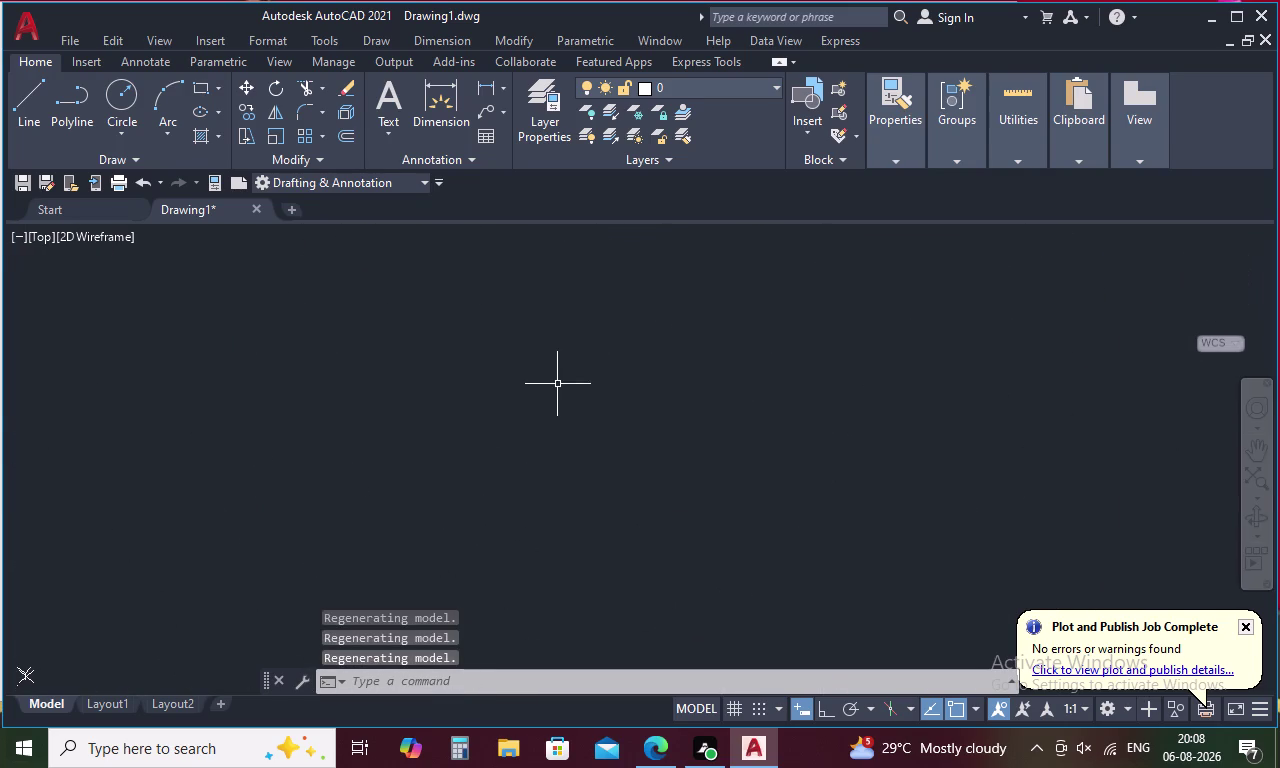
scroll(down, 3)
scroll(down, 3)
scroll(down, 3)
scroll(down, 3)
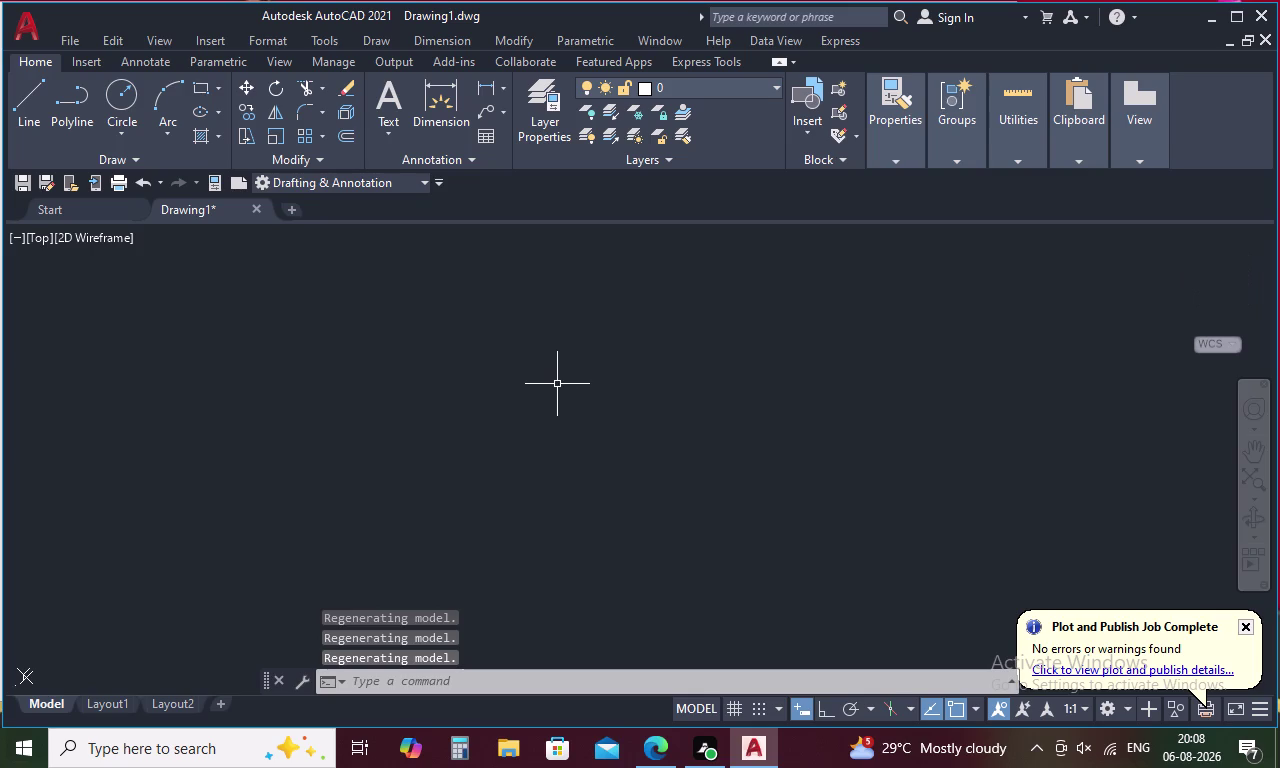
scroll(down, 3)
scroll(down, 3)
scroll(down, 3)
scroll(down, 3)
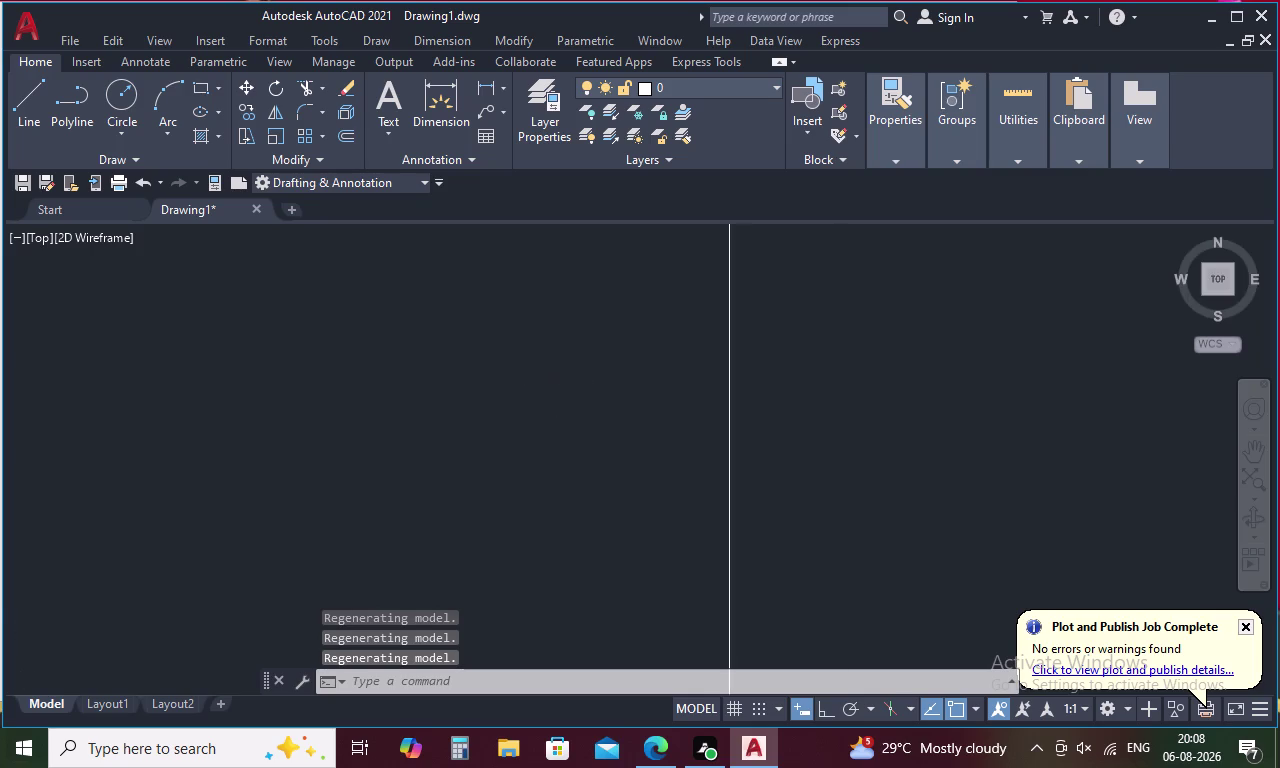
scroll(down, 3)
scroll(down, 3)
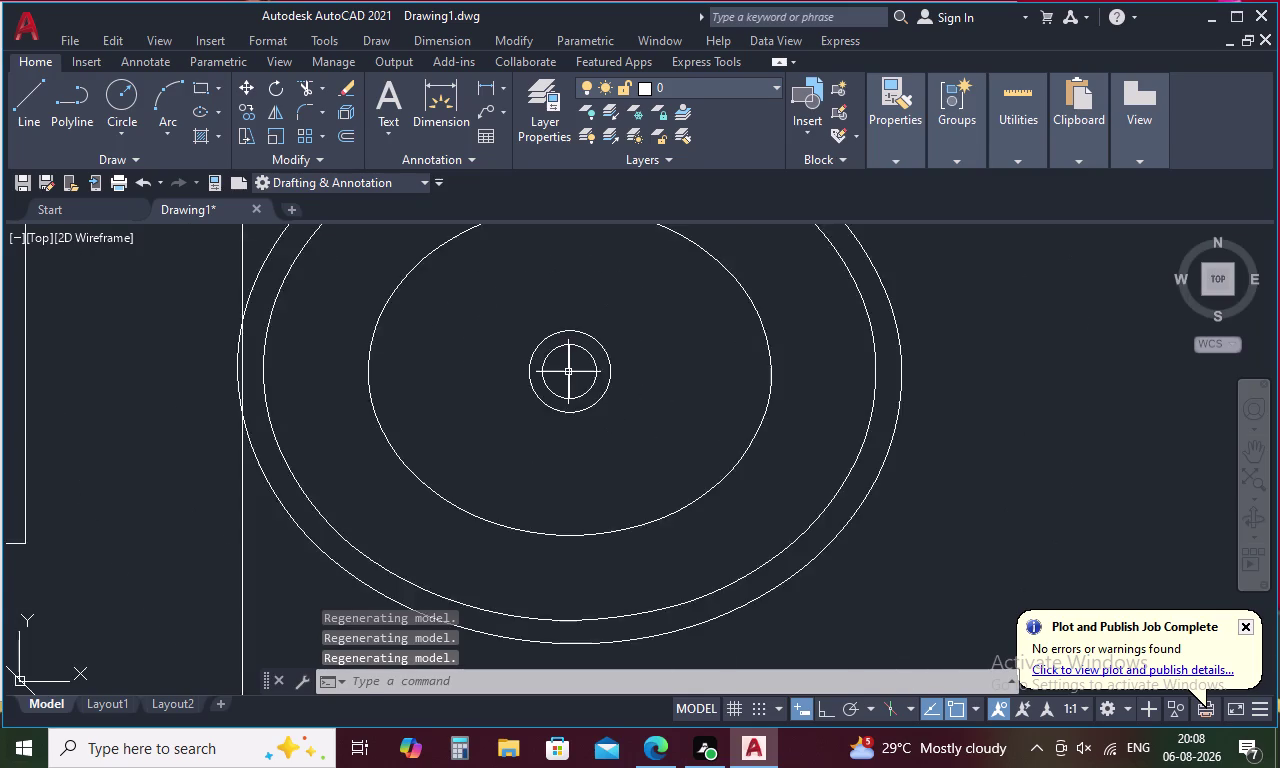
scroll(down, 3)
scroll(down, 3)
scroll(down, 3)
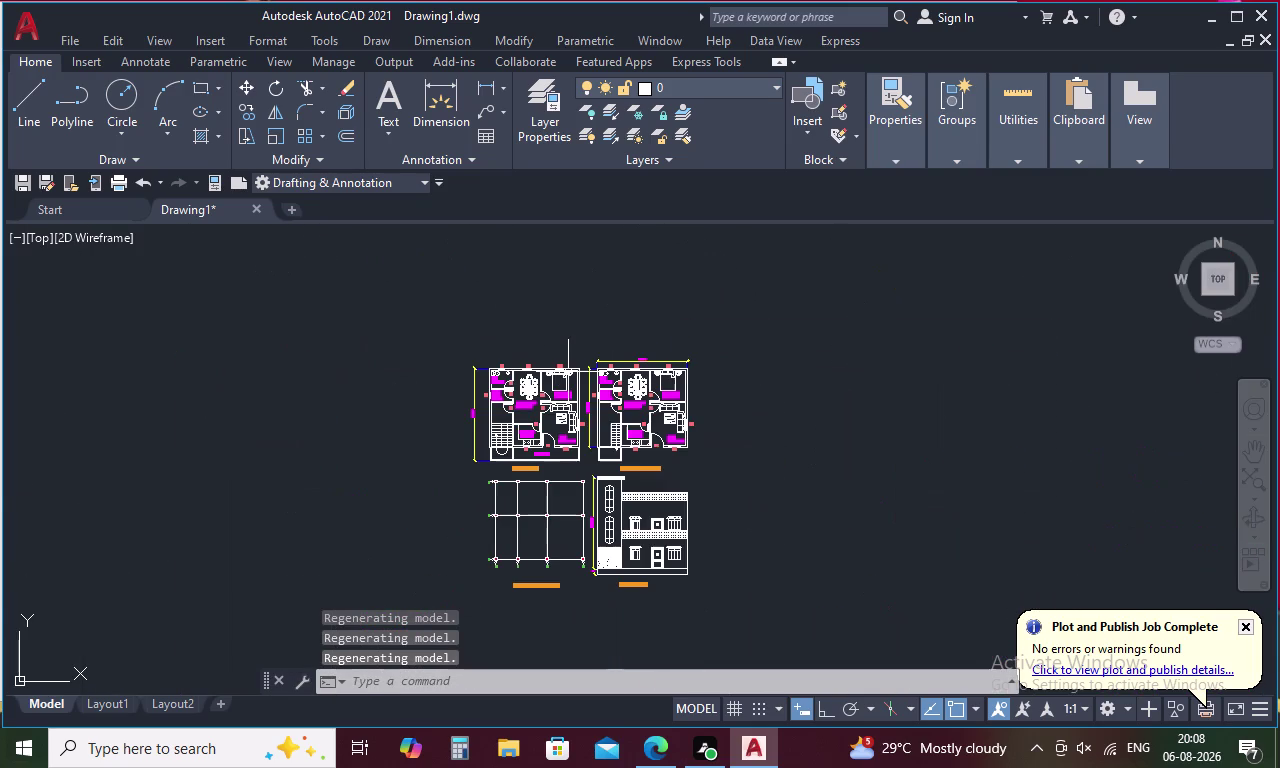